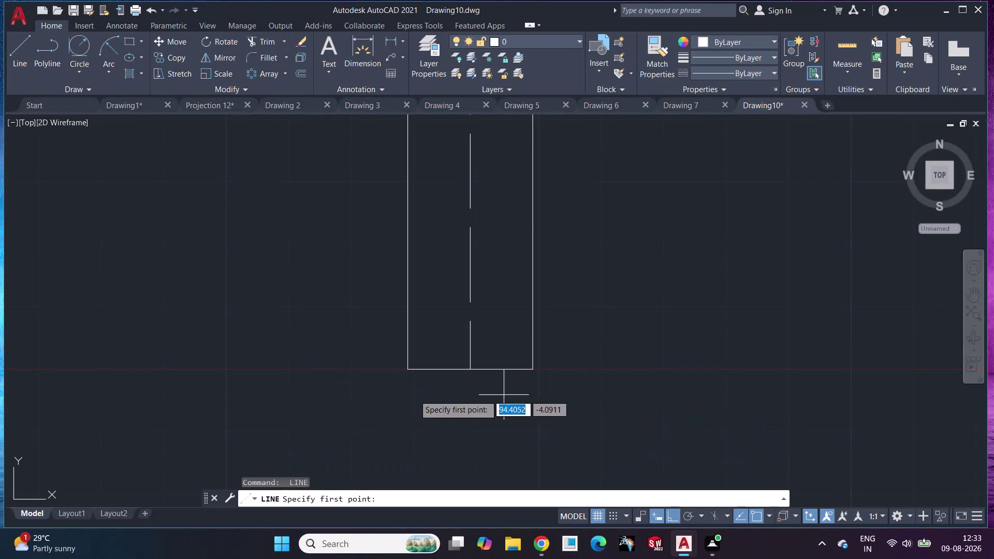
click(468, 368)
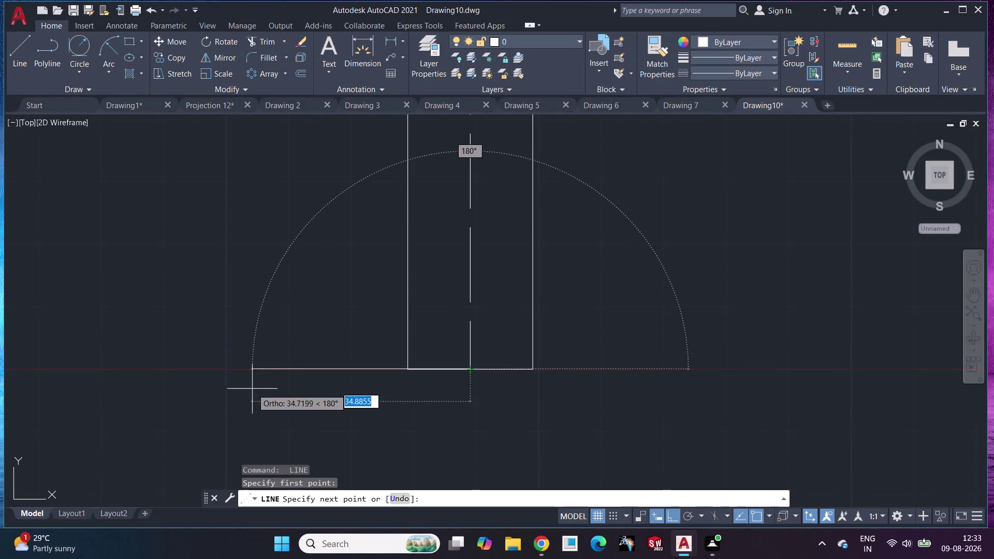
key(shift+at)
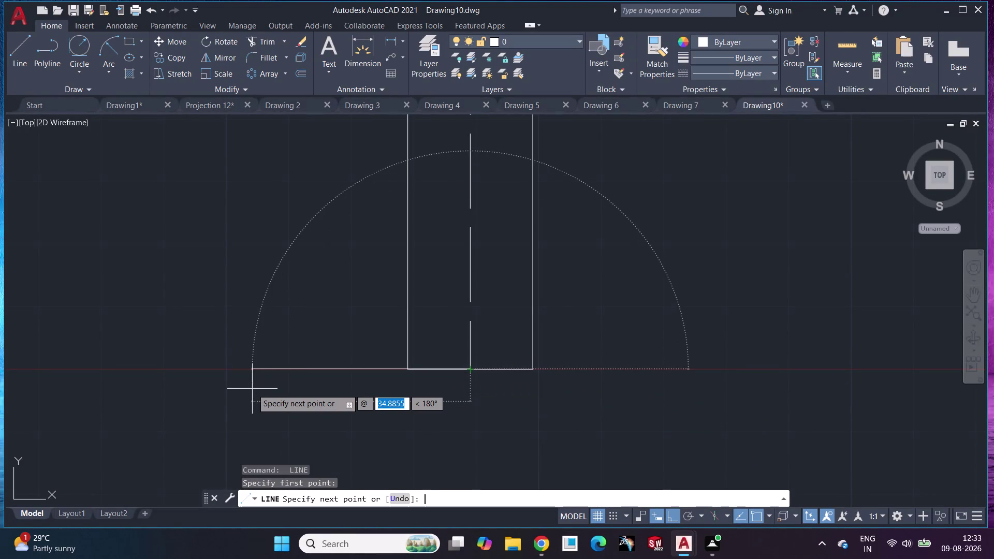
text(30)
key(shift+less)
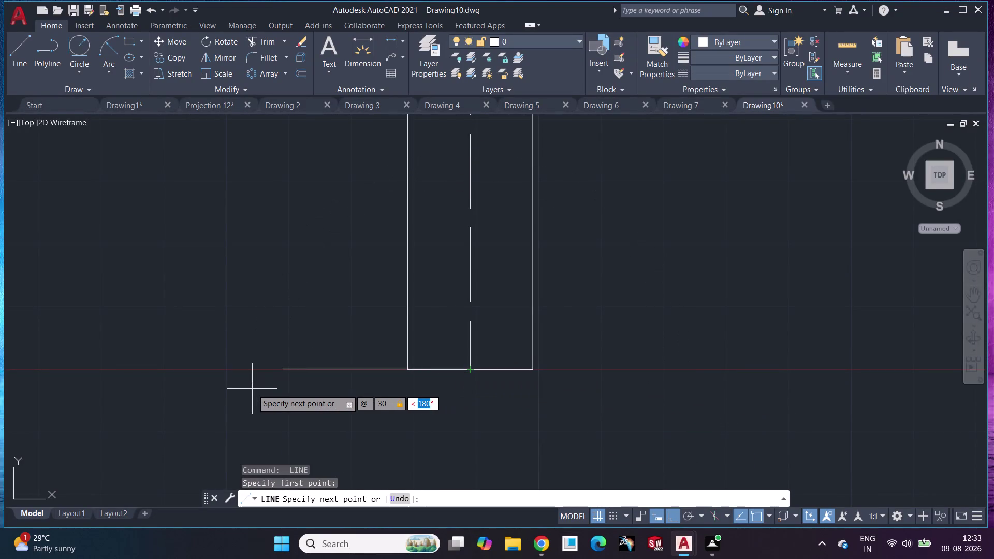
text(180)
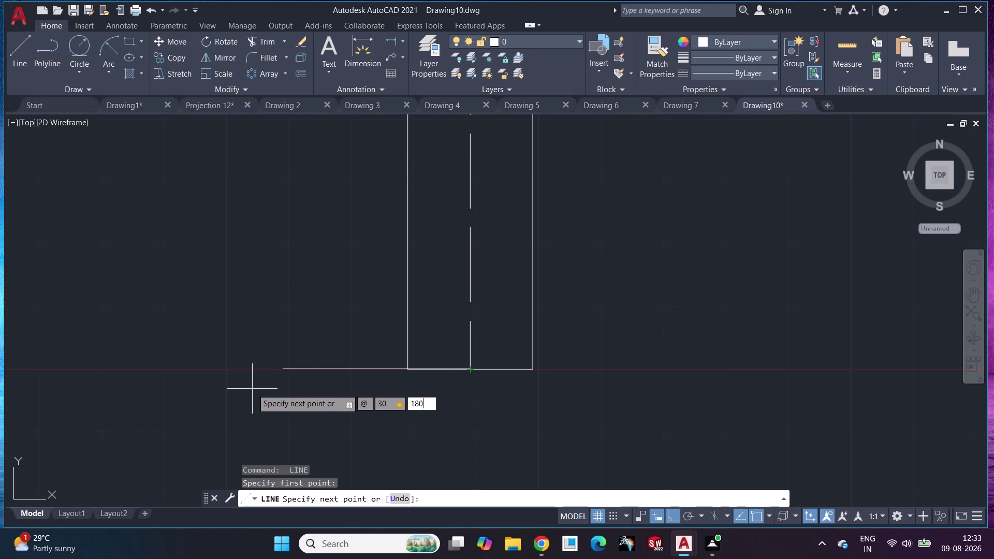
key(Return)
key(Escape)
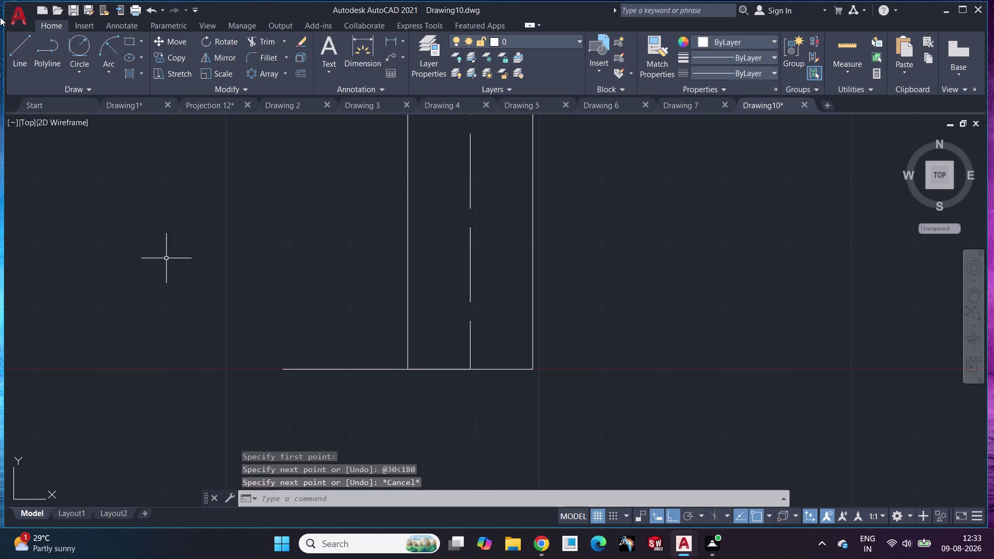
click(82, 78)
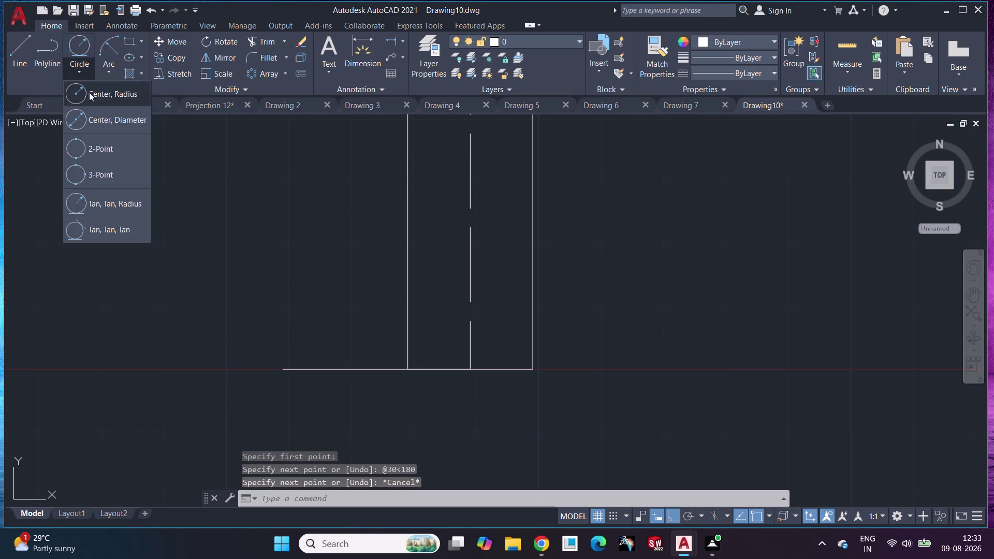
Centre circles of radius 14 and 4 on the line's left endpoint, then select both.
click(96, 83)
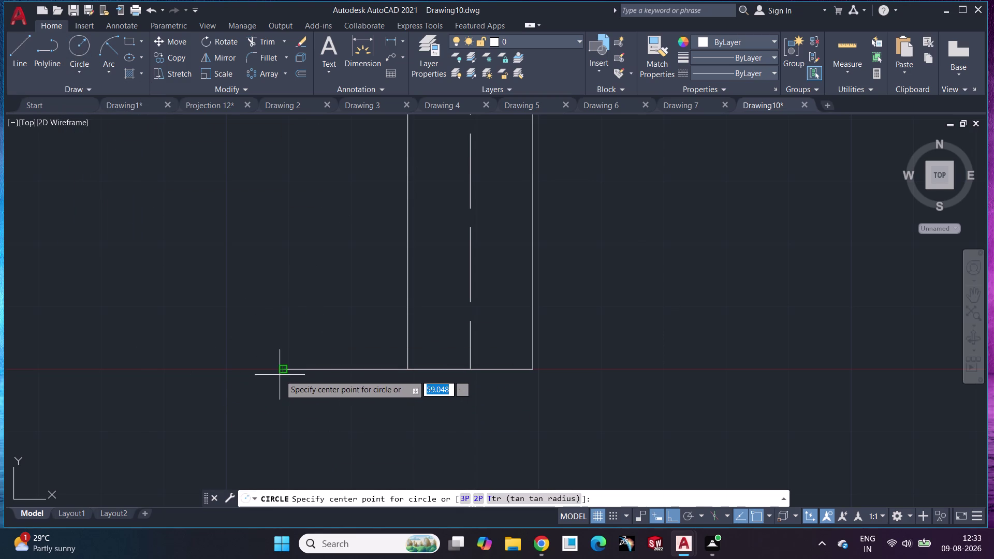
click(284, 369)
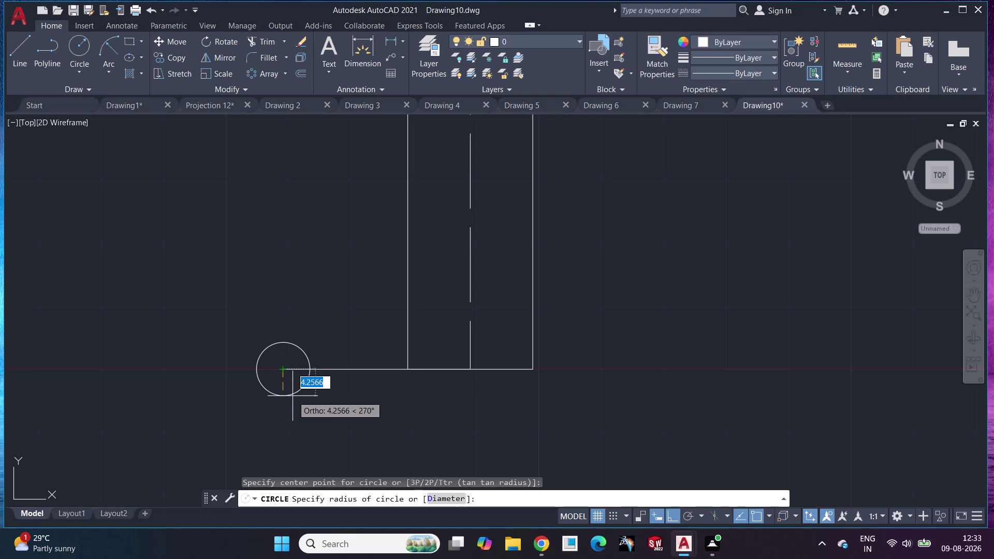
text(14)
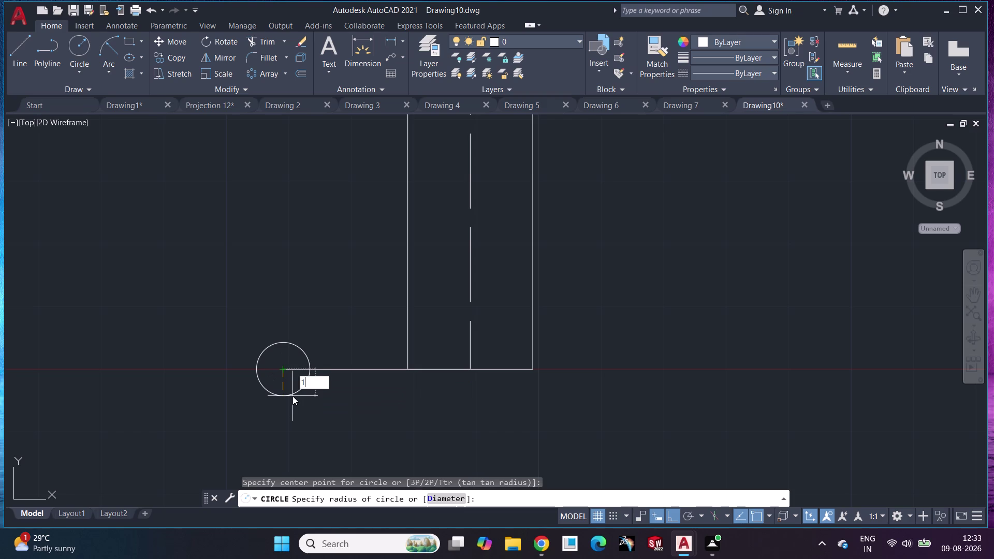
key(Return)
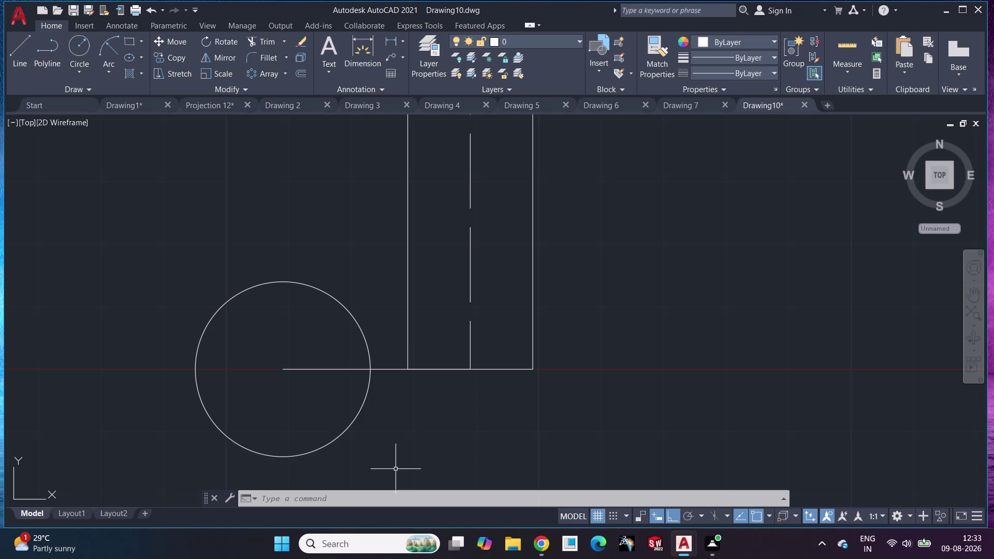
click(77, 49)
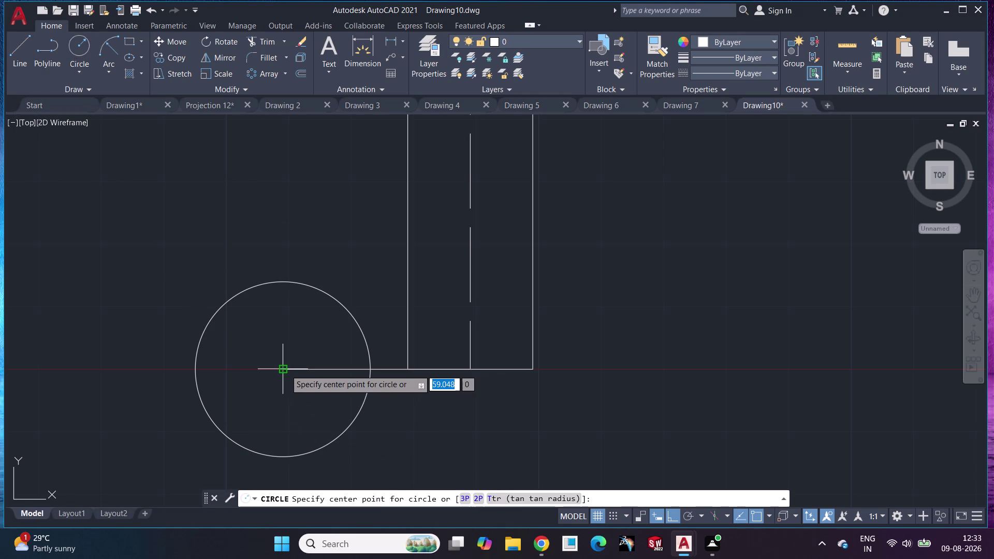
click(286, 370)
key(4)
key(Return)
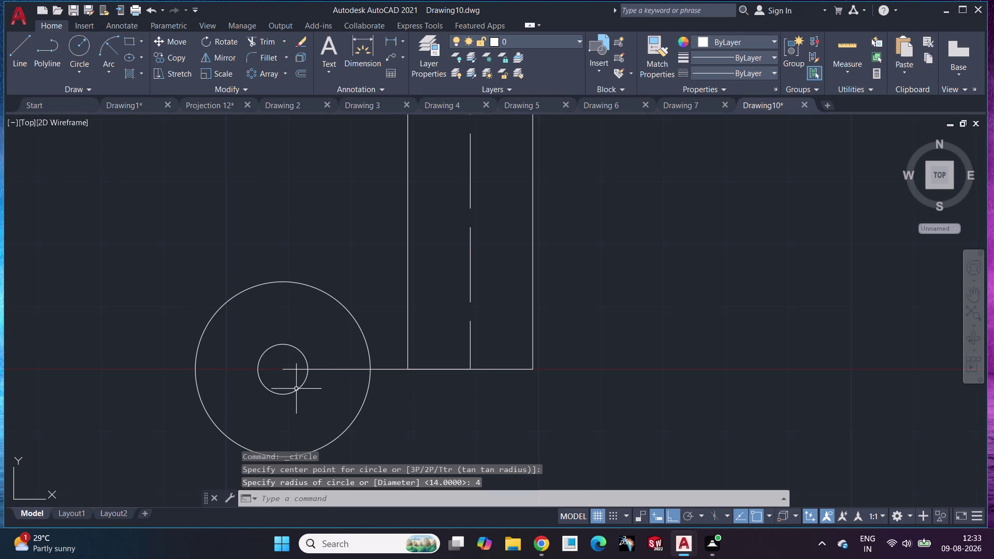
click(336, 298)
click(306, 355)
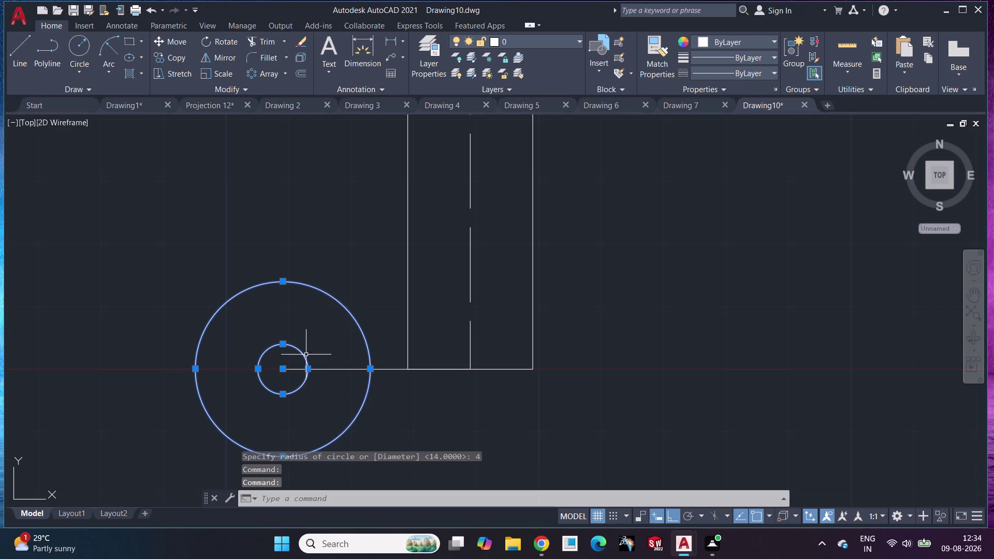
click(213, 59)
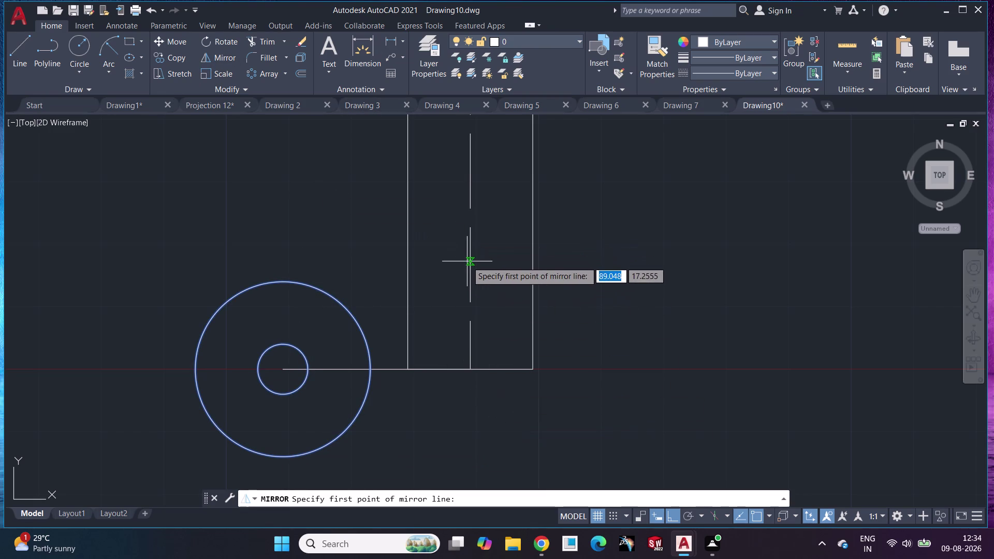
Mirror the two circles about two centerline points, keeping the source circles.
click(471, 372)
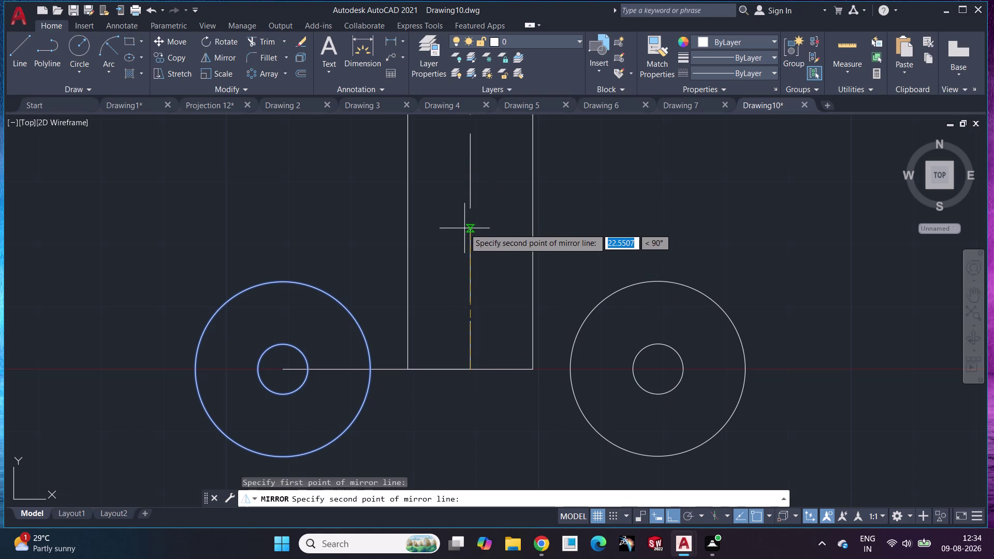
click(469, 228)
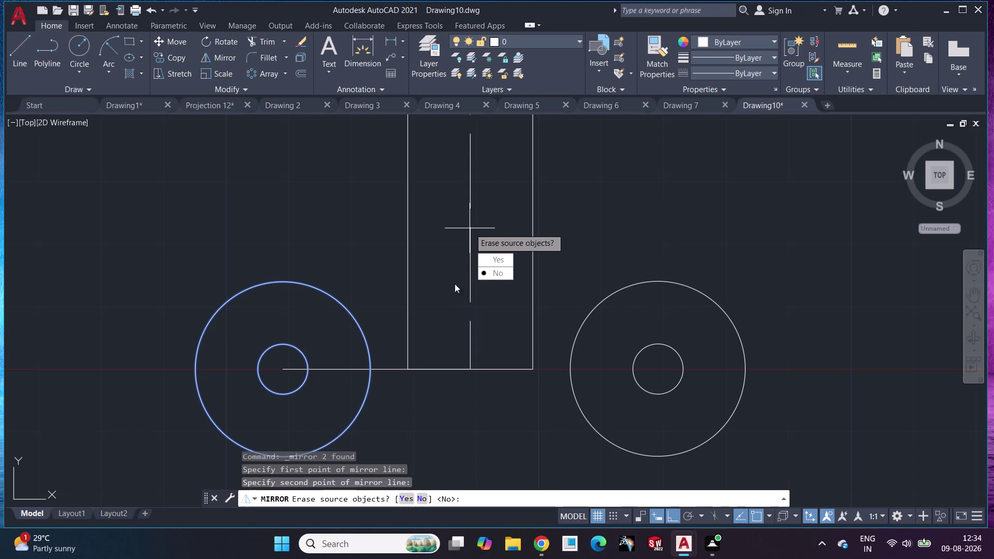
drag(483, 276, 470, 228)
scroll(down, 3)
scroll(down, 3)
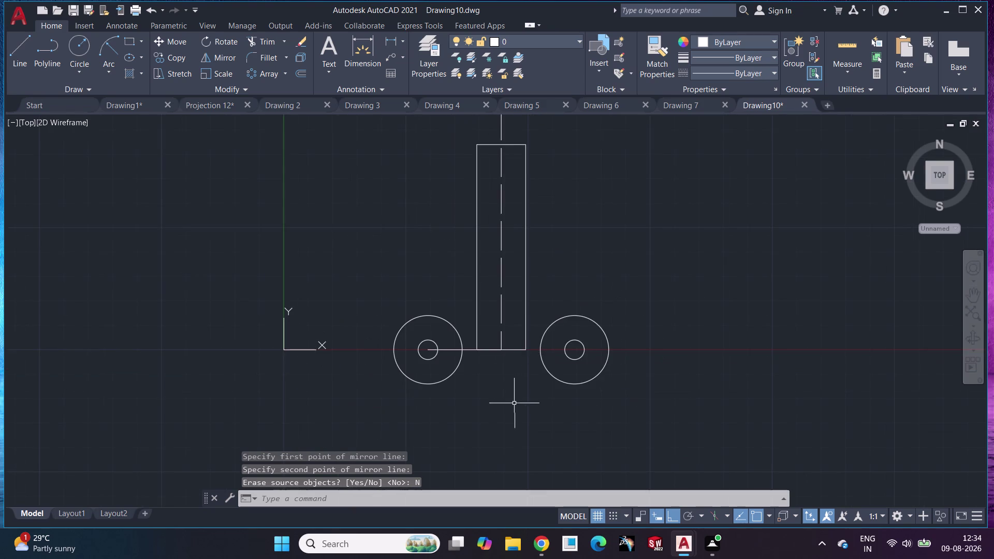
middle_drag(517, 405, 444, 351)
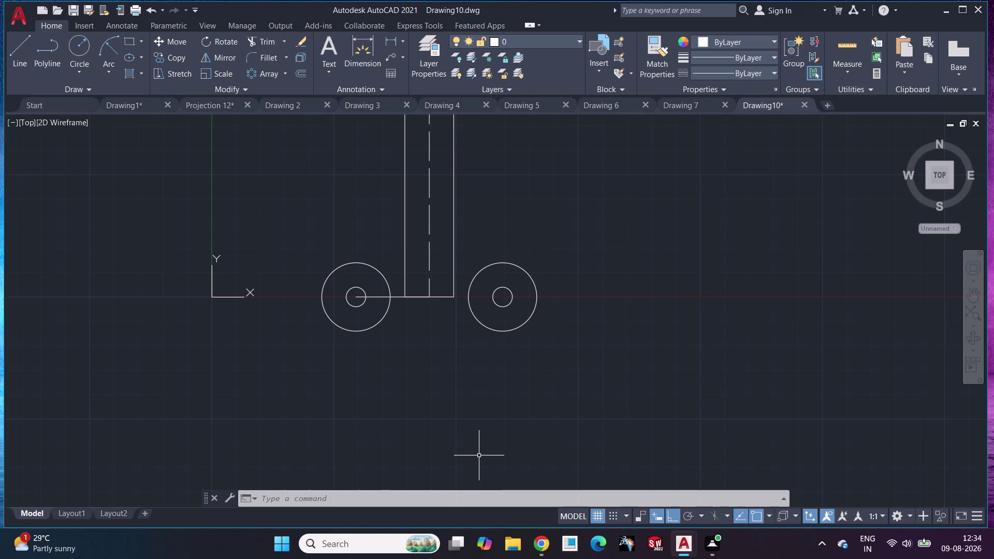
click(22, 53)
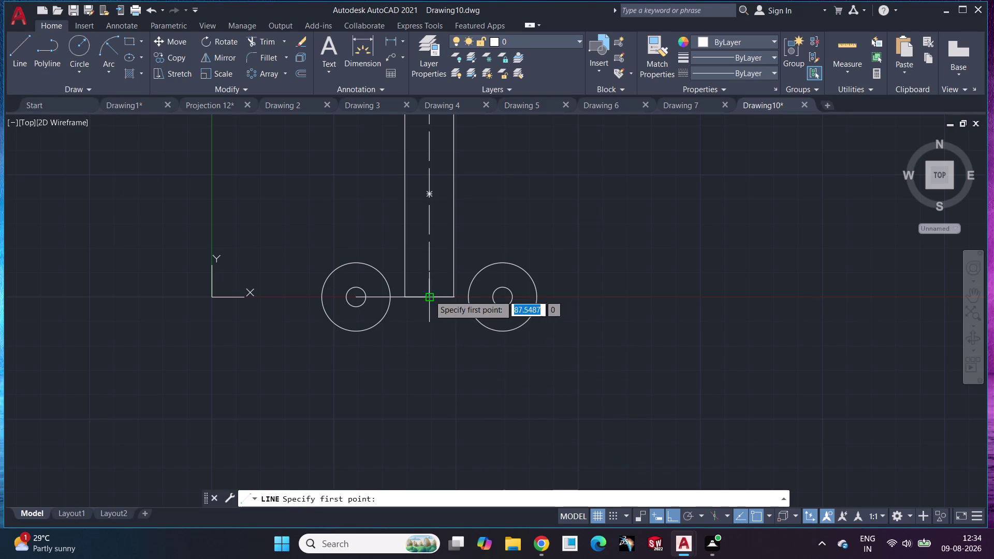
click(429, 295)
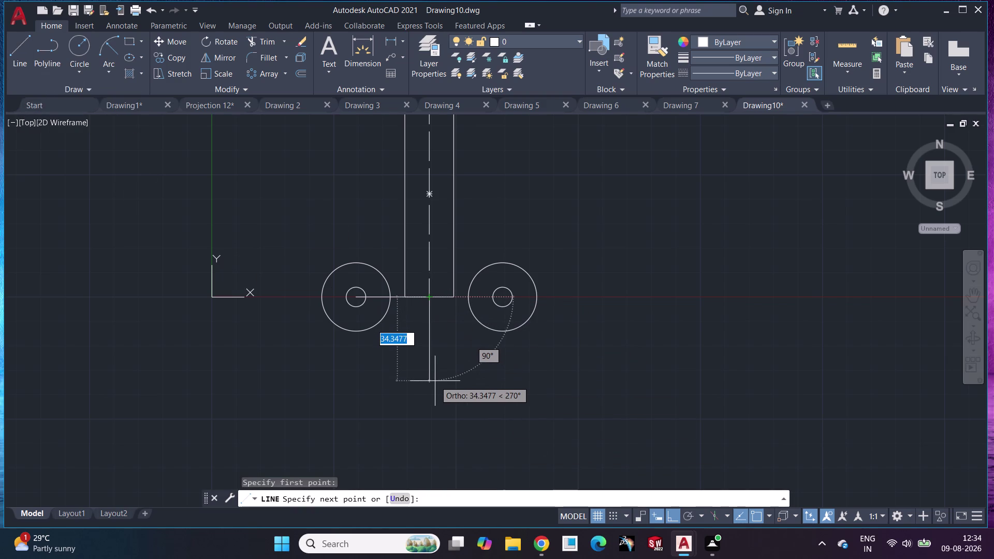
key(shift+at)
text(30)
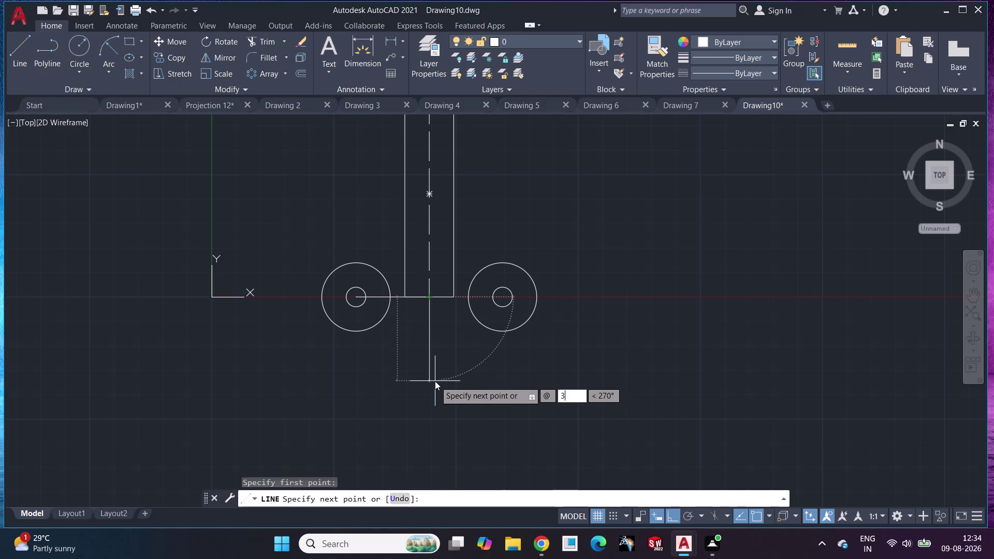
key(shift+less)
text(2)
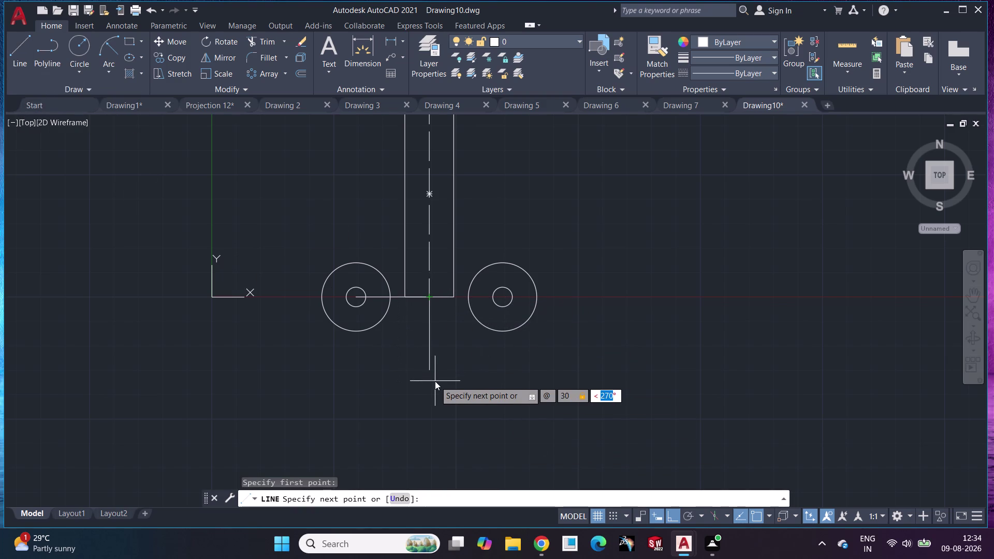
text(70)
key(Return)
key(Escape)
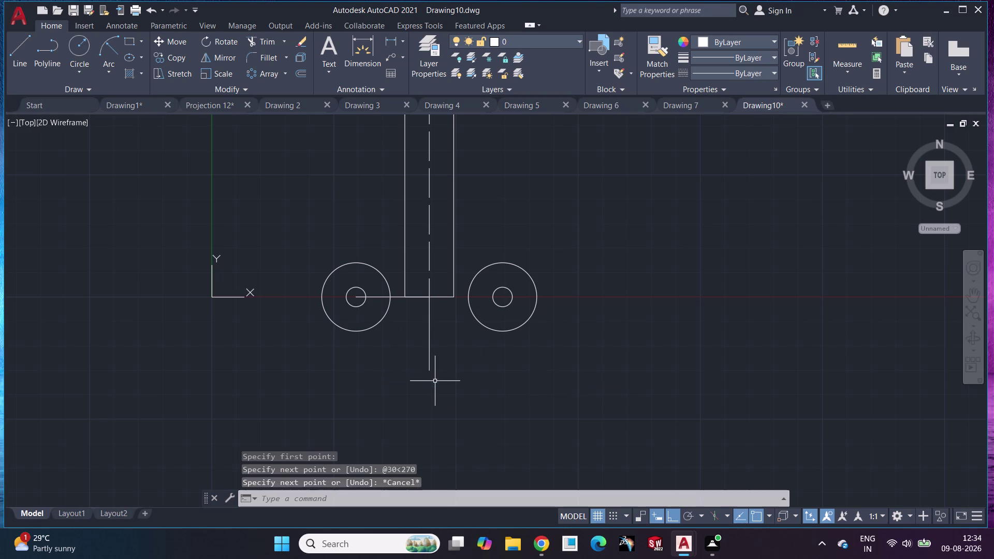
click(70, 42)
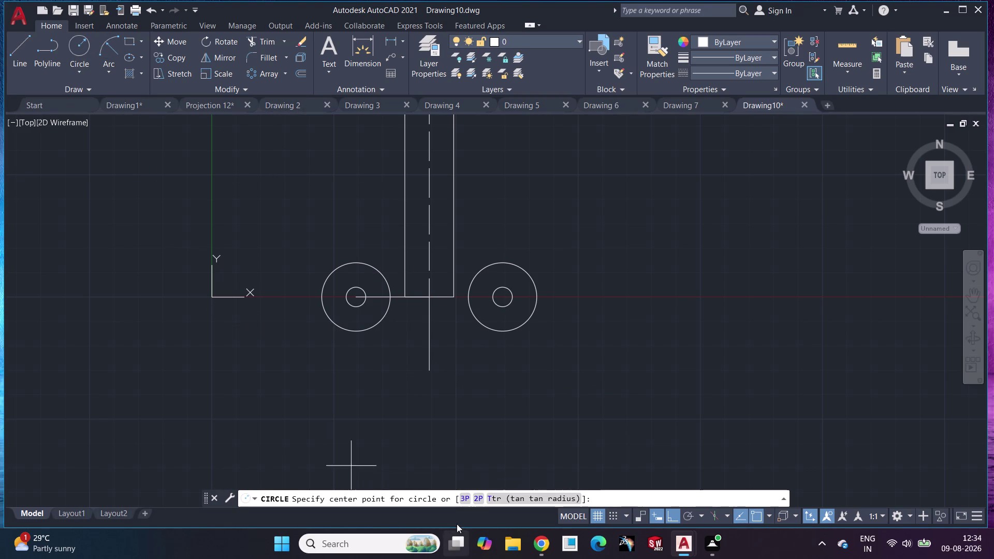
Centre circles of radius 14 and 4 on the downward line's bottom endpoint.
scroll(up, 3)
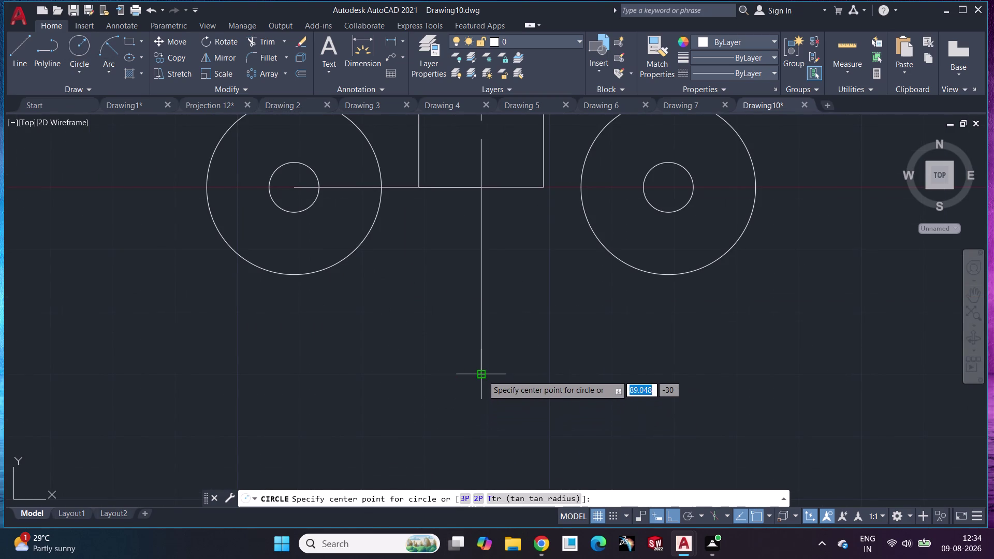
click(483, 375)
text(1)
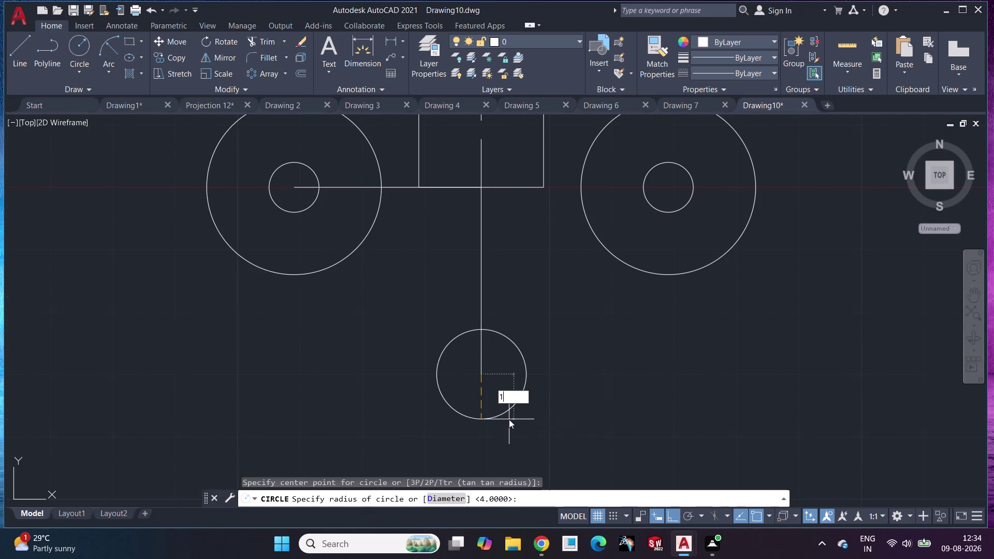
text(4)
key(Return)
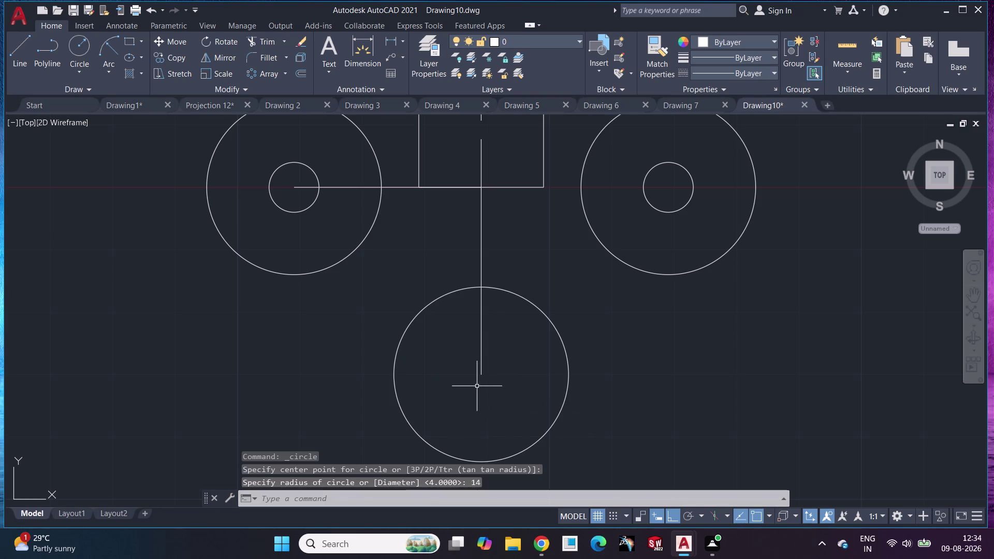
key(space)
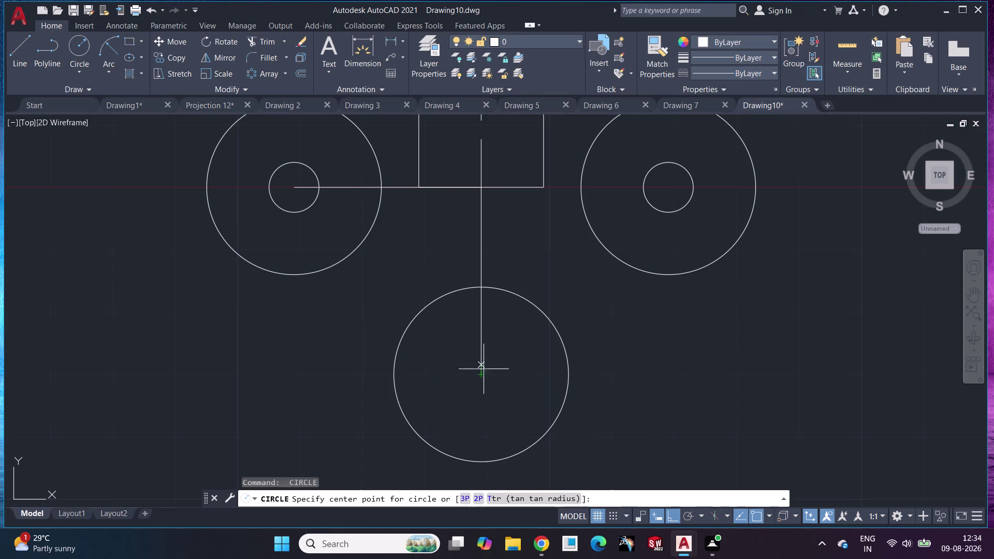
click(484, 374)
key(4)
key(Return)
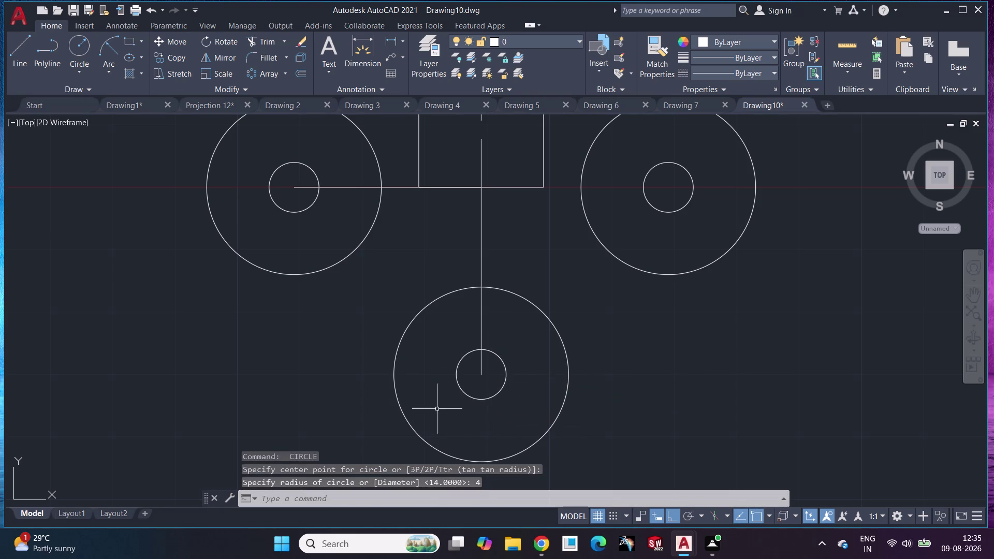
scroll(down, 3)
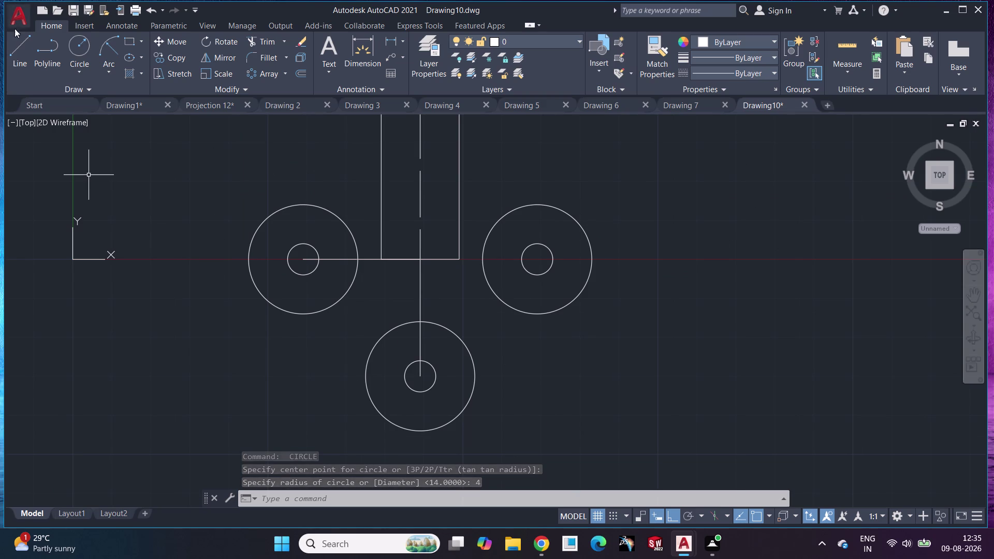
With Ortho off, draw a slanted line from the bottom boss circle to the upper-left circle.
click(18, 43)
scroll(up, 3)
middle_drag(455, 448, 485, 297)
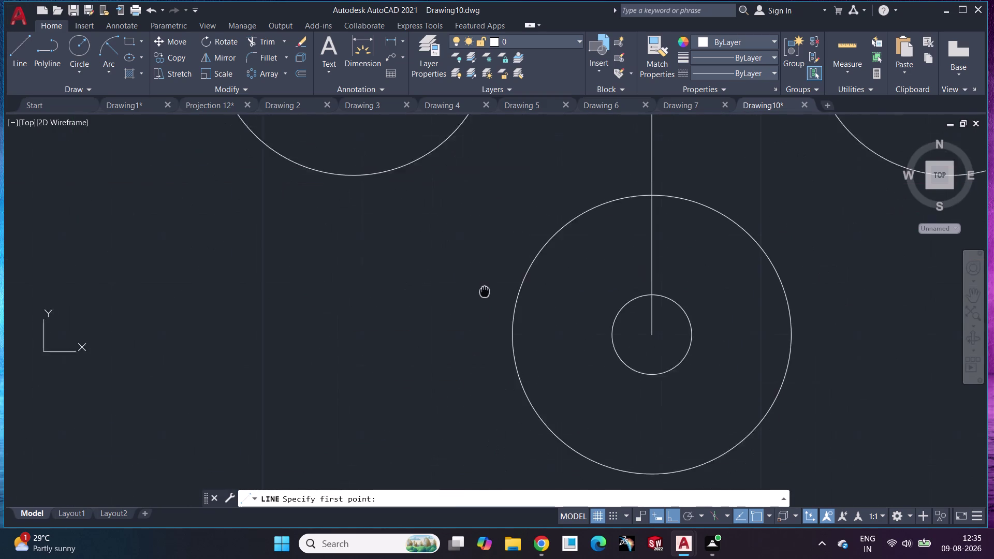
middle_drag(485, 296, 486, 274)
scroll(down, 3)
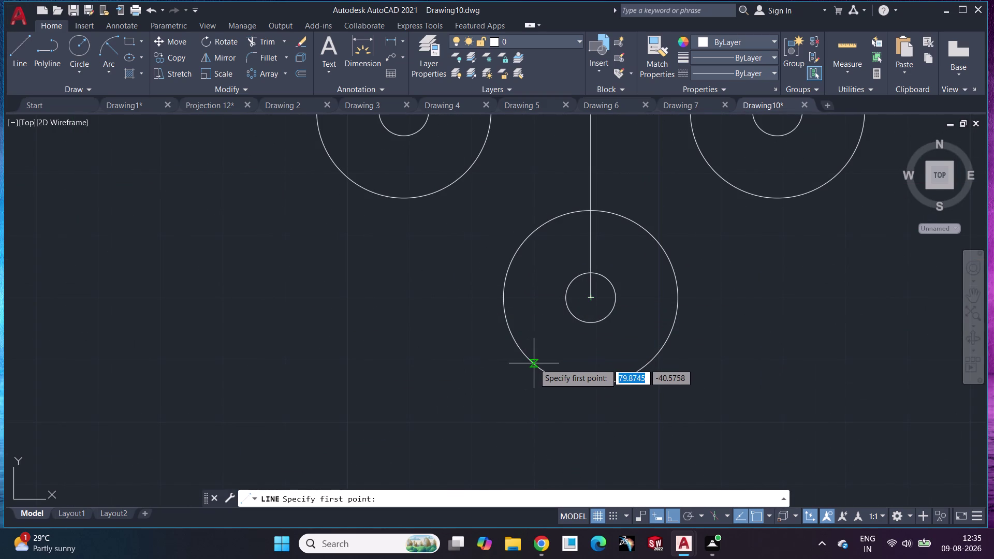
click(331, 162)
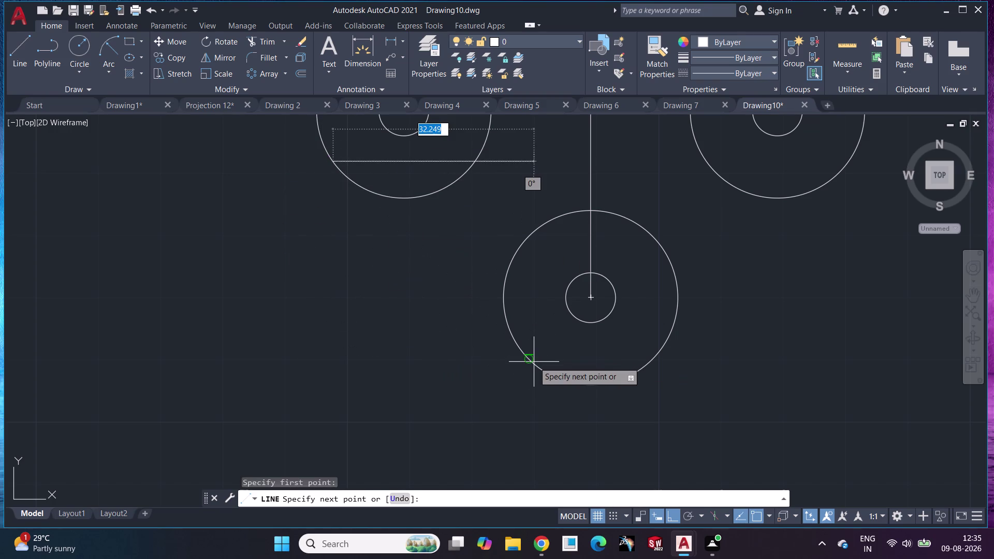
key(F12)
key(F8)
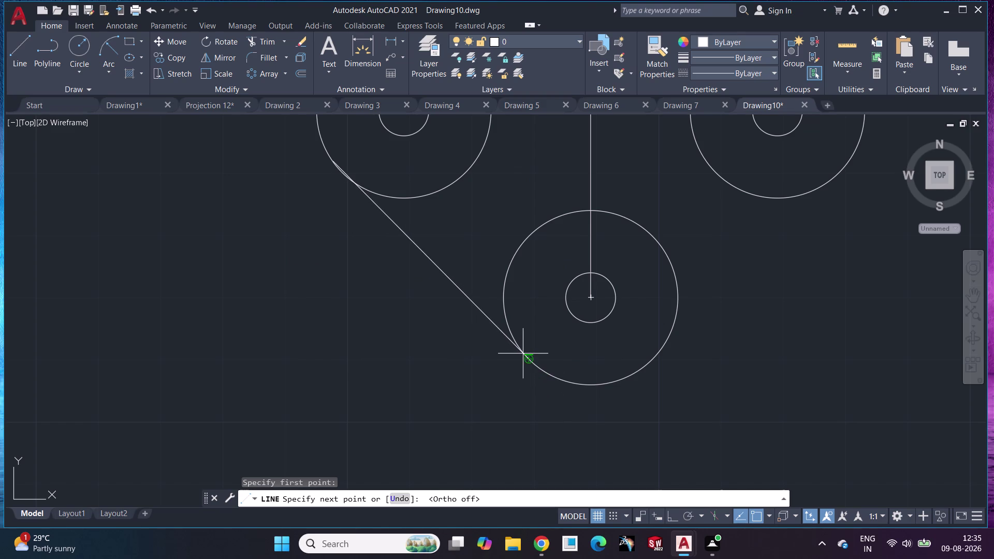
click(528, 362)
key(Escape)
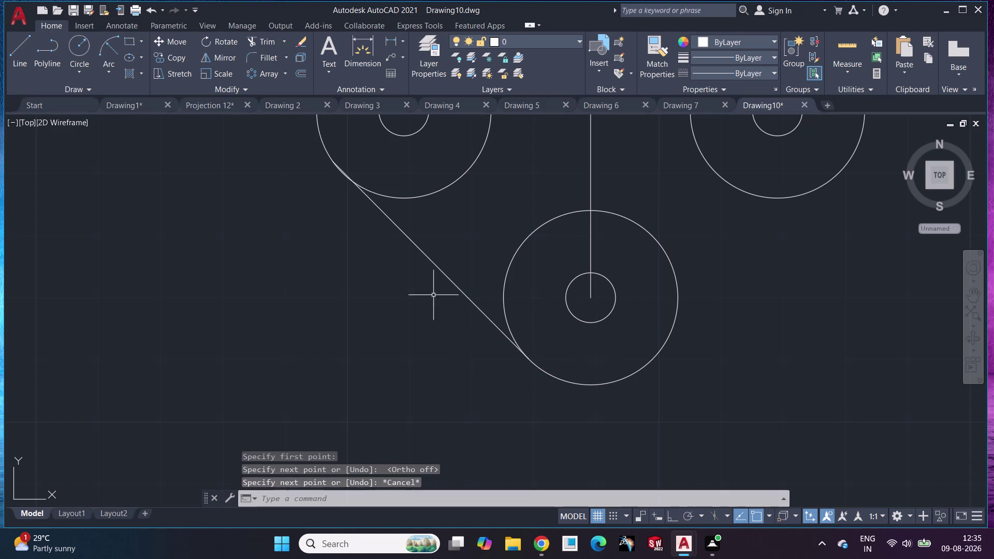
scroll(up, 3)
scroll(up, 3)
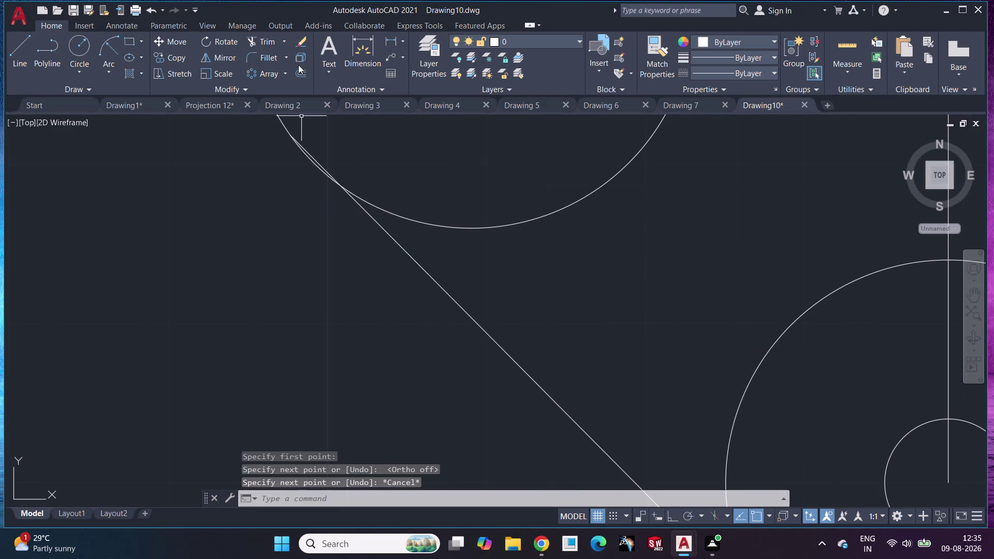
Abandon the attempted trim and undo the stray commands and selections.
click(269, 37)
click(322, 164)
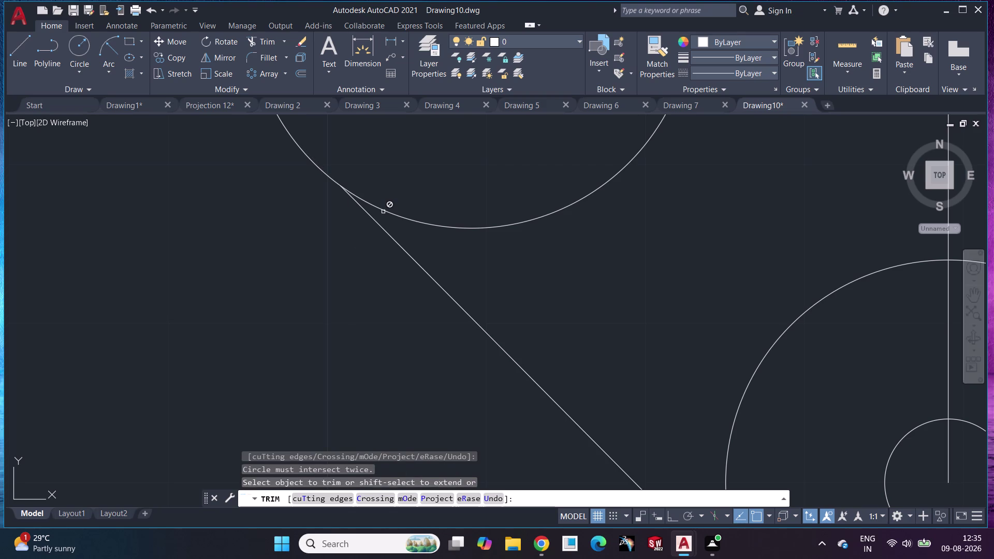
key(ctrl+z)
key(ctrl+z)
key(Escape)
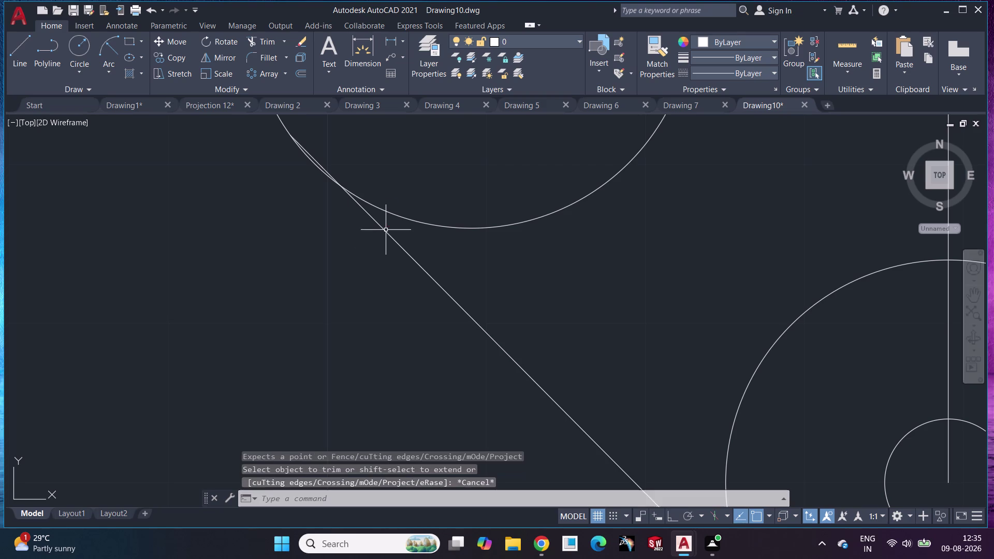
key(ctrl+x)
key(ctrl+x)
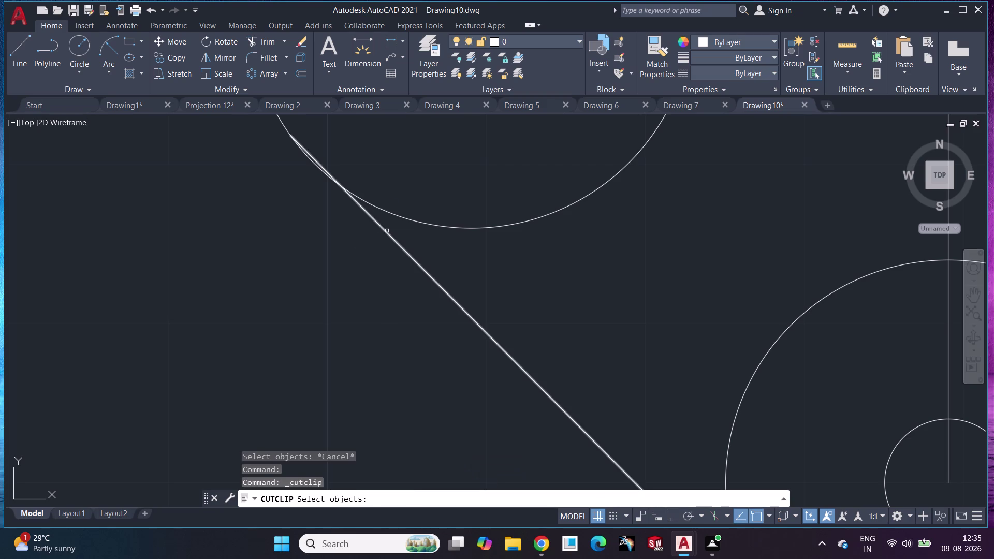
key(ctrl+z)
key(Escape)
key(ctrl+z)
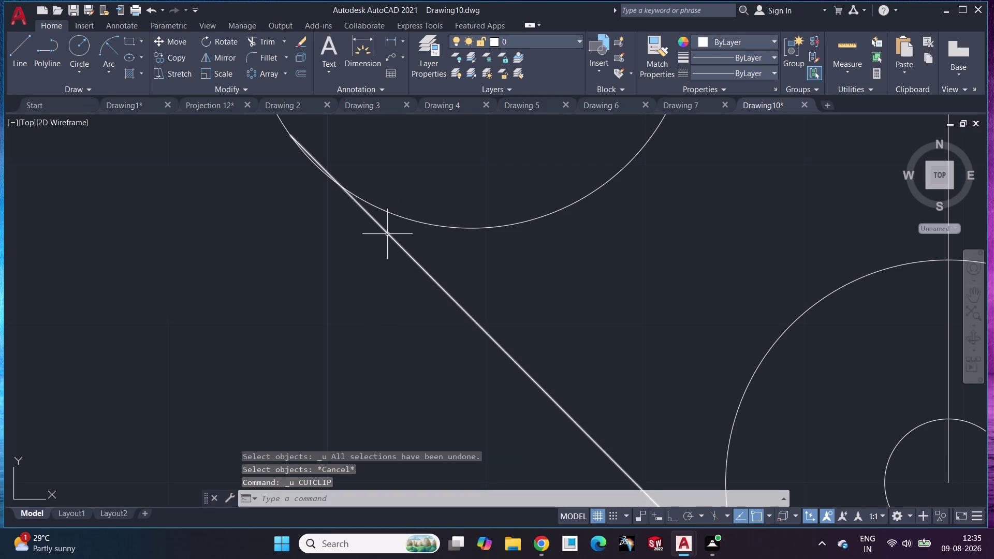
key(ctrl+z)
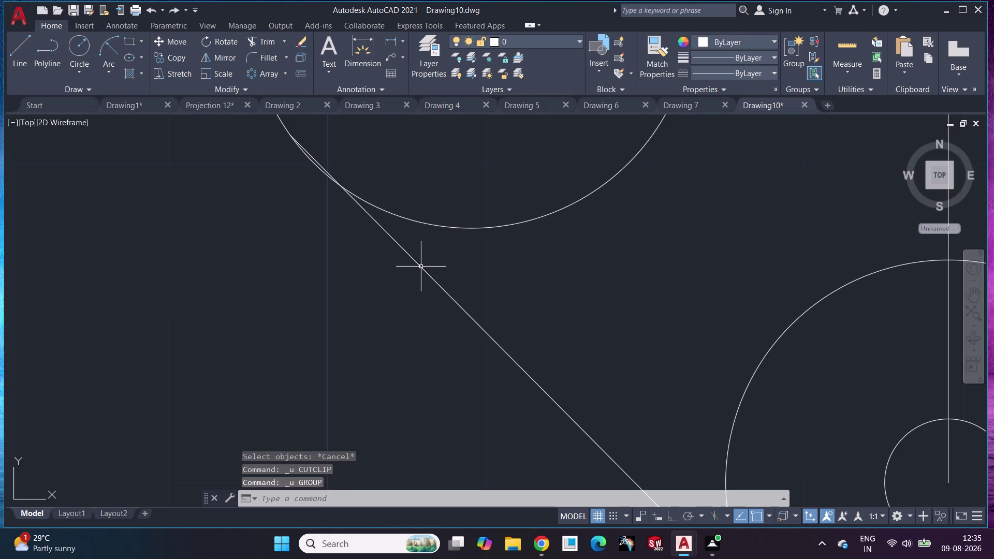
Select the slanted connecting line and delete it.
click(421, 266)
key(Delete)
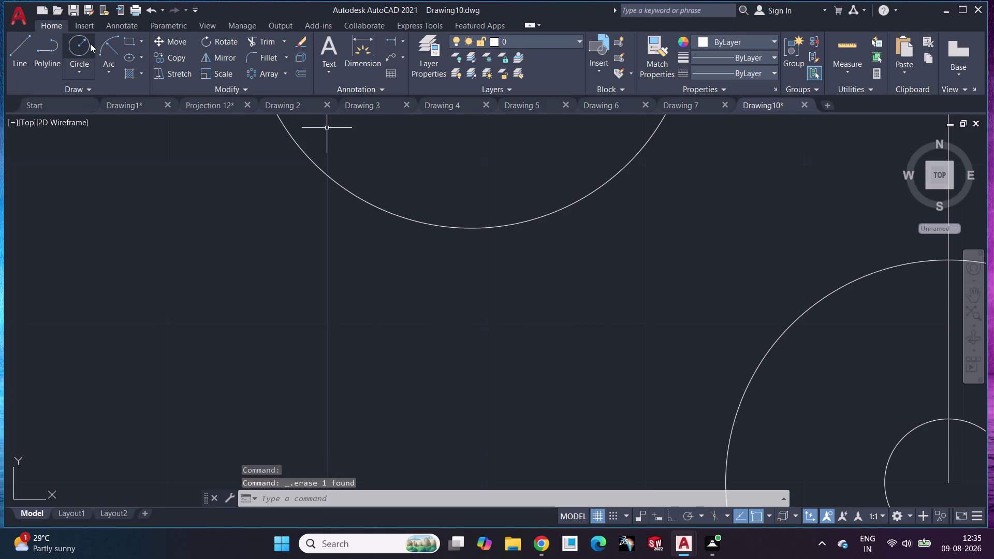
click(8, 53)
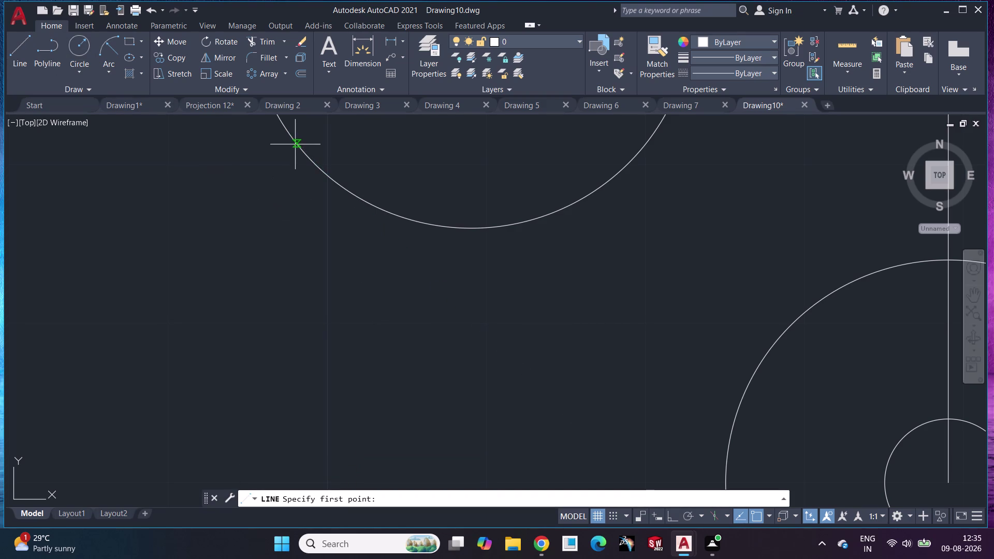
Draw a line tangent to both the upper-left and bottom boss outer circles.
click(303, 152)
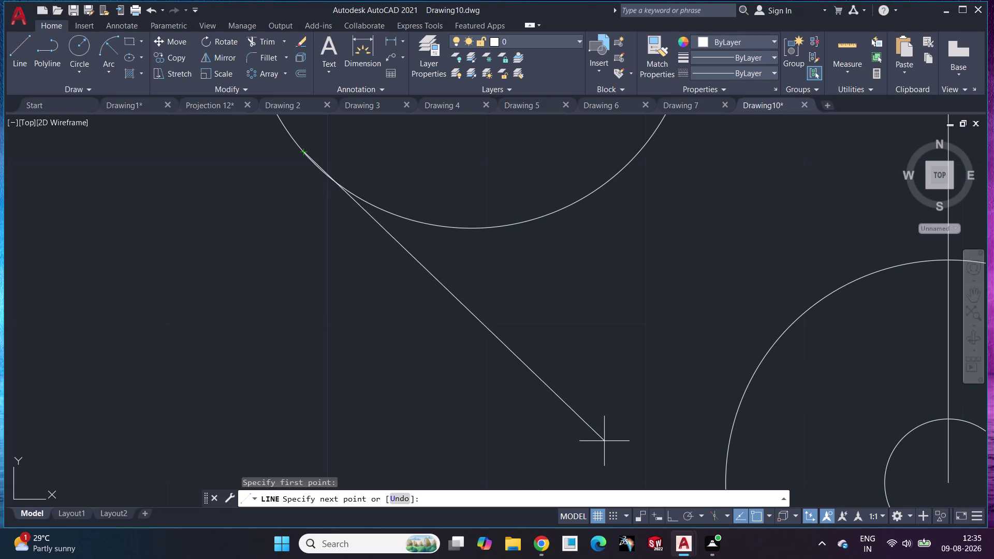
middle_drag(606, 438, 456, 266)
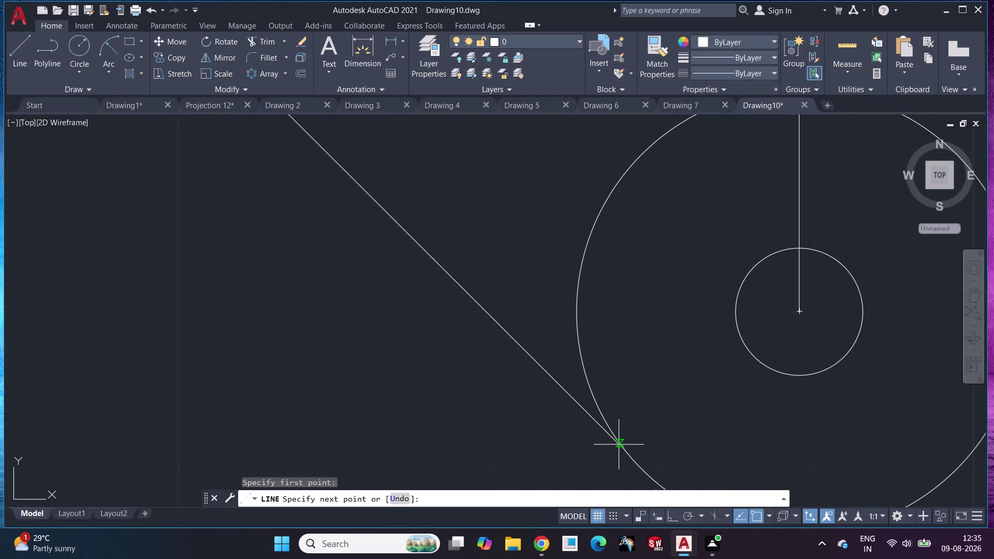
click(642, 470)
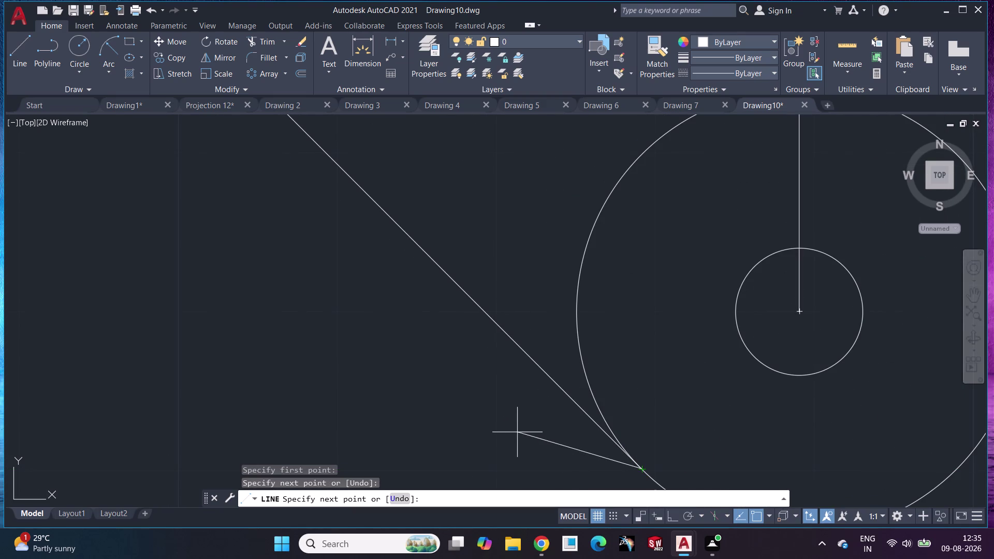
key(Escape)
scroll(down, 3)
middle_drag(454, 345, 525, 452)
scroll(up, 3)
scroll(up, 3)
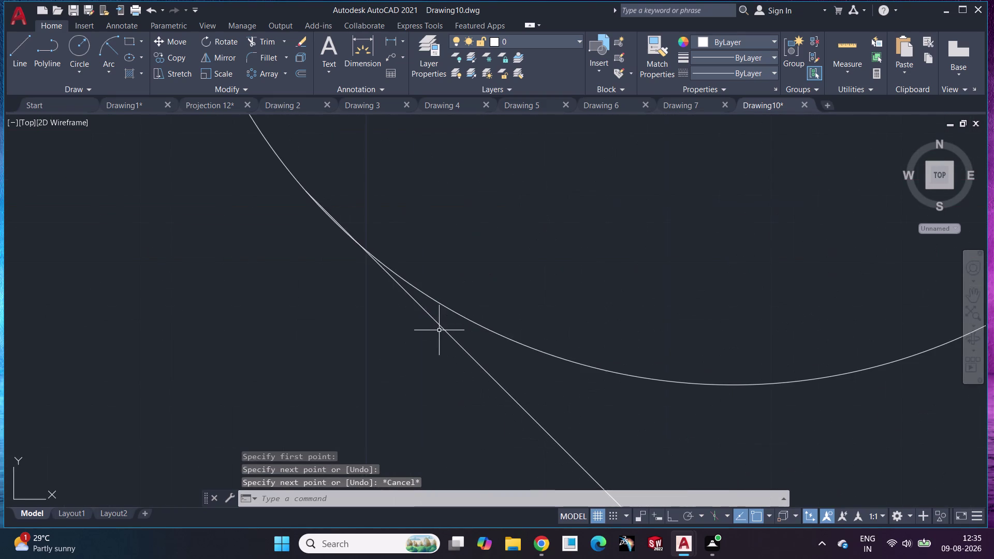
scroll(up, 3)
scroll(up, 3)
scroll(up, 3)
middle_drag(381, 272, 479, 424)
middle_drag(372, 252, 434, 319)
middle_drag(378, 248, 438, 278)
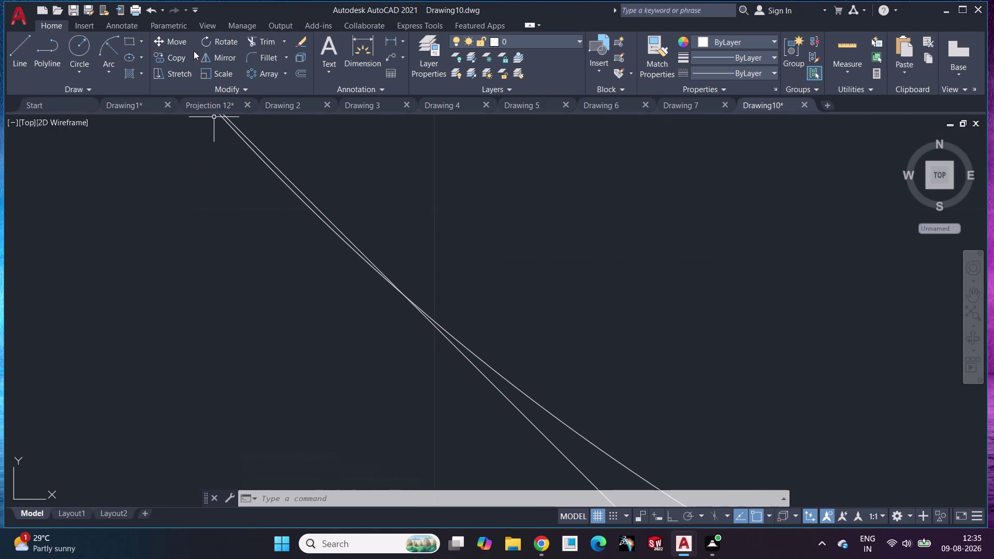
Trim away the leftover overlapping line piece near the upper-left boss.
click(267, 35)
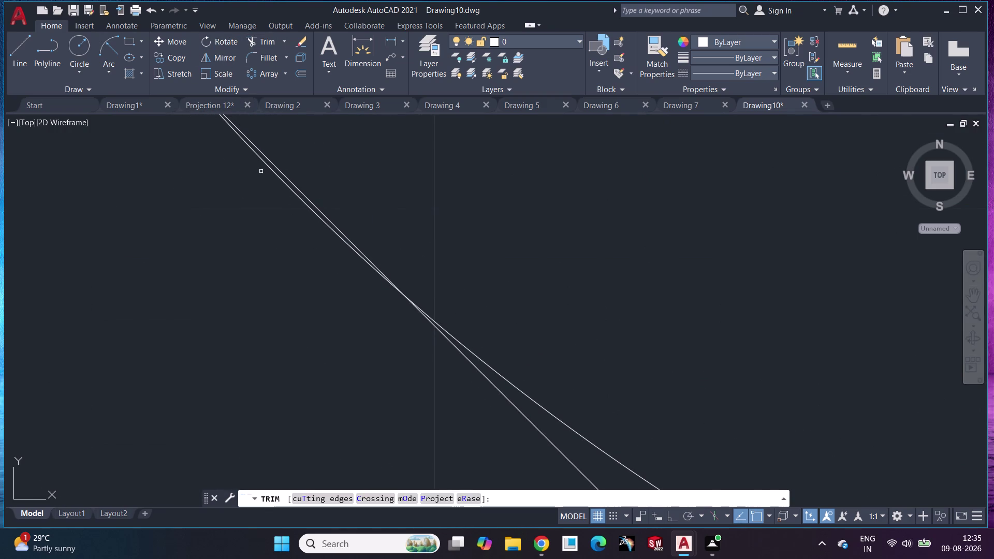
click(302, 199)
scroll(down, 3)
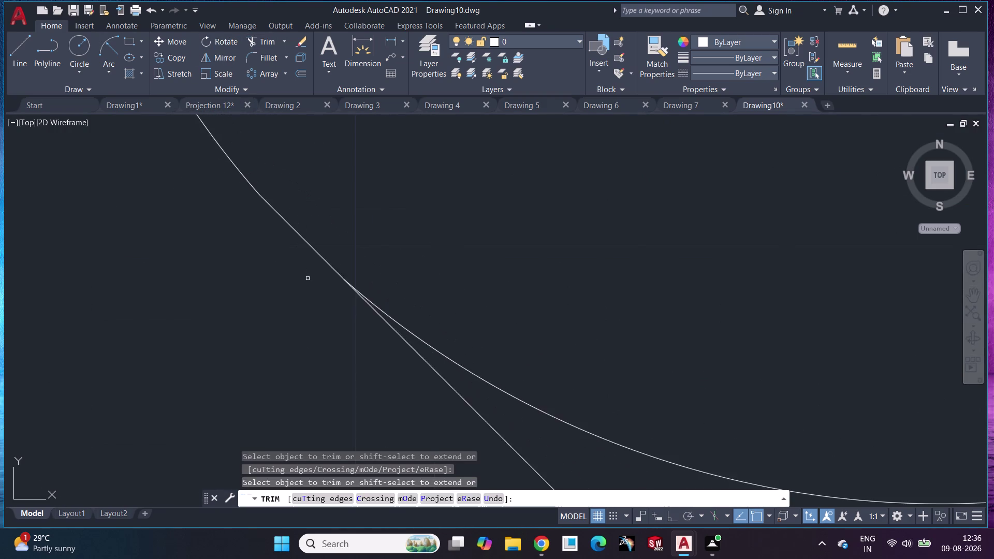
scroll(down, 3)
scroll(down, 3)
scroll(down, 3)
middle_drag(328, 356, 159, 243)
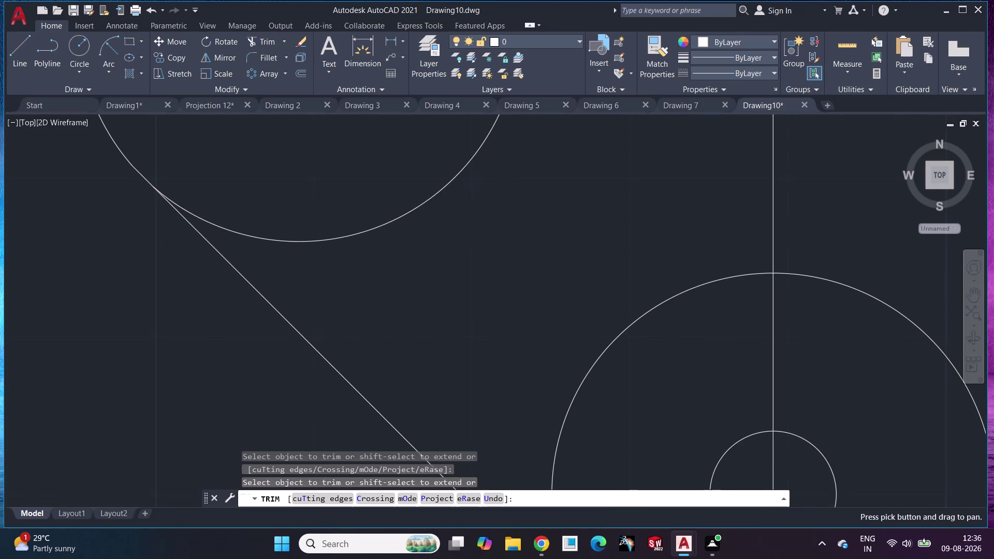
key(Escape)
scroll(down, 3)
middle_drag(393, 352, 333, 286)
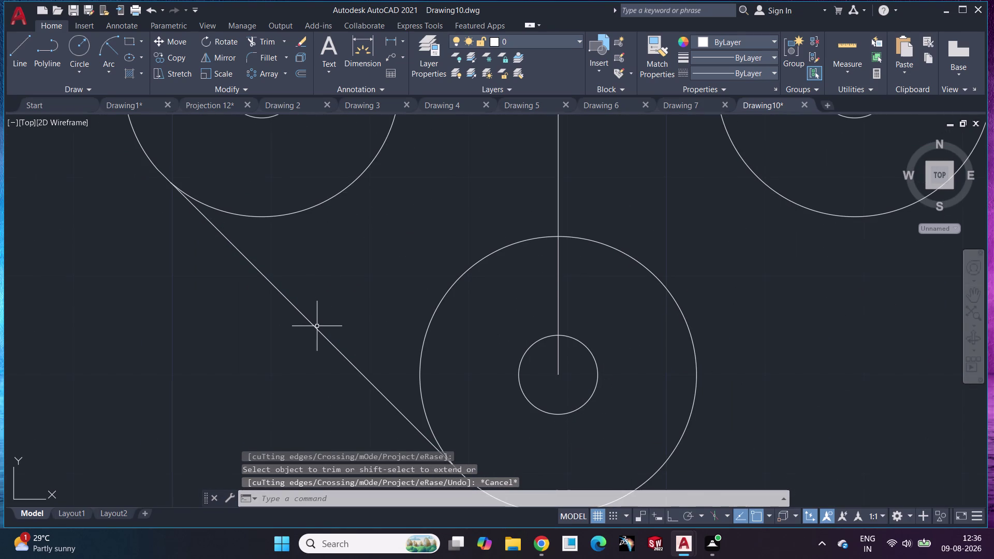
click(317, 326)
Start mirroring along the vertical centerline, then cancel the attempt.
click(221, 57)
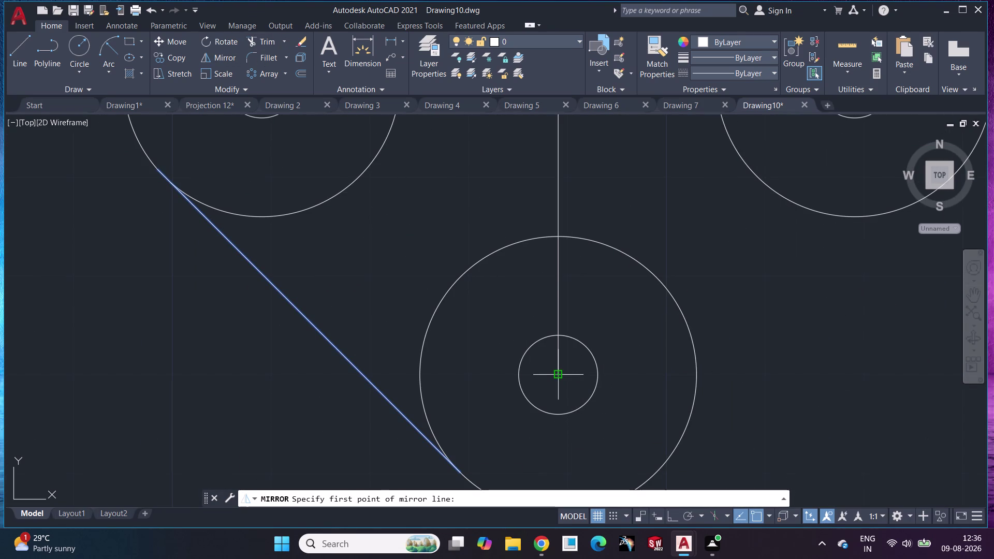
click(557, 348)
middle_drag(529, 209, 539, 357)
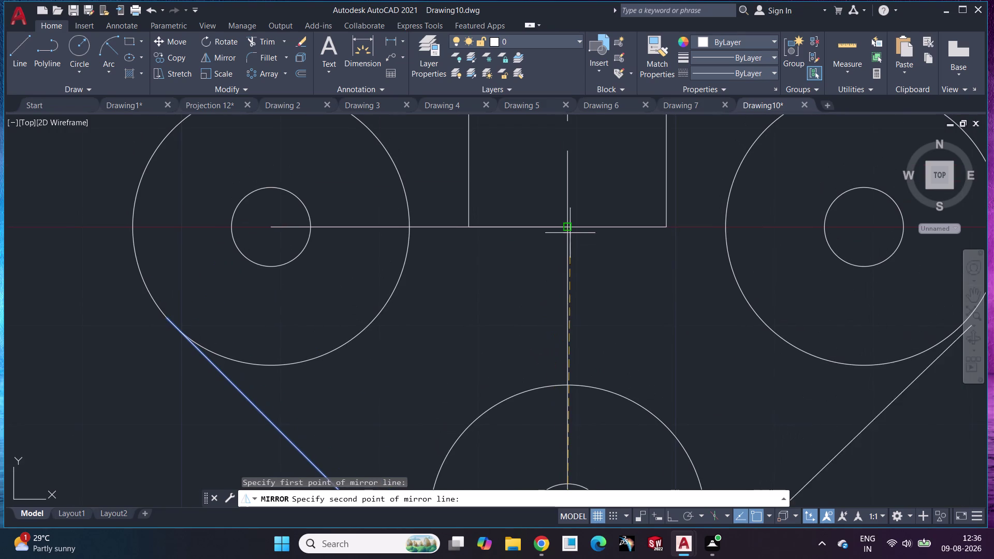
click(567, 227)
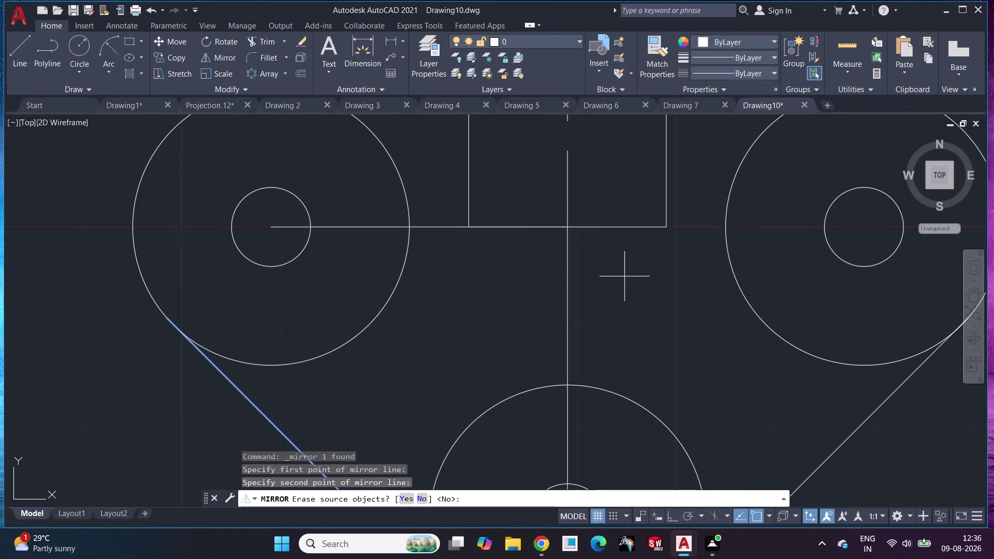
key(Escape)
scroll(down, 3)
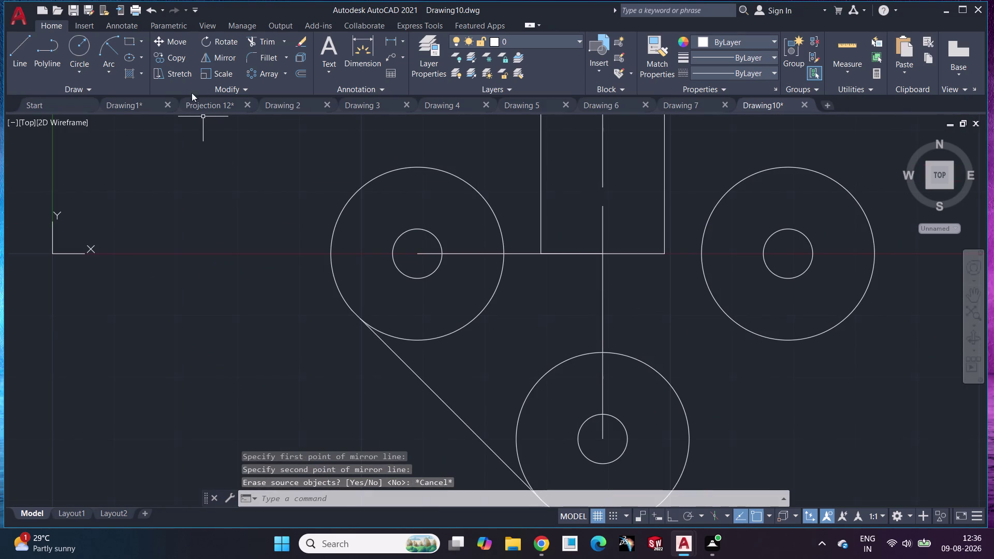
Mirror the left tangent line about the vertical centerline, keeping the original.
click(212, 62)
click(426, 385)
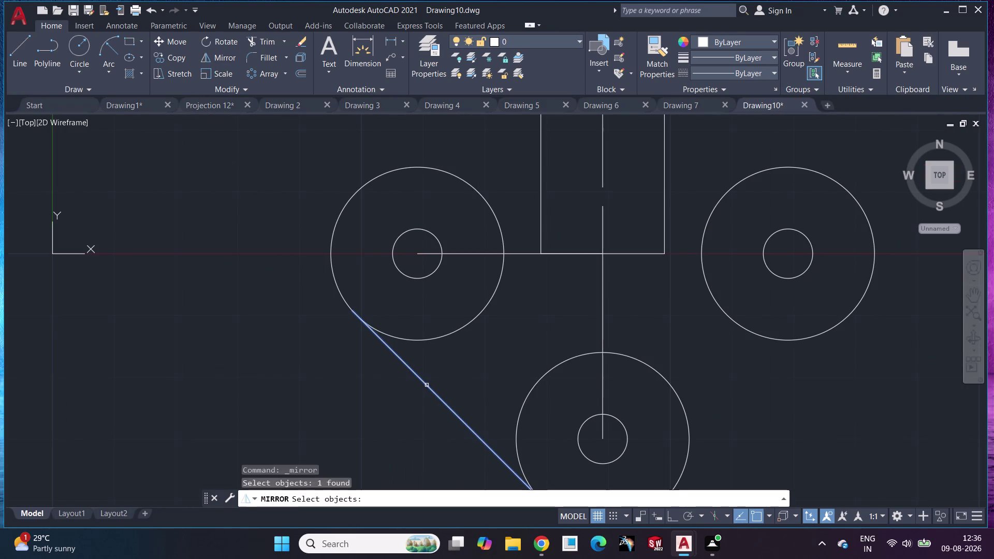
key(Return)
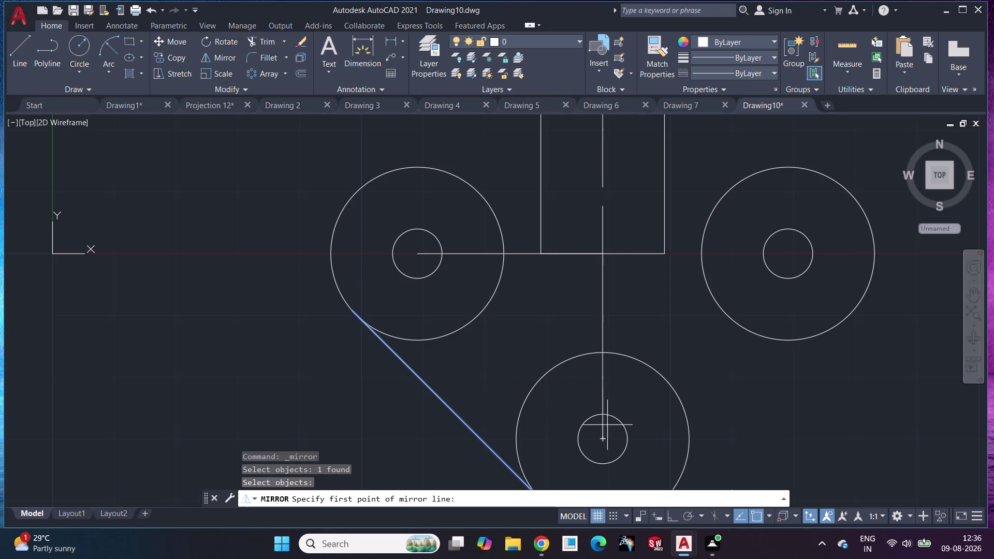
click(603, 438)
drag(601, 255, 607, 251)
click(422, 500)
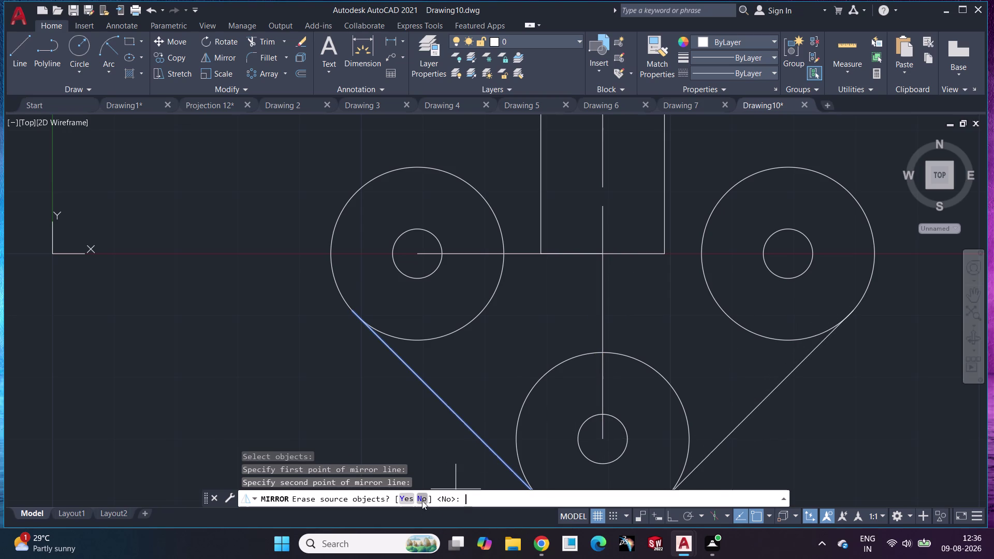
scroll(down, 3)
scroll(up, 3)
middle_drag(646, 349, 443, 204)
scroll(up, 3)
middle_drag(443, 204, 422, 189)
middle_drag(685, 247, 223, 225)
middle_drag(510, 240, 337, 330)
middle_drag(502, 257, 433, 340)
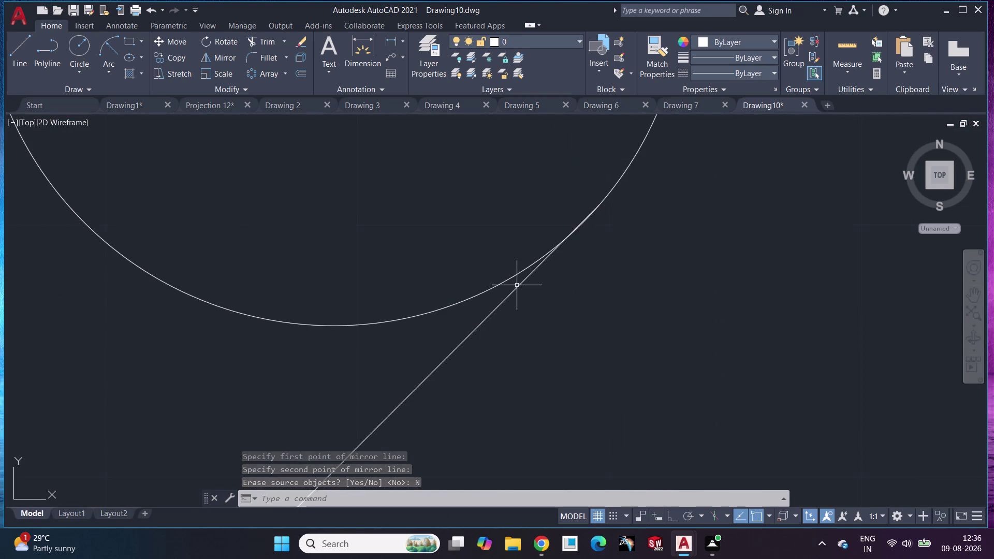
scroll(up, 3)
scroll(up, 3)
scroll(up, 3)
middle_drag(558, 256, 468, 329)
middle_drag(582, 210, 503, 281)
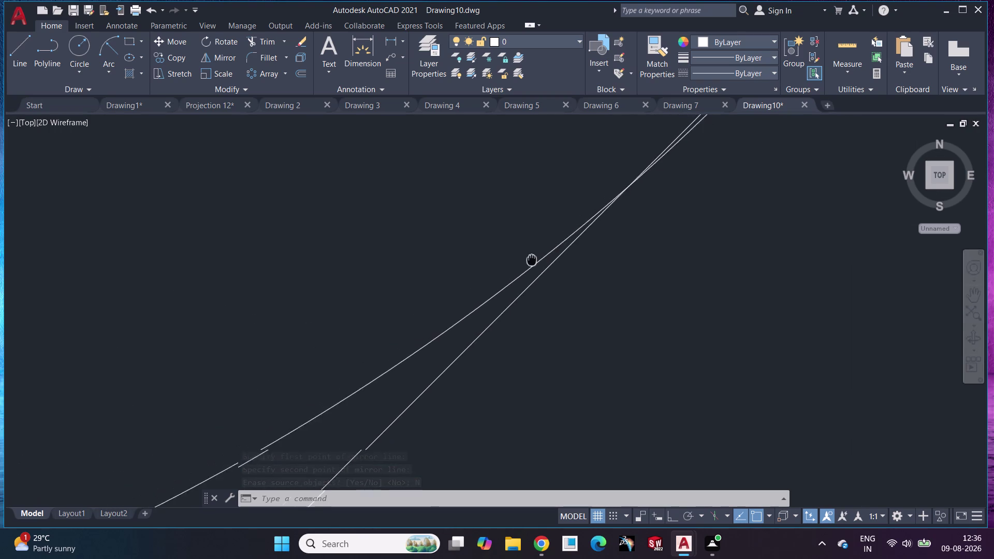
middle_drag(503, 281, 411, 349)
middle_drag(532, 261, 445, 332)
scroll(up, 3)
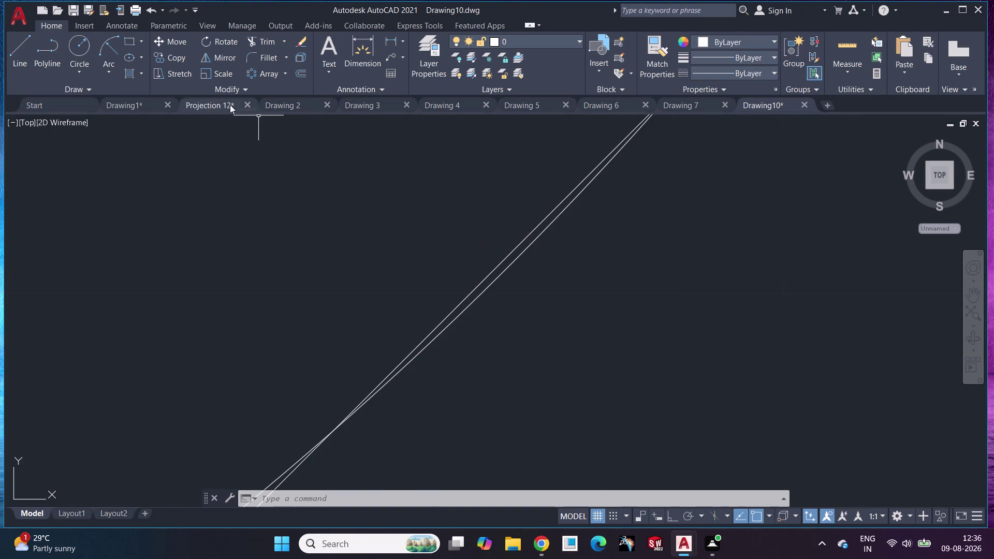
click(275, 41)
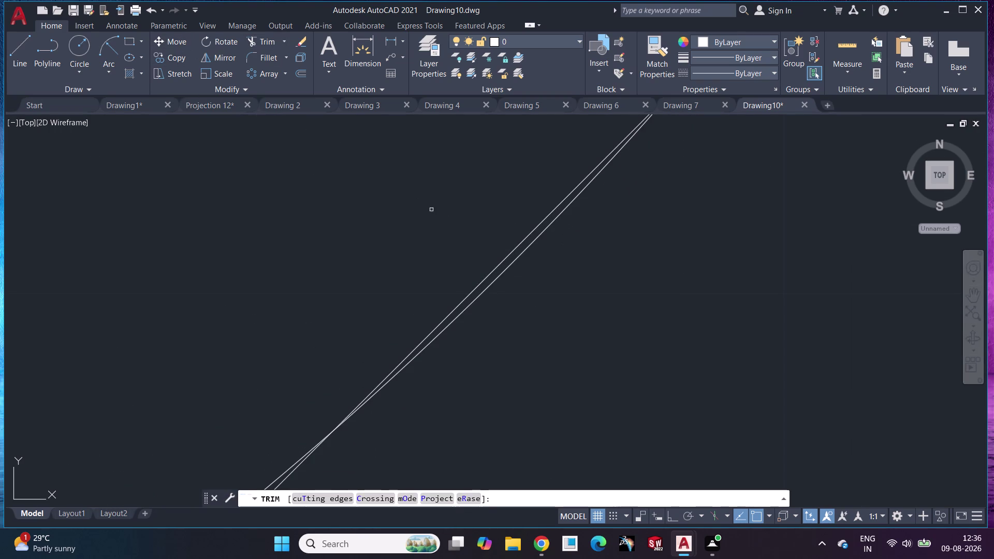
click(519, 260)
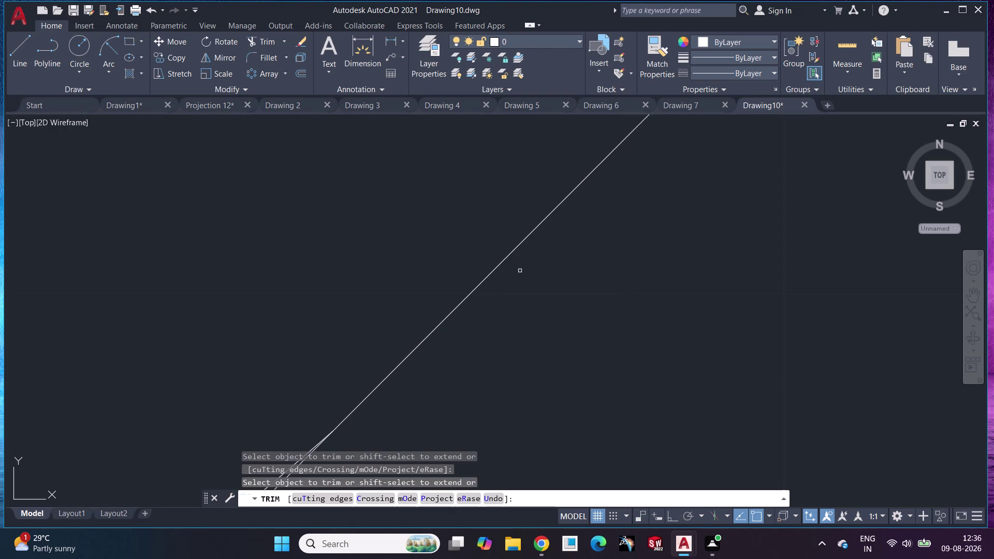
scroll(down, 3)
scroll(down, 3)
middle_drag(625, 337, 651, 256)
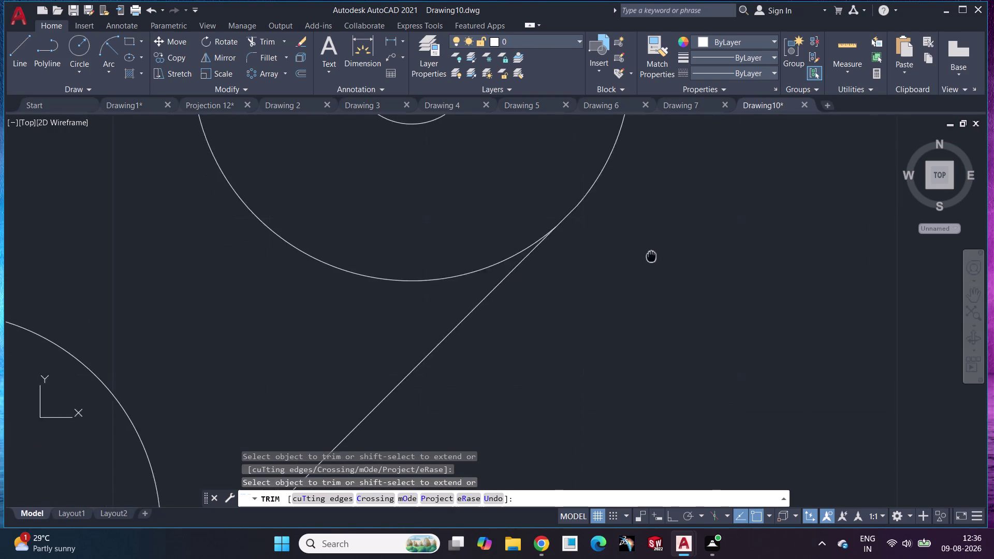
middle_drag(652, 256, 652, 242)
scroll(down, 3)
scroll(down, 3)
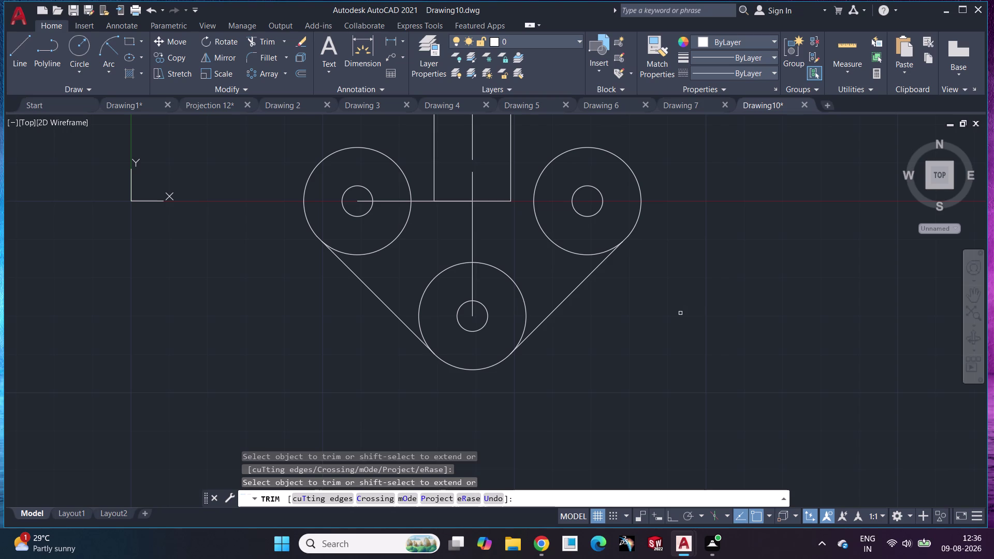
middle_drag(680, 316, 727, 444)
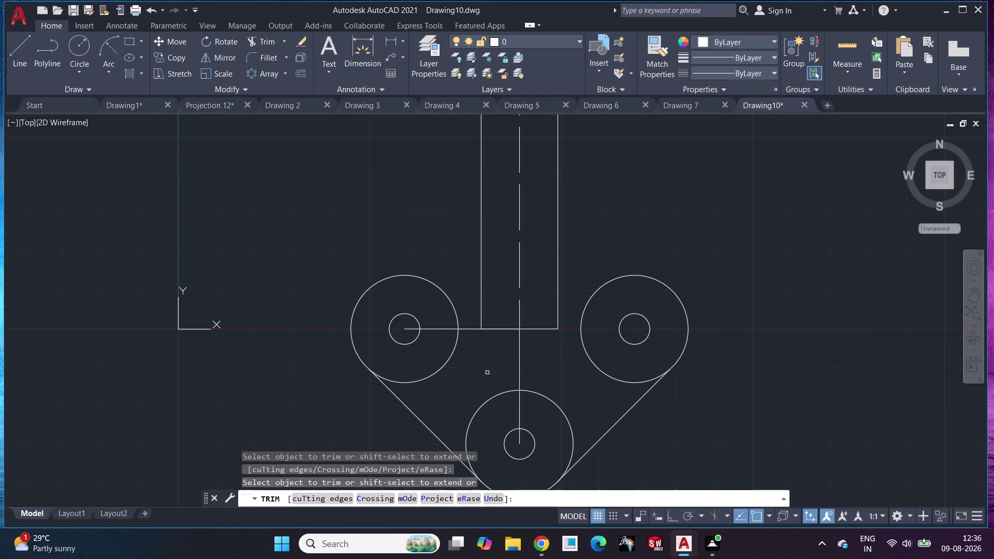
key(Escape)
click(20, 45)
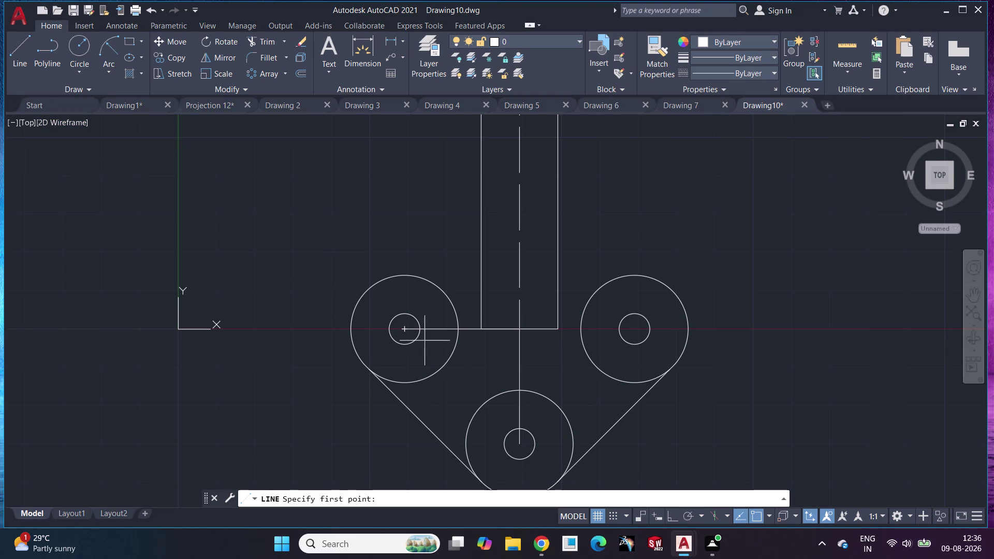
click(407, 326)
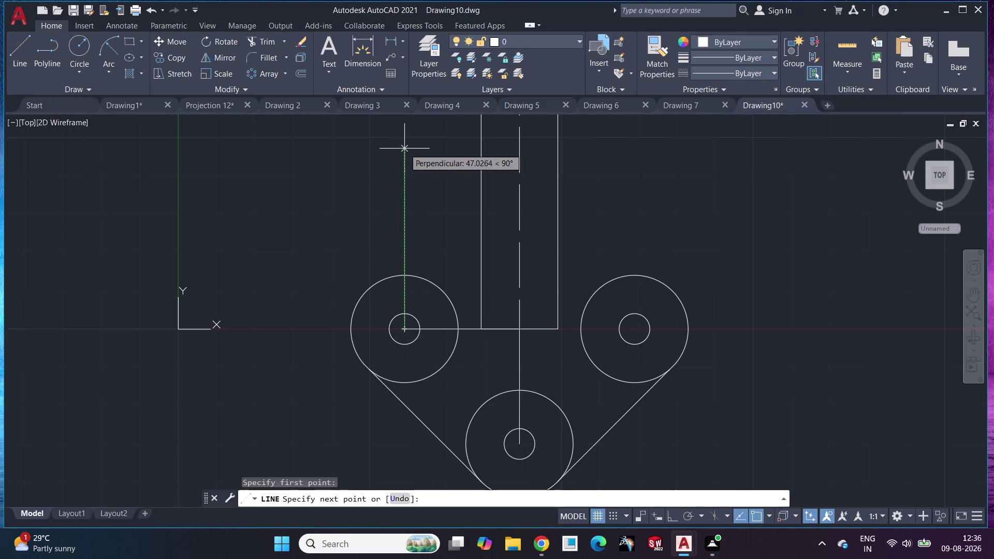
key(shift+at)
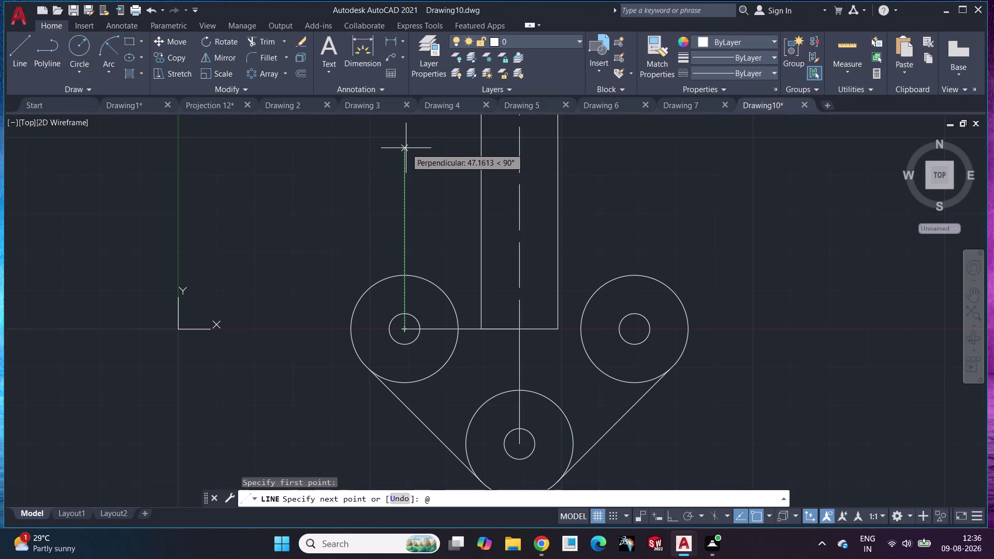
text(72)
key(shift+less)
text(9)
text(0)
key(Return)
middle_drag(409, 149, 409, 182)
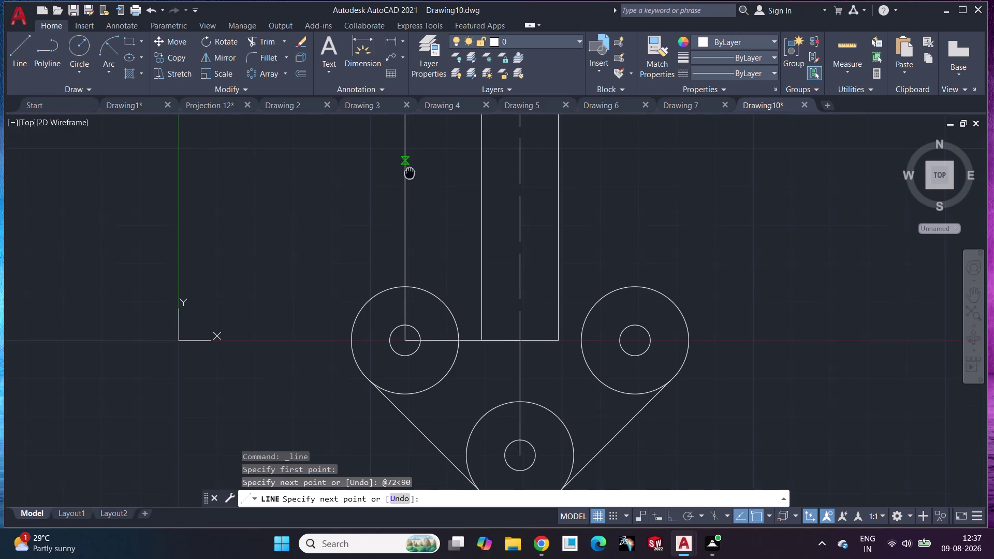
middle_drag(409, 182, 437, 277)
key(Escape)
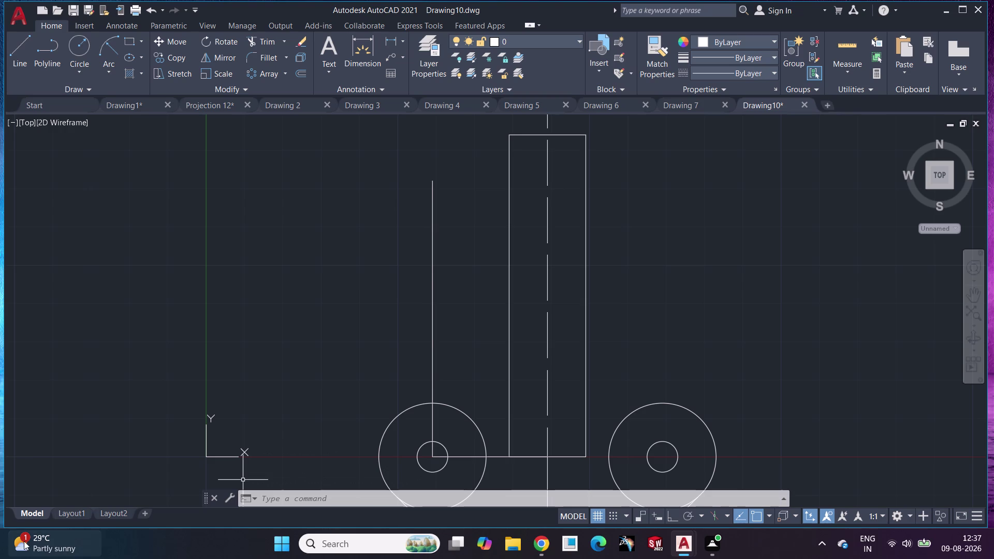
scroll(down, 3)
middle_drag(402, 277, 398, 349)
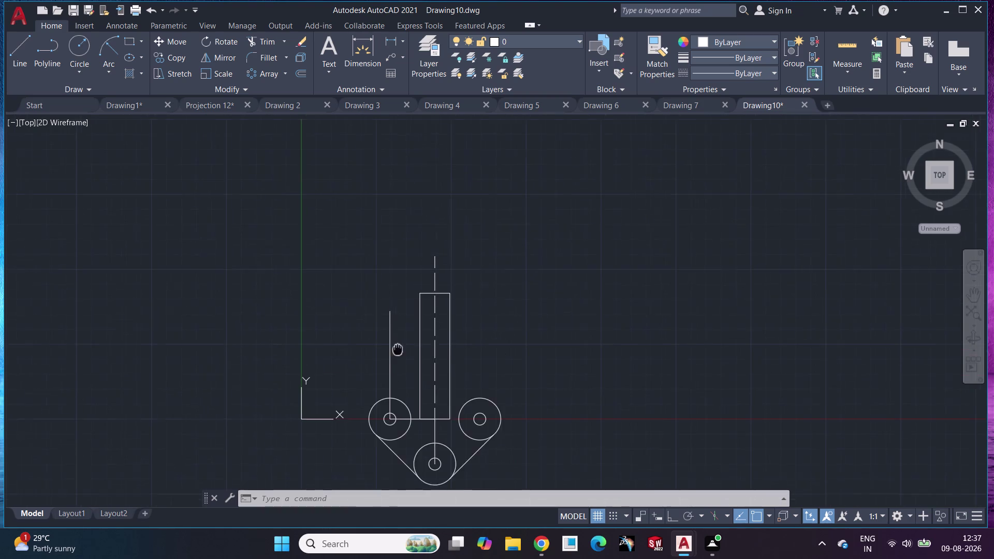
Draw a radius-10 circle centred on the top endpoint of the 72-unit line.
middle_drag(398, 349, 397, 351)
scroll(up, 3)
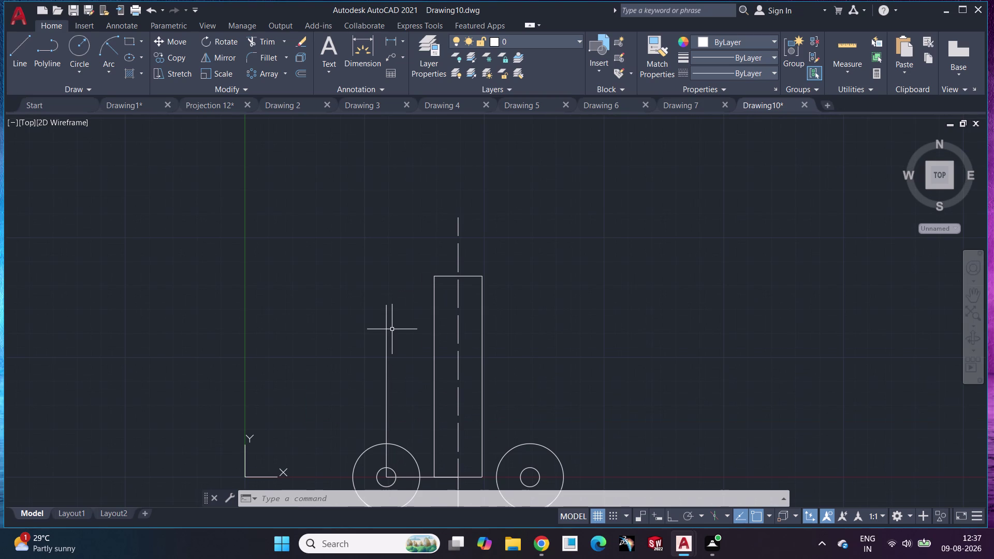
click(71, 51)
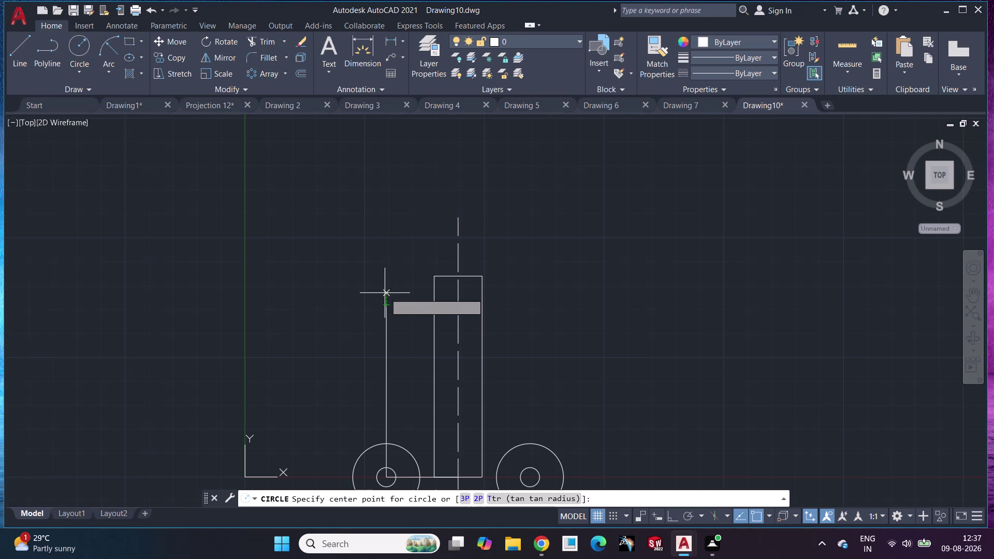
scroll(up, 3)
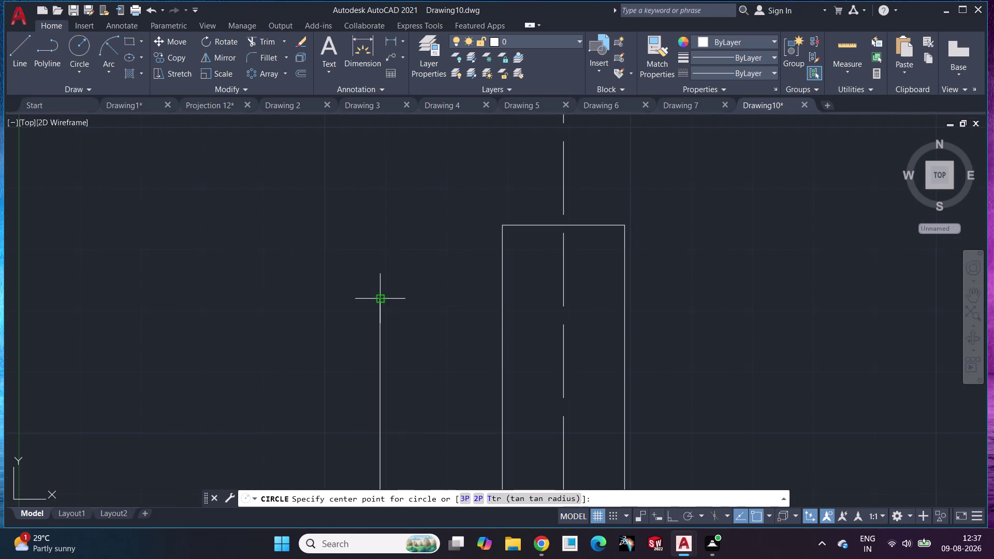
click(380, 299)
text(10)
key(Return)
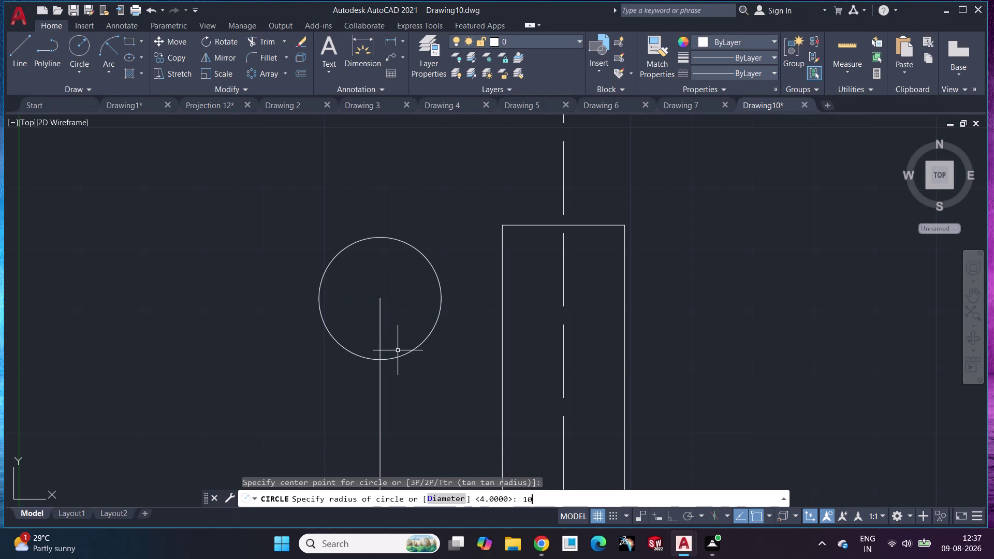
Add a concentric radius-20 circle at the same centre and select it.
click(78, 40)
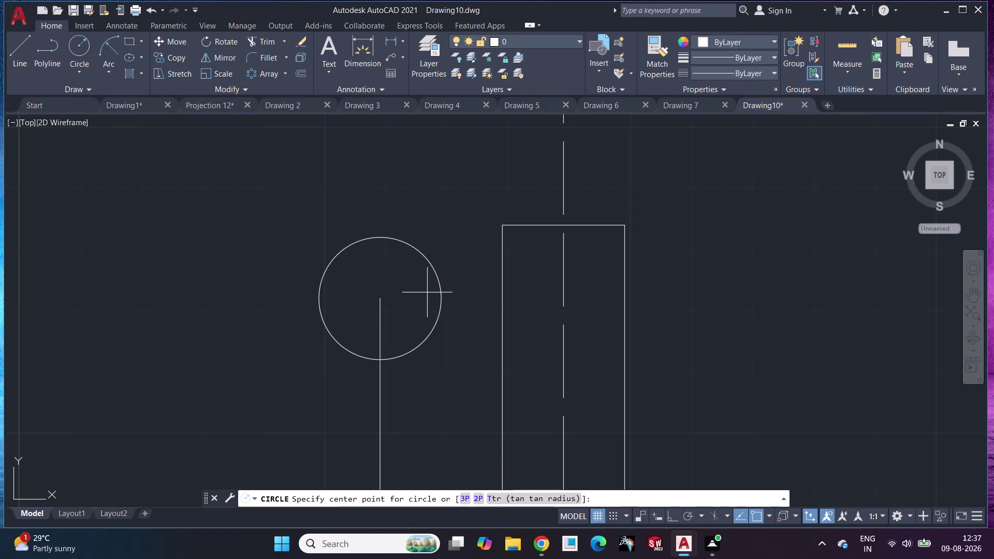
click(380, 301)
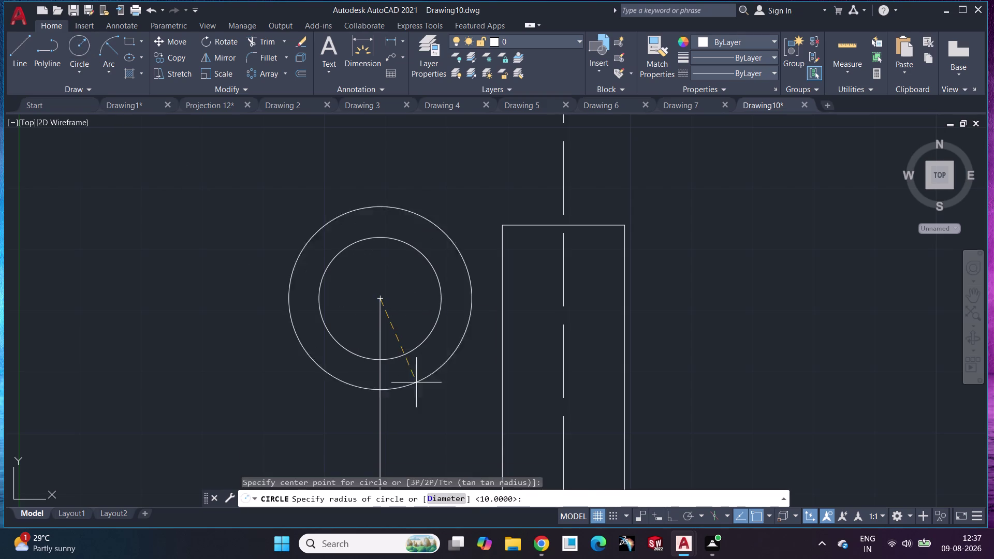
text(20)
key(Return)
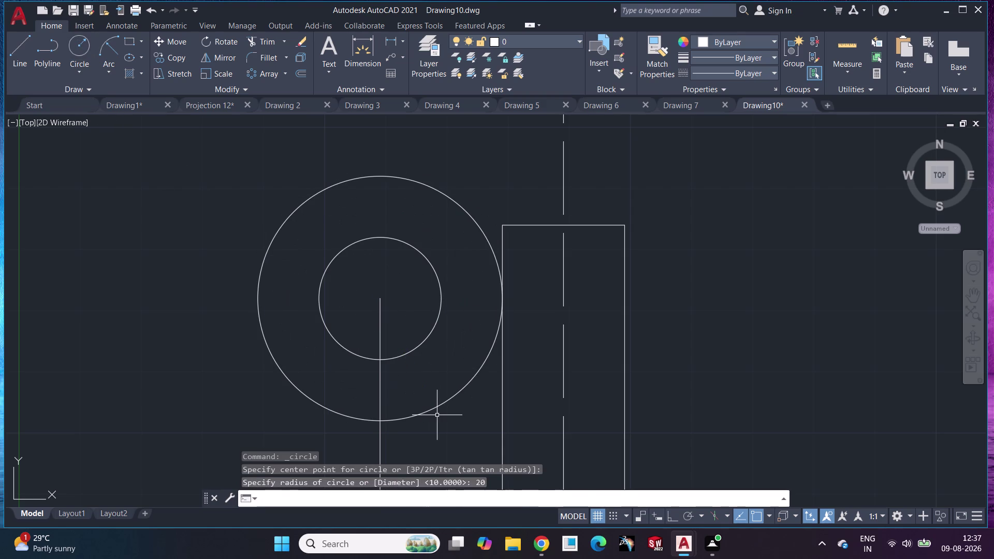
scroll(down, 3)
middle_drag(346, 299, 298, 180)
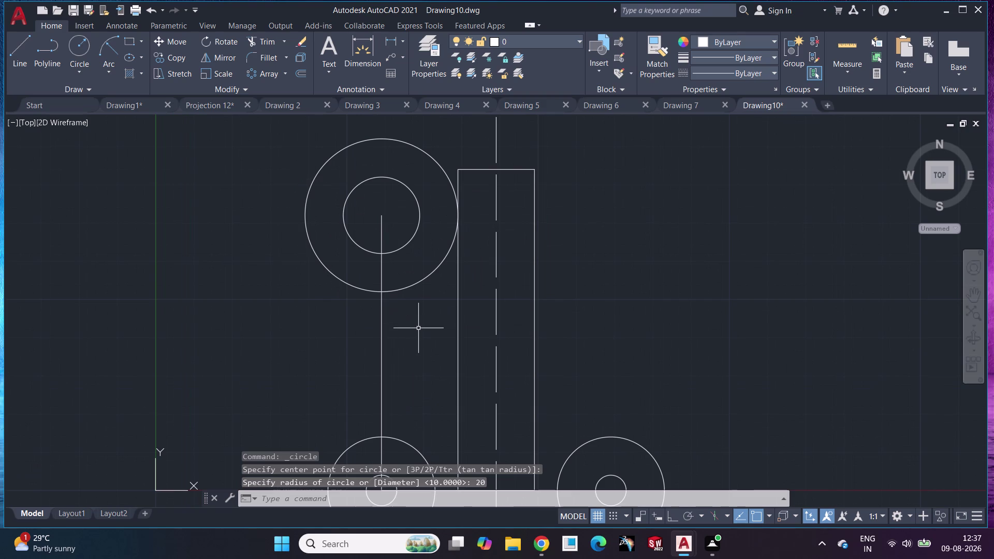
click(422, 277)
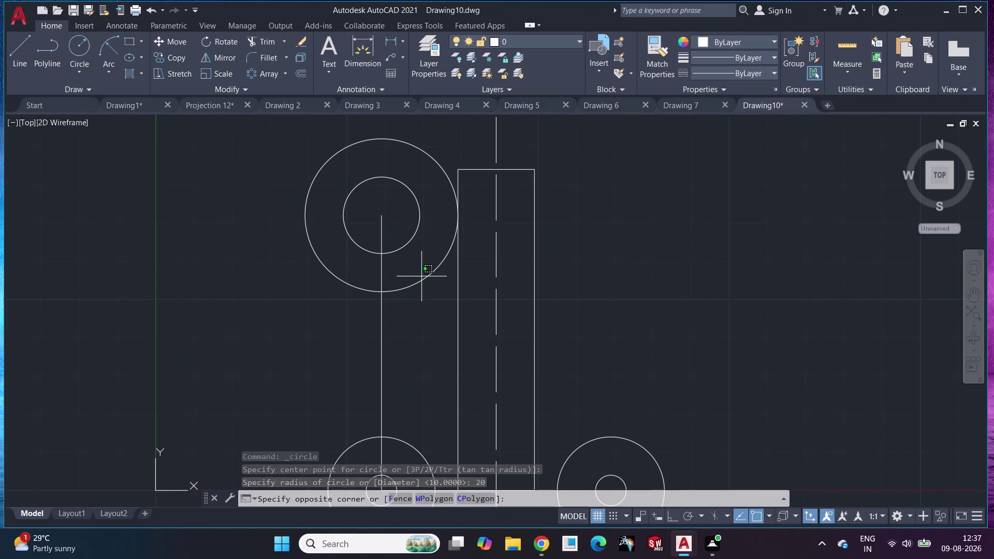
key(Escape)
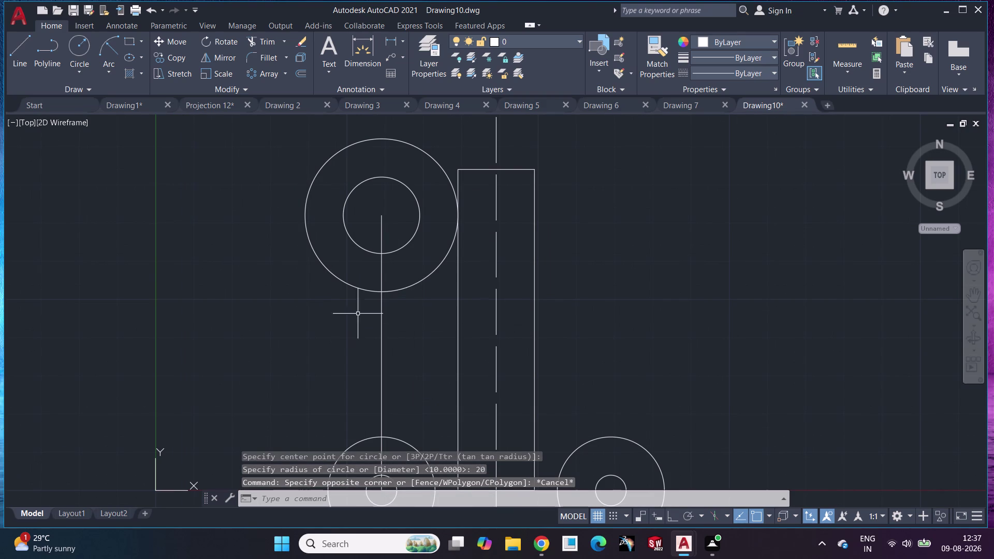
click(428, 275)
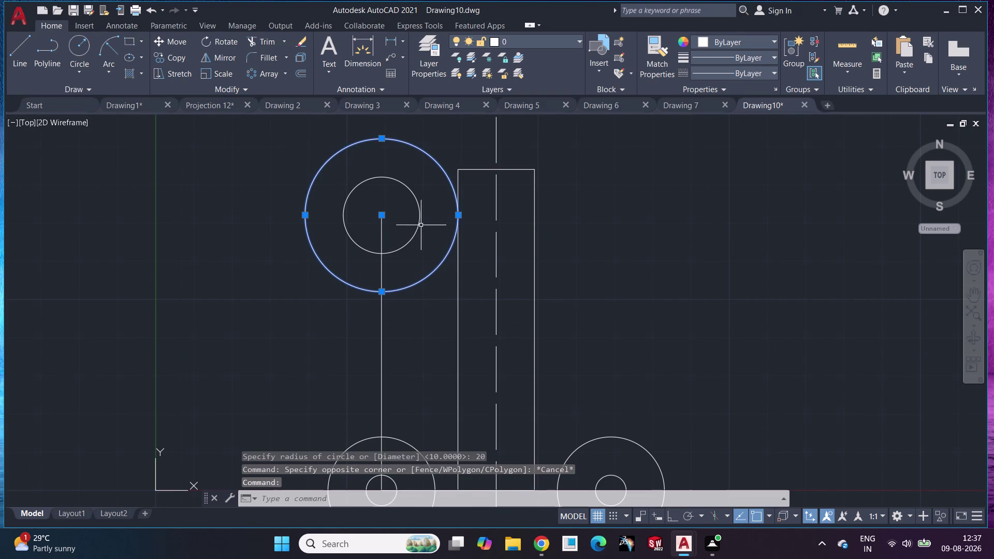
Mirror the radius-10 and radius-20 circles across the vertical centreline, keeping the originals.
click(420, 222)
click(213, 58)
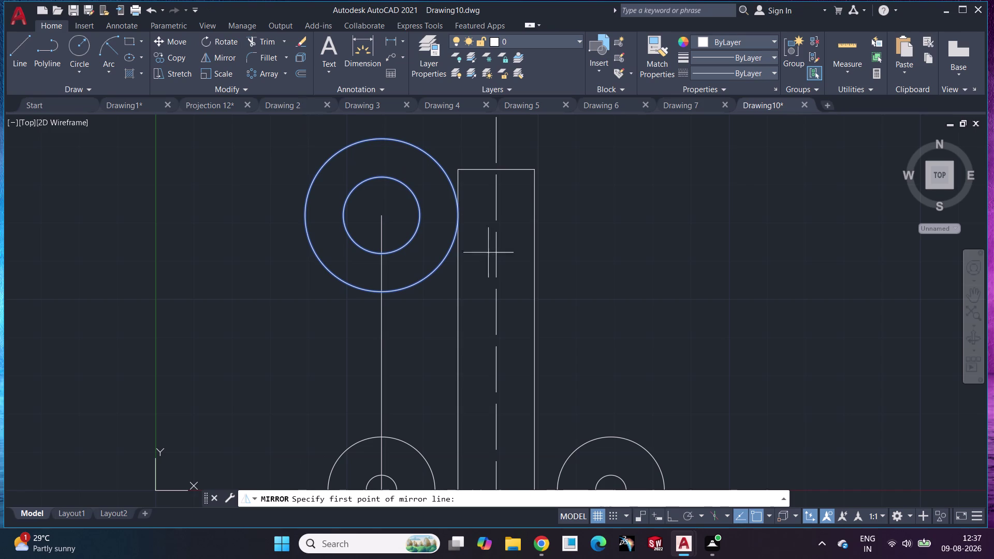
middle_drag(560, 385, 572, 286)
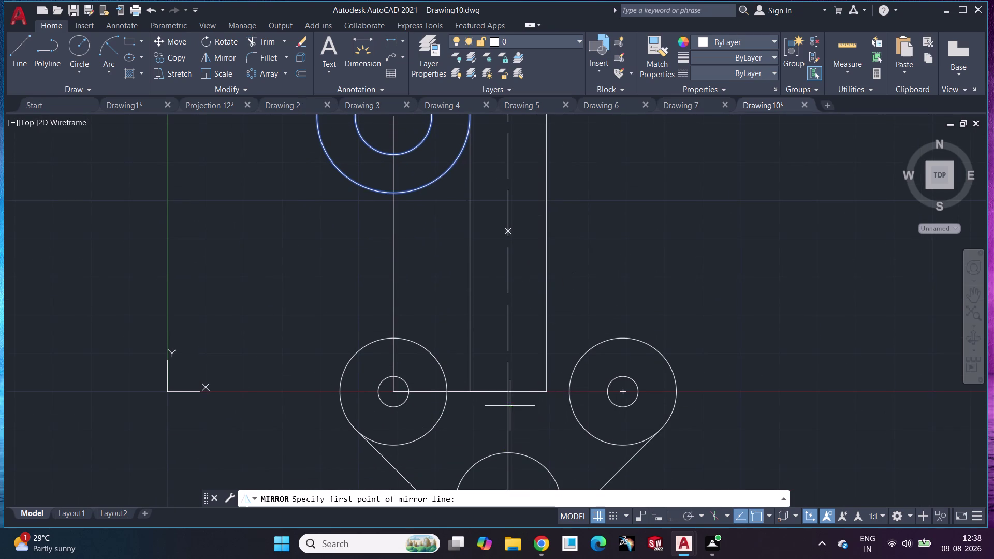
click(510, 394)
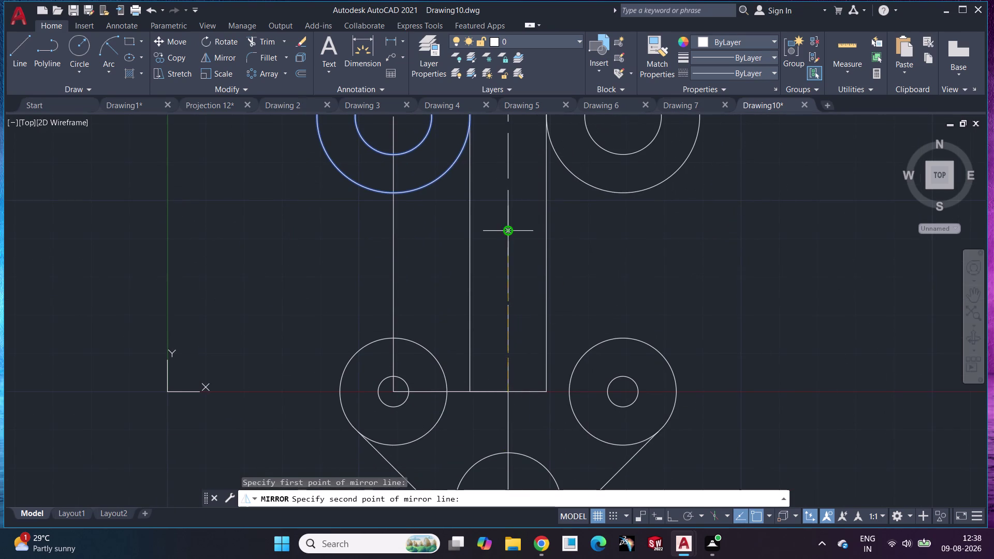
click(510, 228)
click(629, 275)
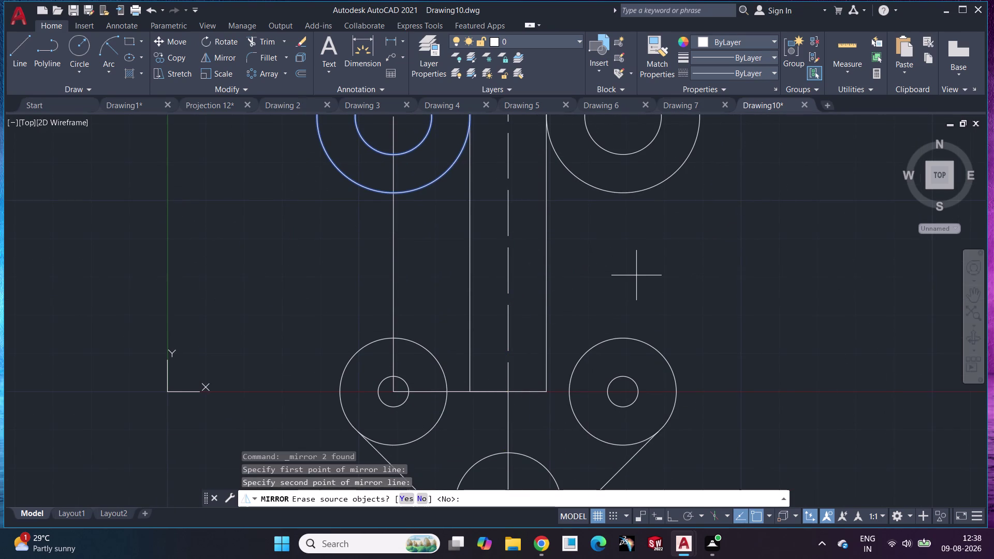
key(Return)
scroll(down, 3)
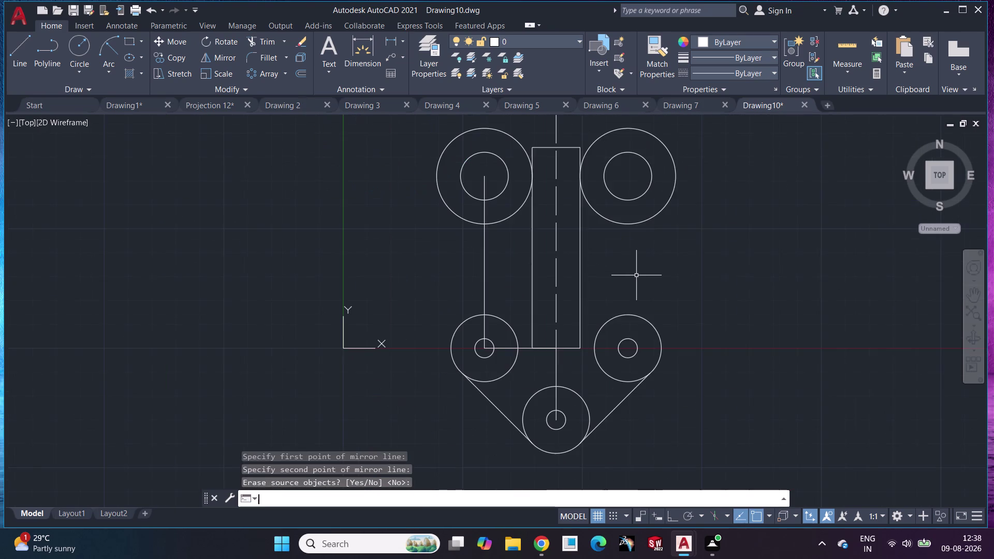
middle_drag(618, 311, 506, 381)
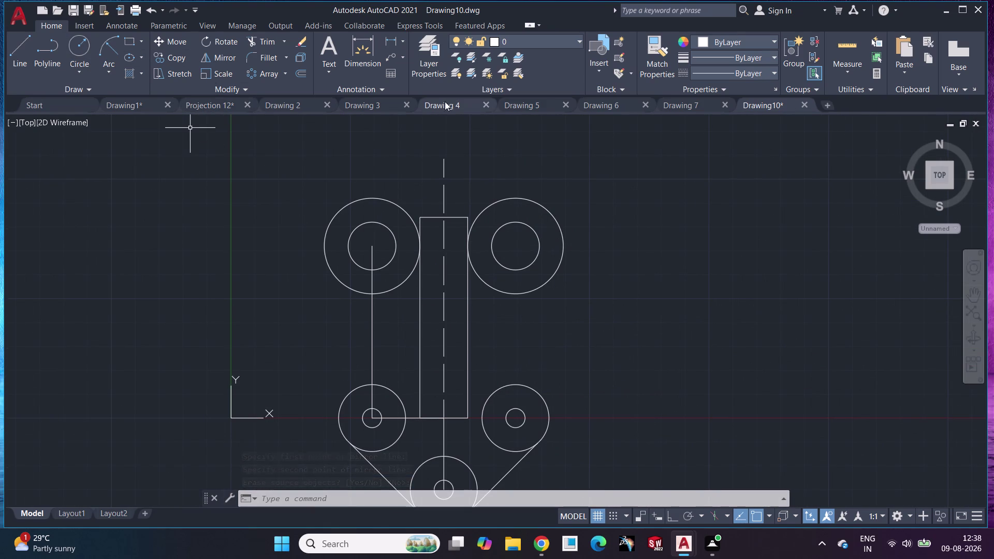
click(390, 40)
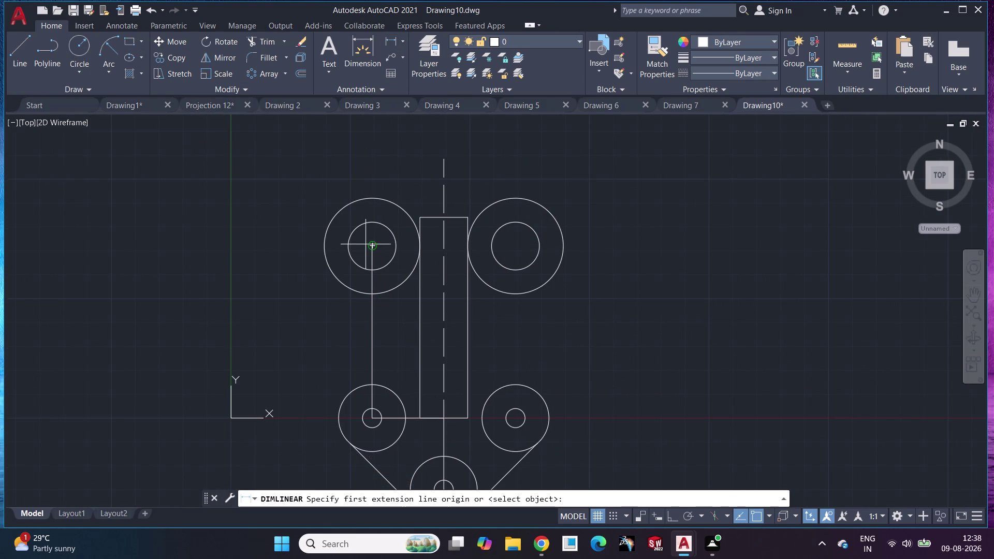
Abandon the 60-unit dimension between upper boss centres and undo the mirrored boss.
click(370, 246)
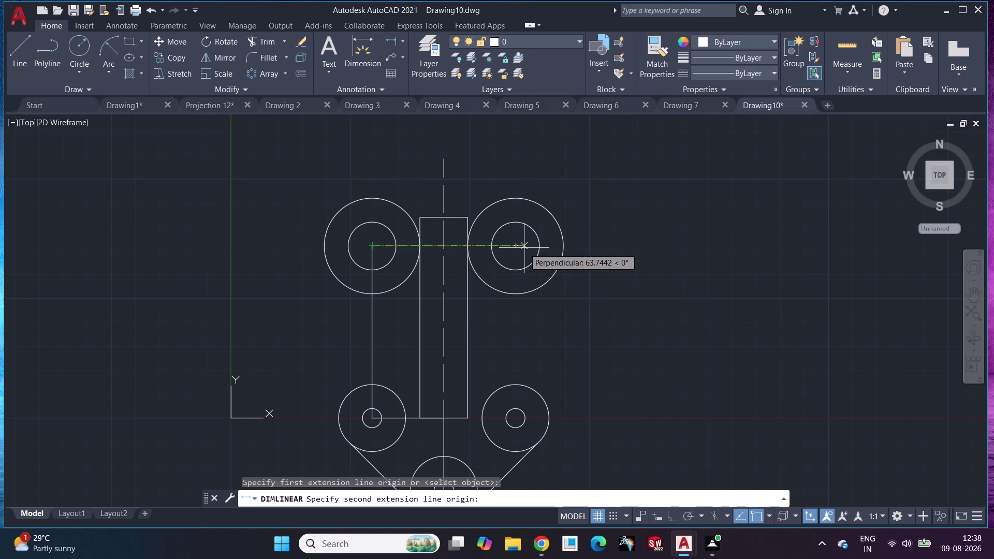
click(520, 247)
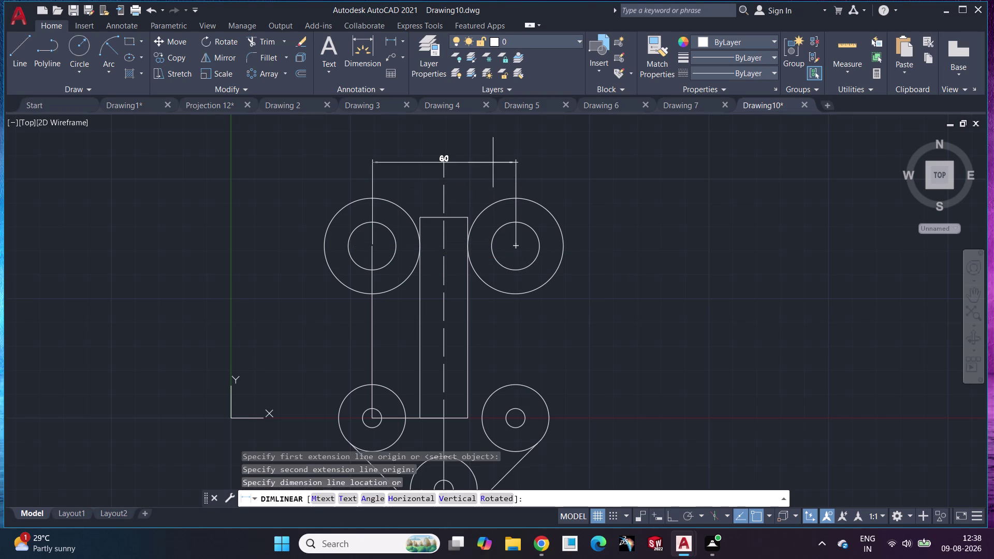
key(Escape)
key(ctrl+z)
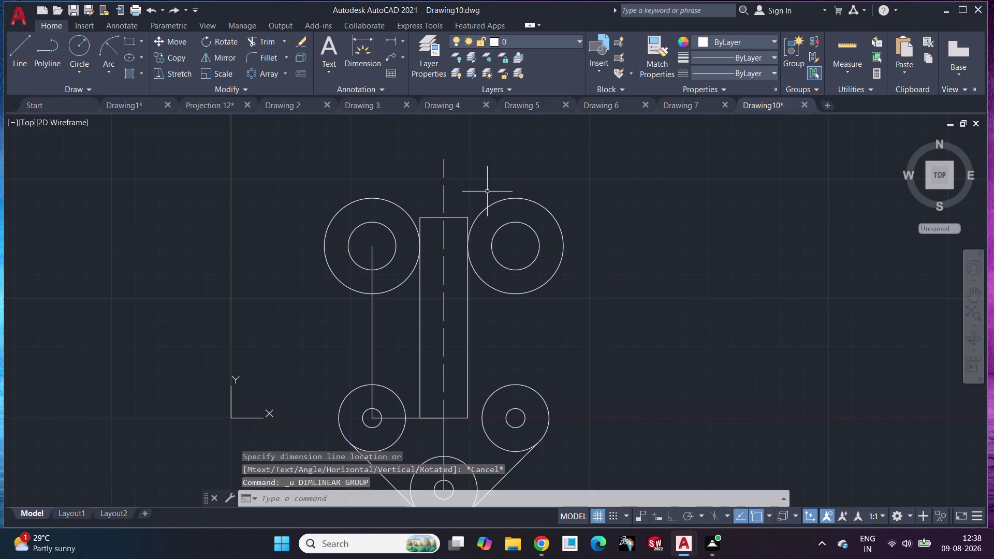
key(ctrl+z)
key(ctrl+z)
Undo all bosses and tangent lines, leaving only the rectangle and dashed centreline.
key(ctrl+z)
key(ctrl+z)
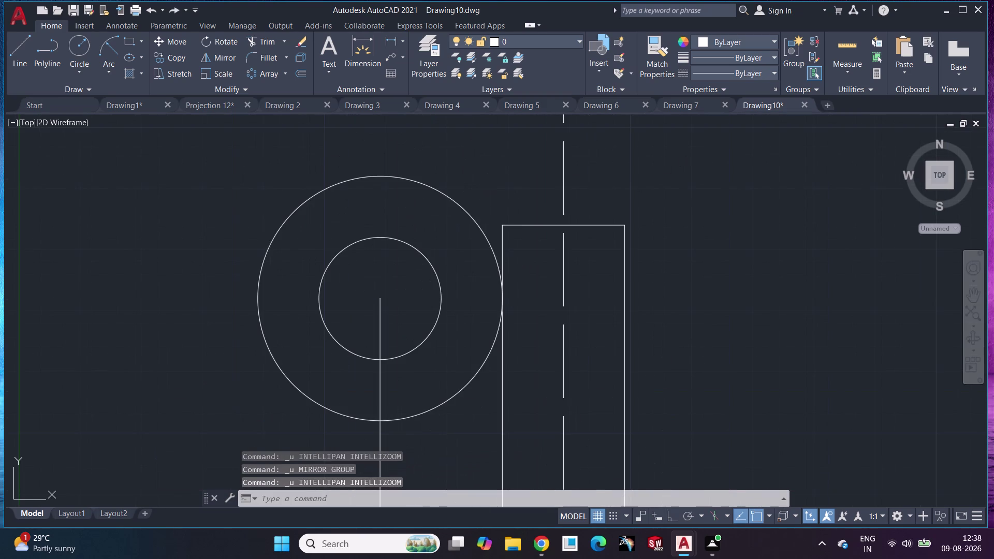
key(ctrl+z)
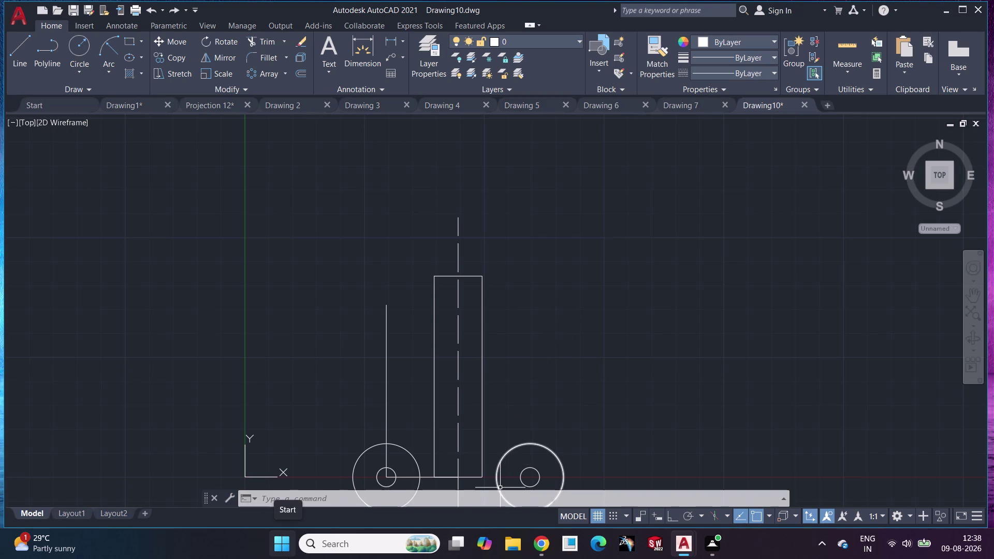
key(ctrl+z)
key(ctrl+z)
key(ctrl+z)
key(ctrl+z)
key(ctrl+z)
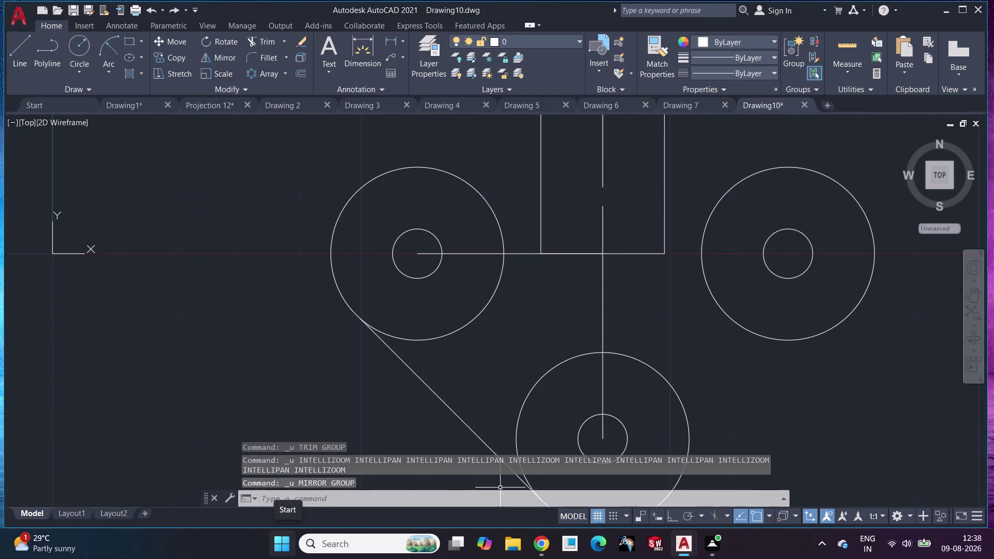
key(ctrl+z)
key(ctrl+z)
key(ctrl+z)
key(ctrl+z)
key(ctrl+z)
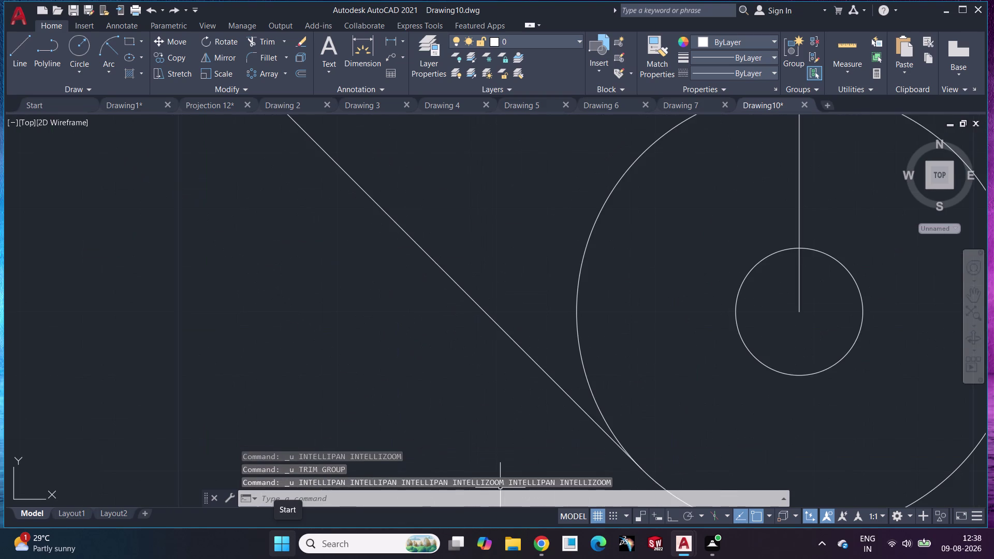
key(ctrl+z)
key(ctrl+z)
key(ctrl+z)
key(ctrl+z)
key(ctrl+z)
key(ctrl+z)
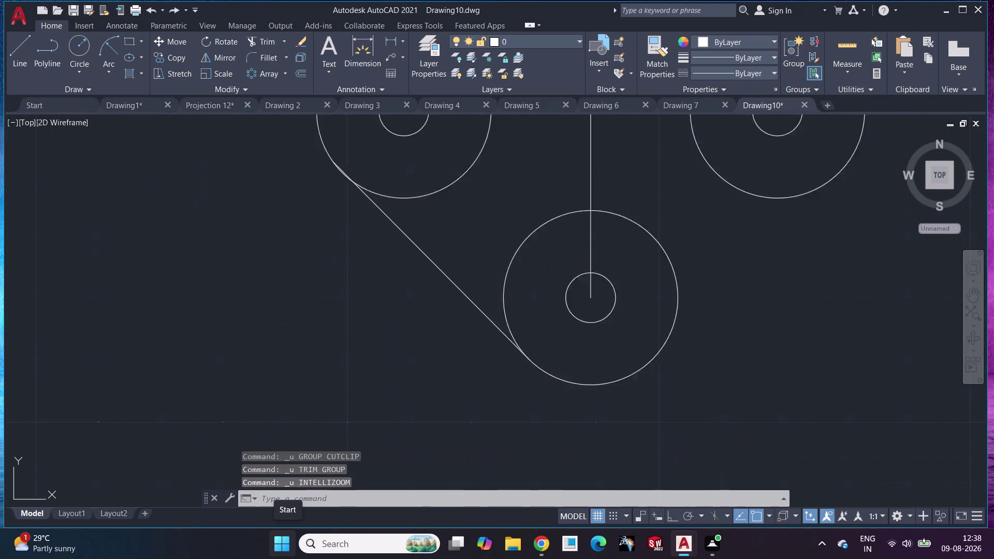
key(ctrl+z)
key(ctrl+z)
key(ctrl+z)
key(ctrl+z)
key(ctrl+z)
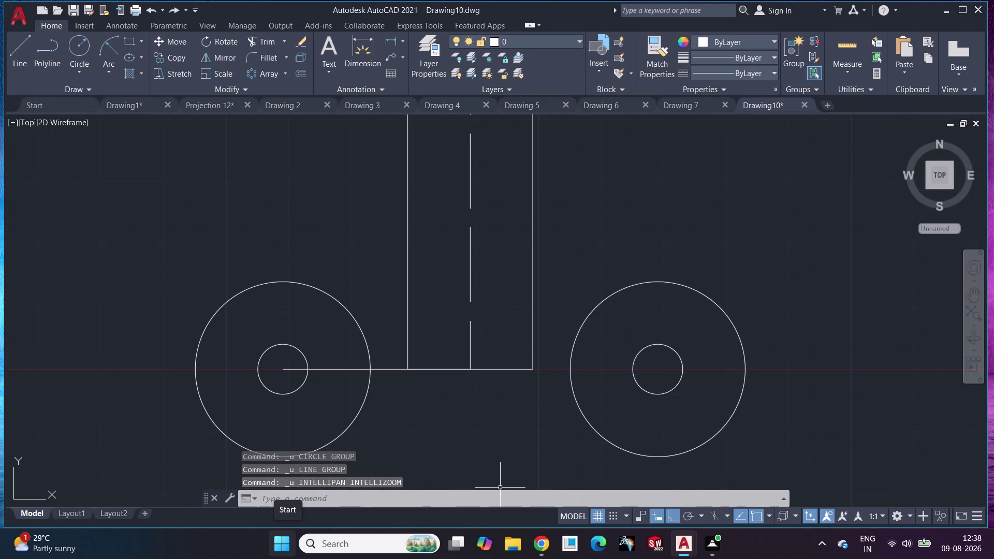
key(ctrl+z)
key(ctrl+z)
key(ctrl+z)
key(ctrl+z)
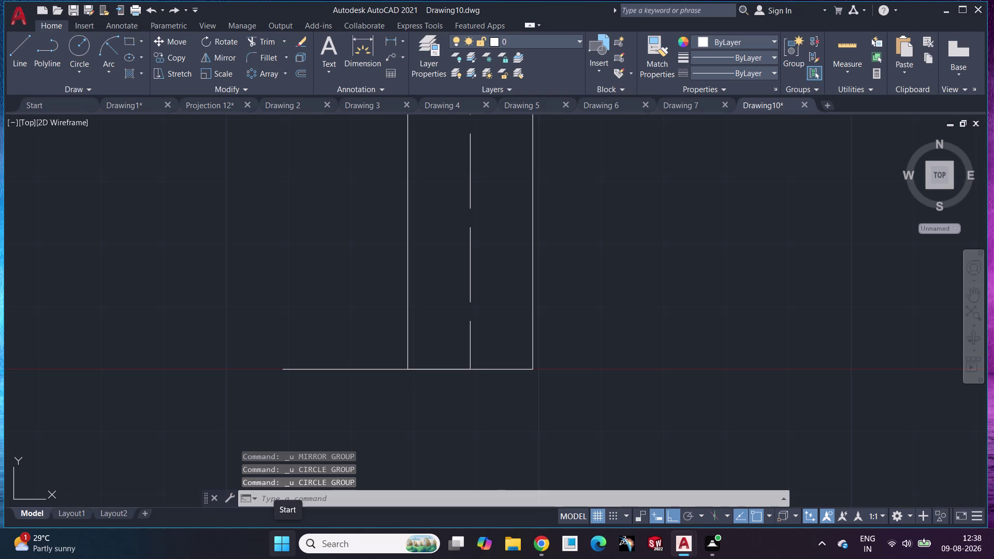
click(15, 36)
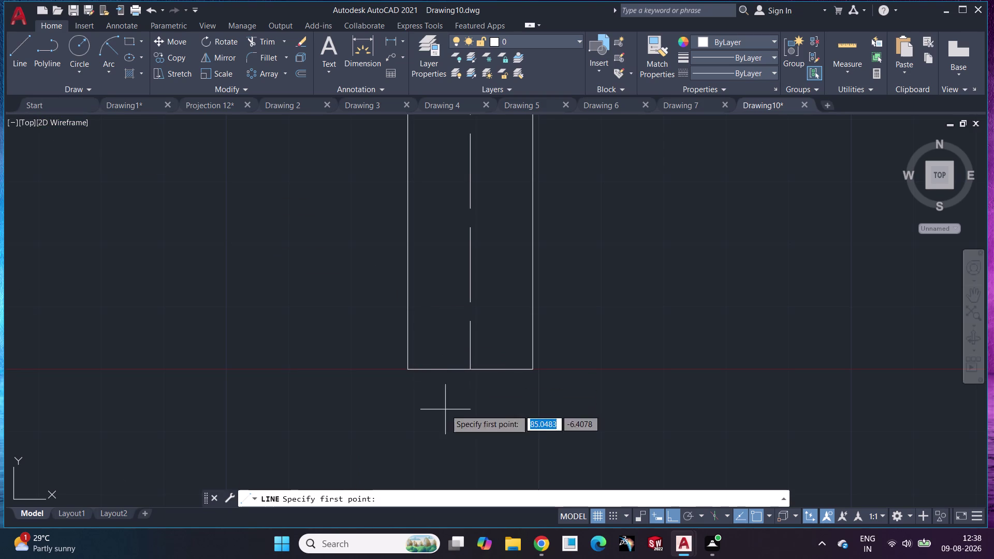
Attempt a 45-unit line from the rectangle's bottom midpoint, then cancel the failed entry.
click(471, 369)
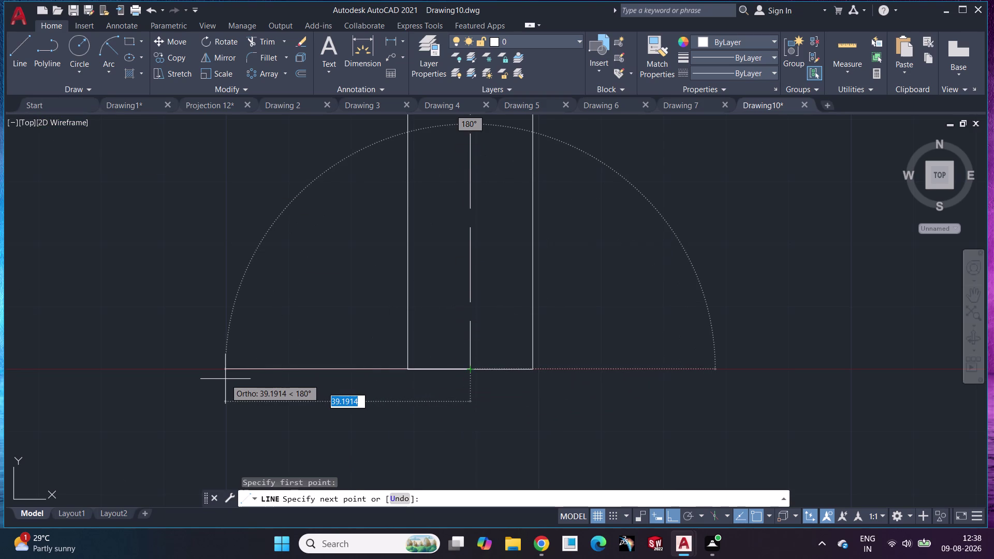
key(shift+at)
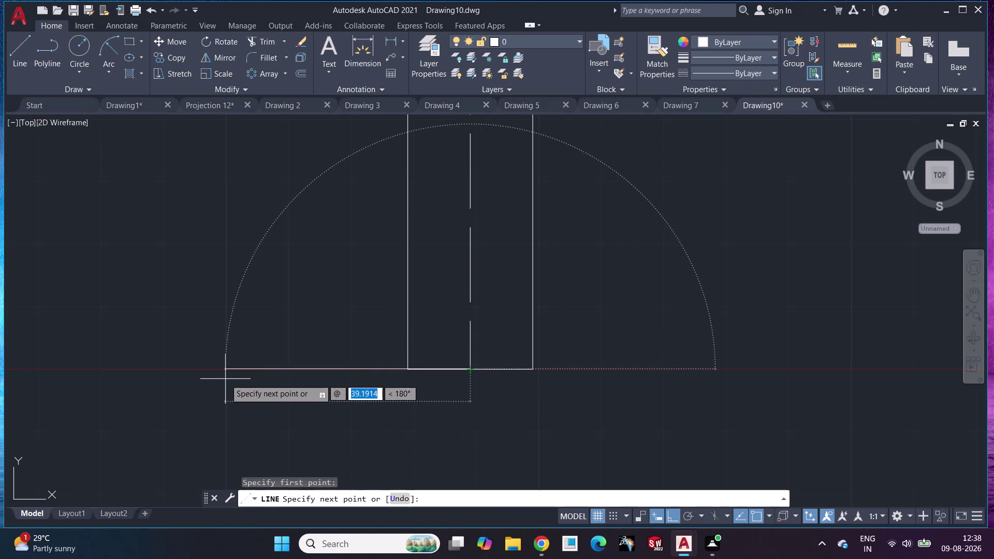
key(shift+less)
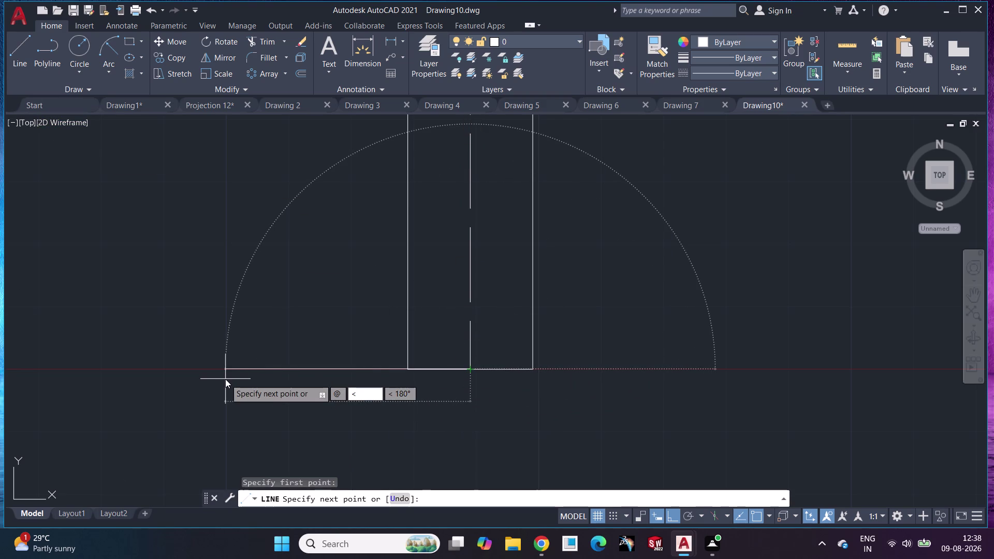
key(BackSpace)
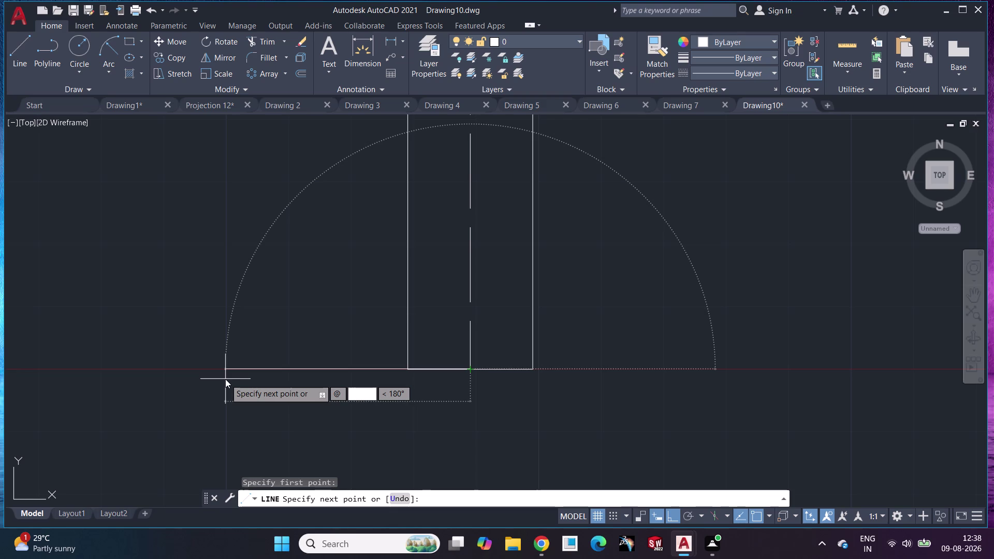
text(45<)
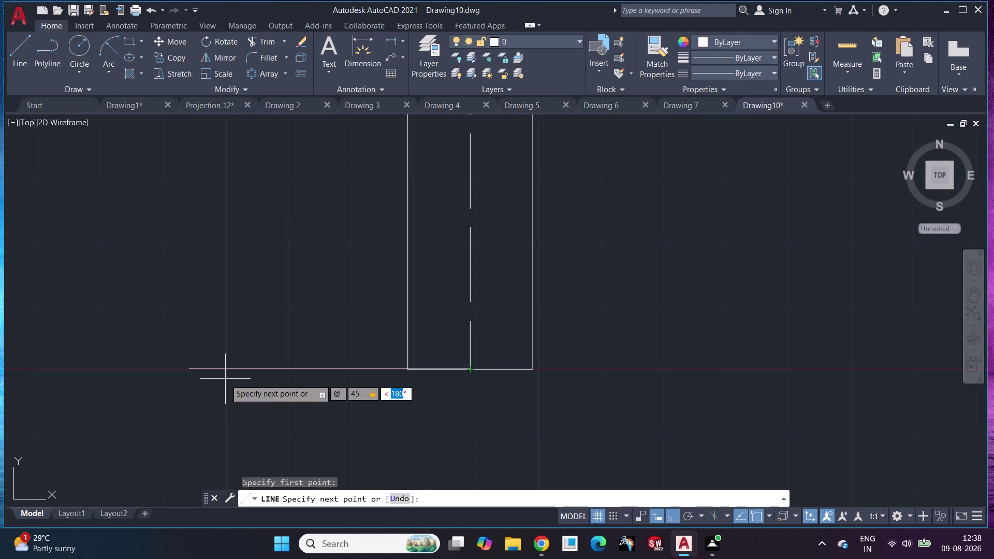
key(Return)
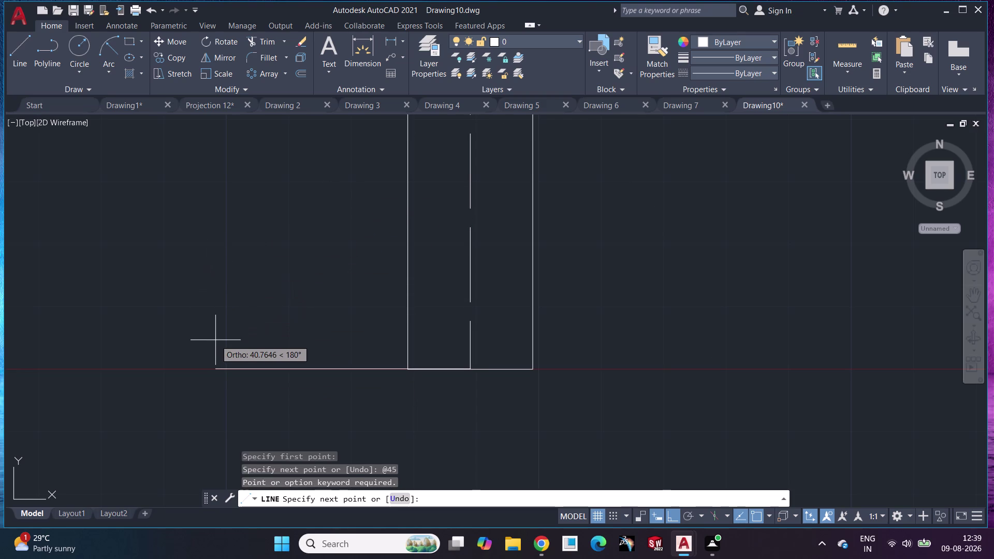
key(Escape)
key(space)
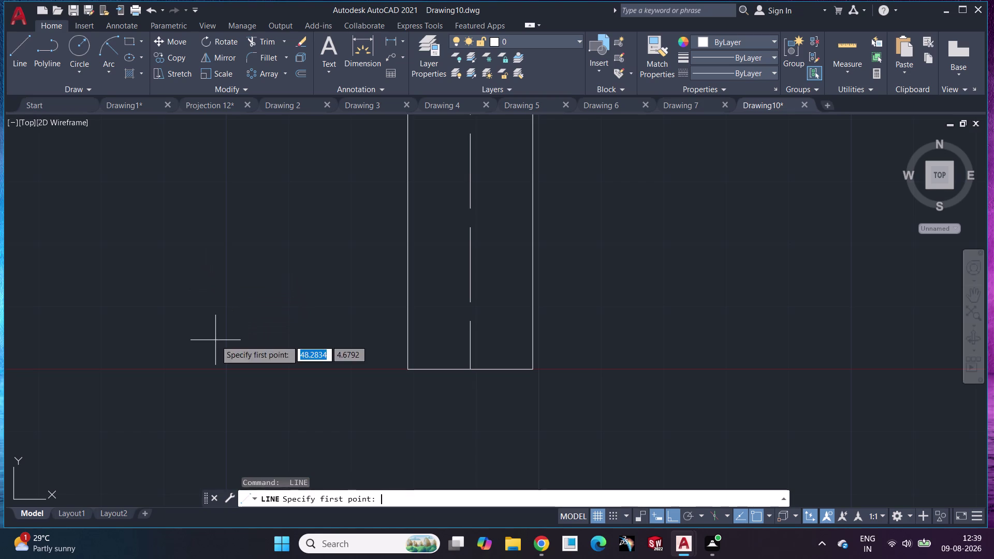
click(467, 367)
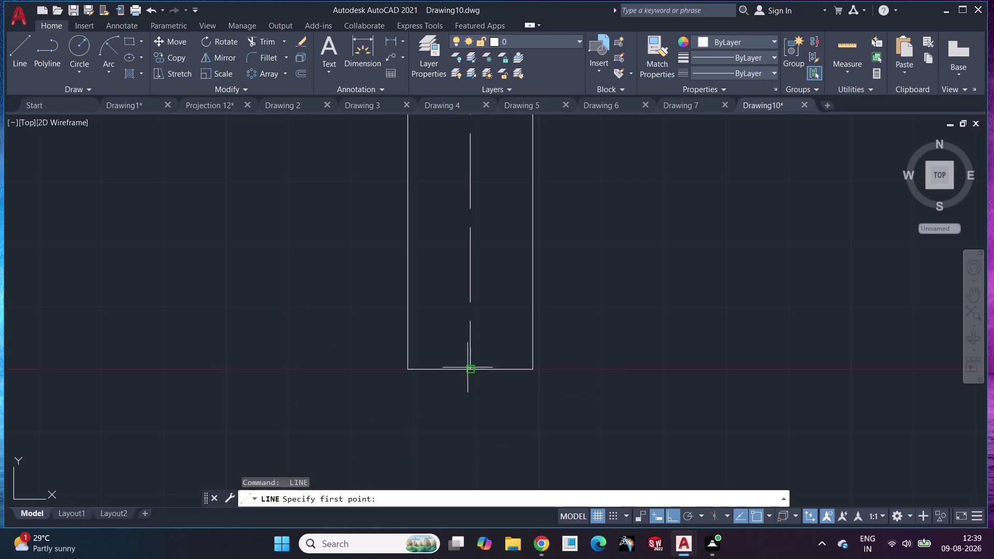
key(shift+at)
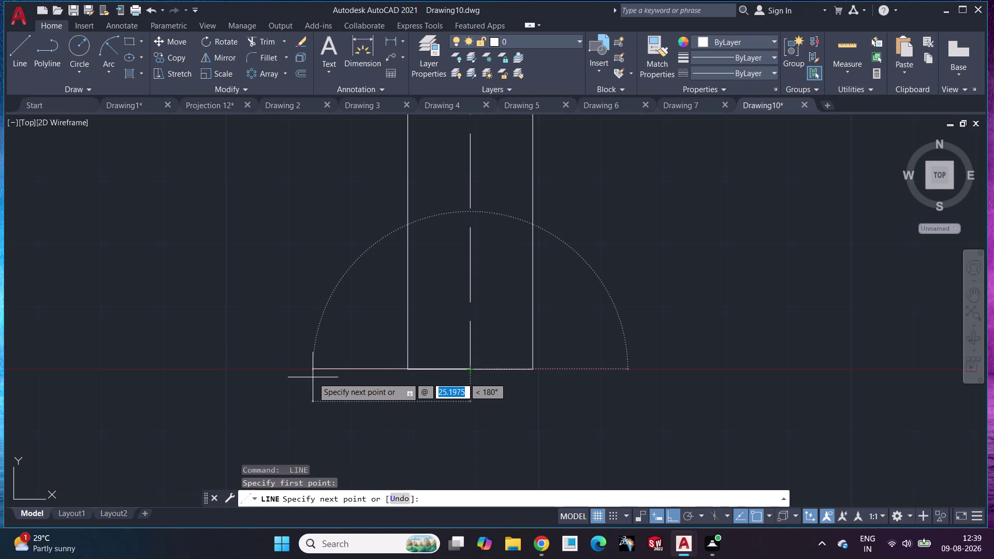
text(45<)
text(1)
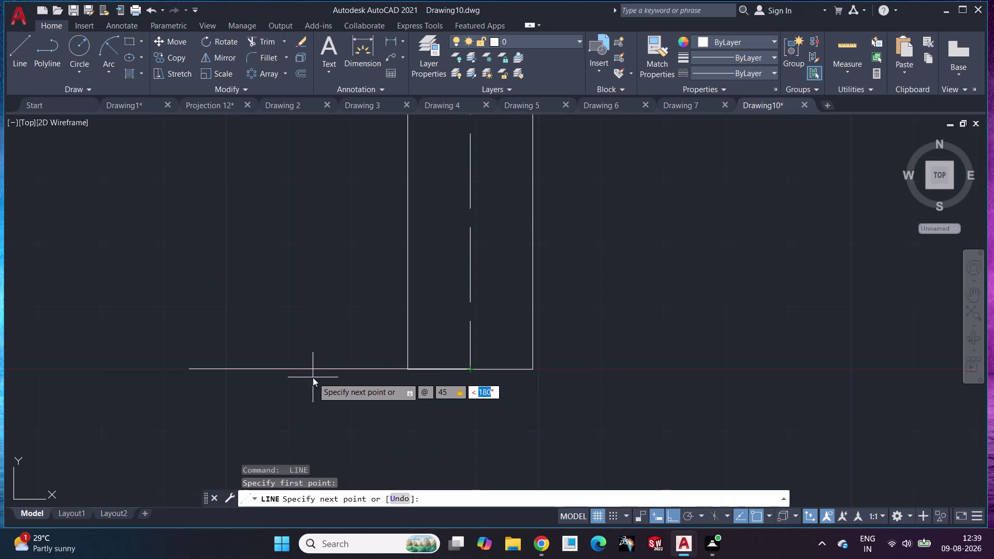
text(80)
key(Return)
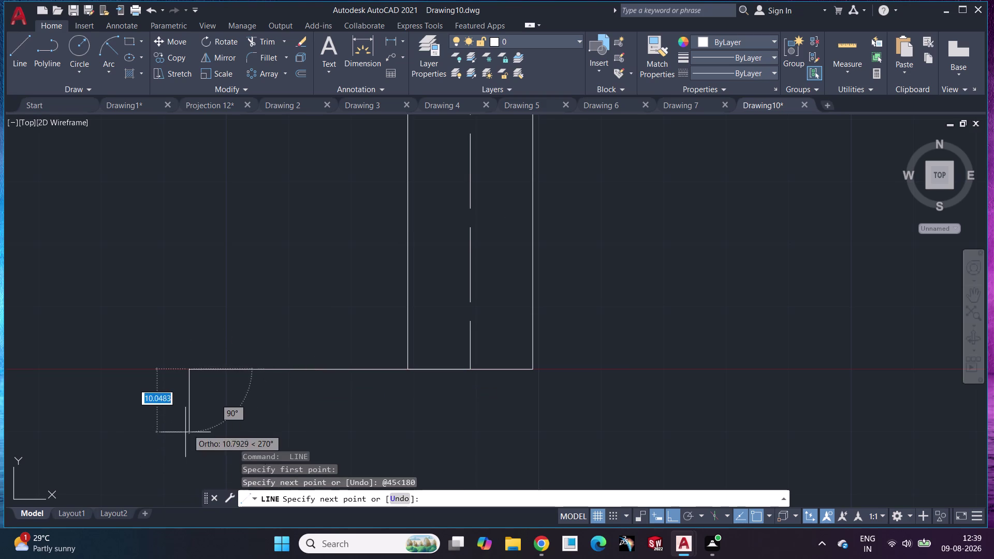
key(Escape)
Centre a new circle on the left end of the 45-unit line.
scroll(down, 3)
middle_drag(273, 417, 308, 310)
scroll(up, 3)
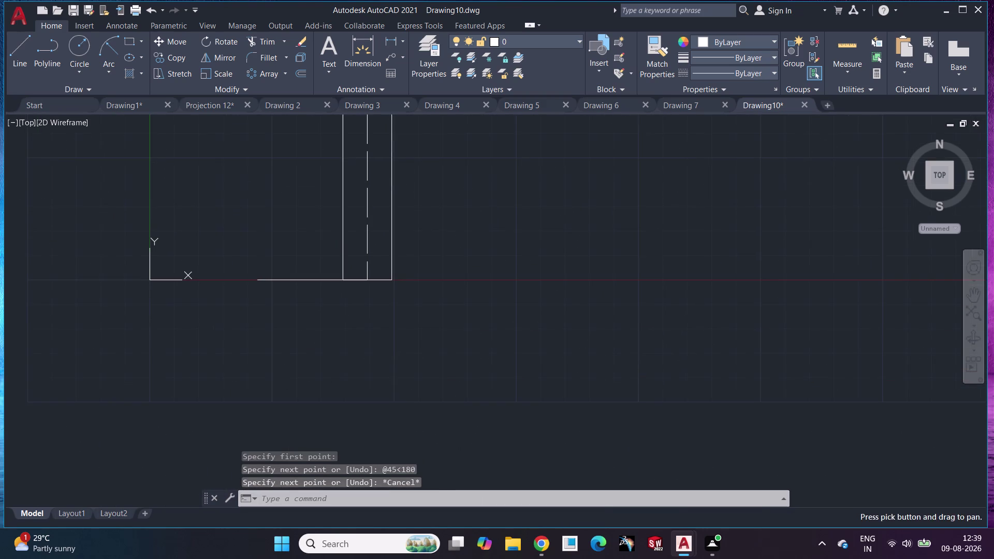
middle_drag(317, 349, 346, 419)
click(84, 53)
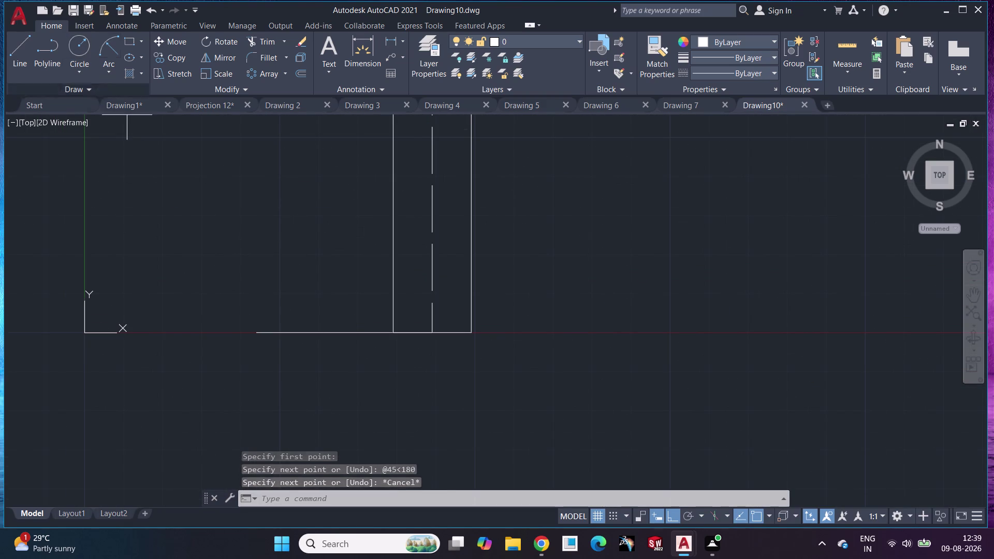
click(255, 334)
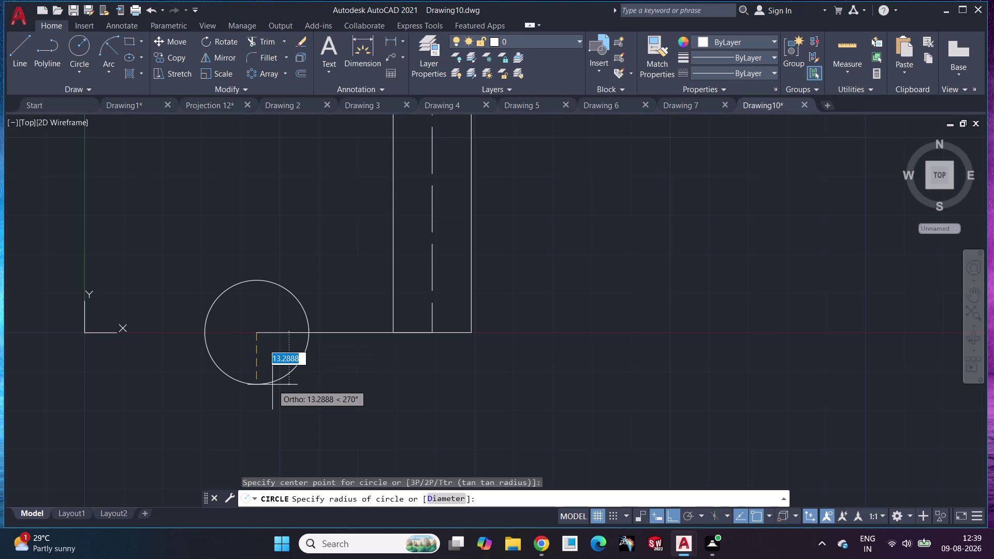
Draw concentric circles of radius 14 and 4 at the line's left end.
text(14)
key(Return)
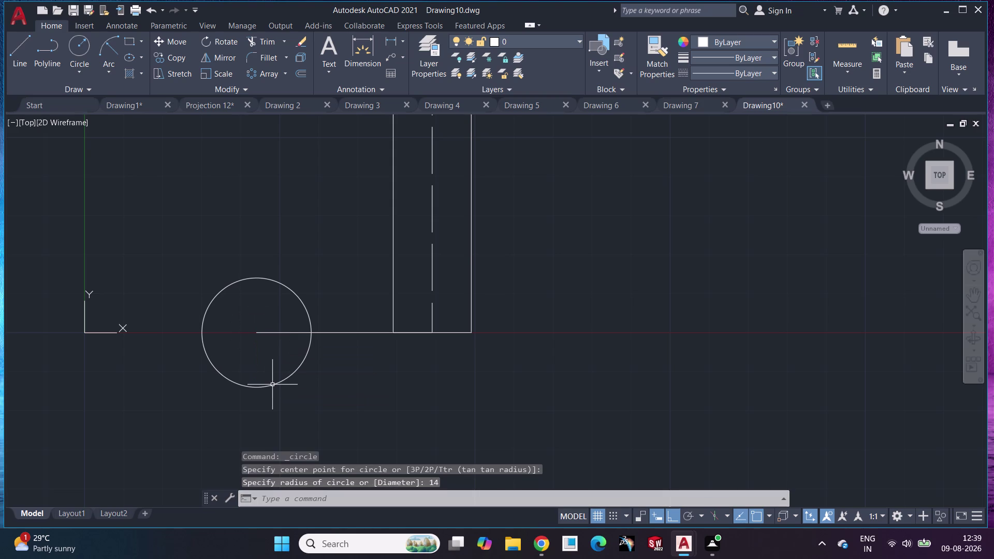
key(space)
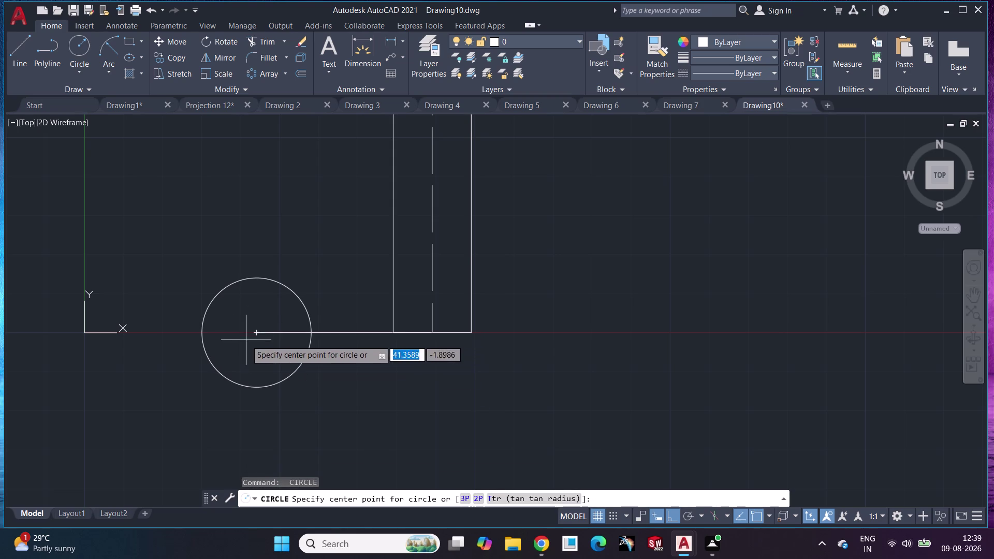
click(255, 336)
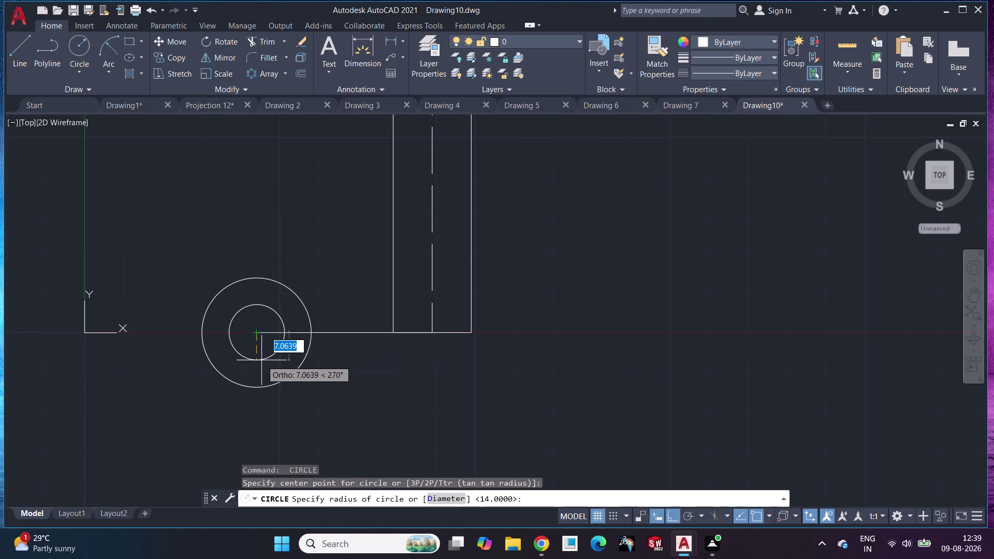
key(4)
key(Return)
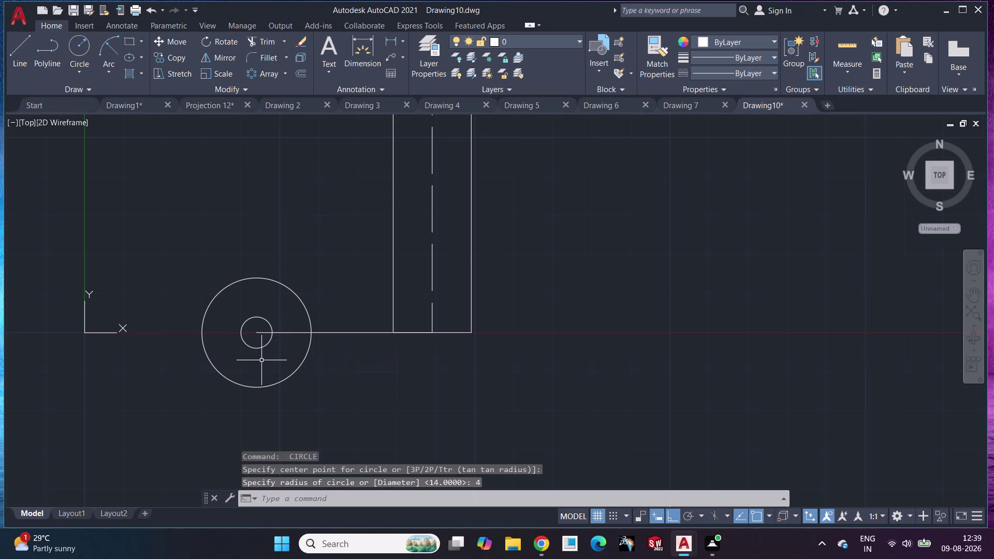
Mirror the radius-14 and radius-4 circles across the centreline, keeping the originals.
click(306, 359)
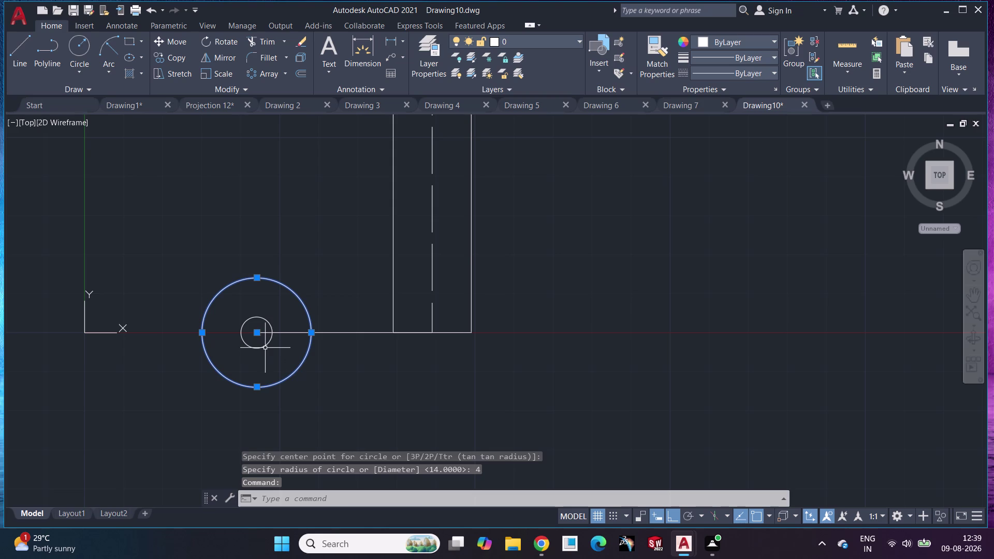
click(268, 345)
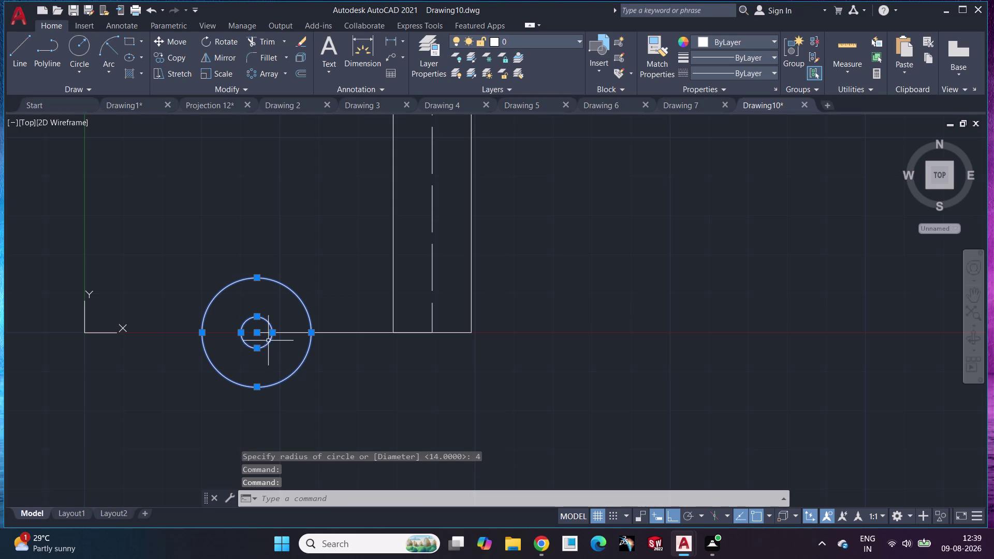
click(225, 60)
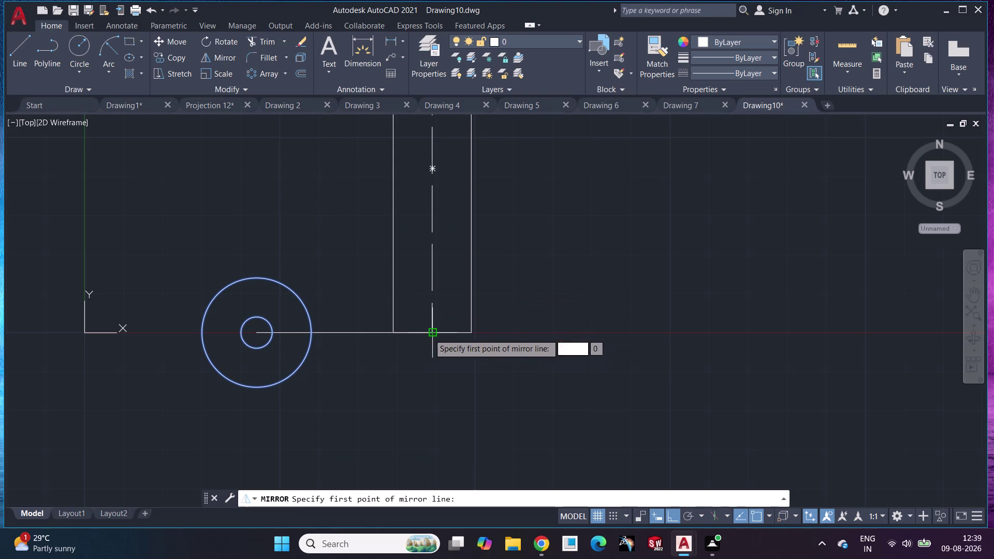
click(429, 335)
click(436, 171)
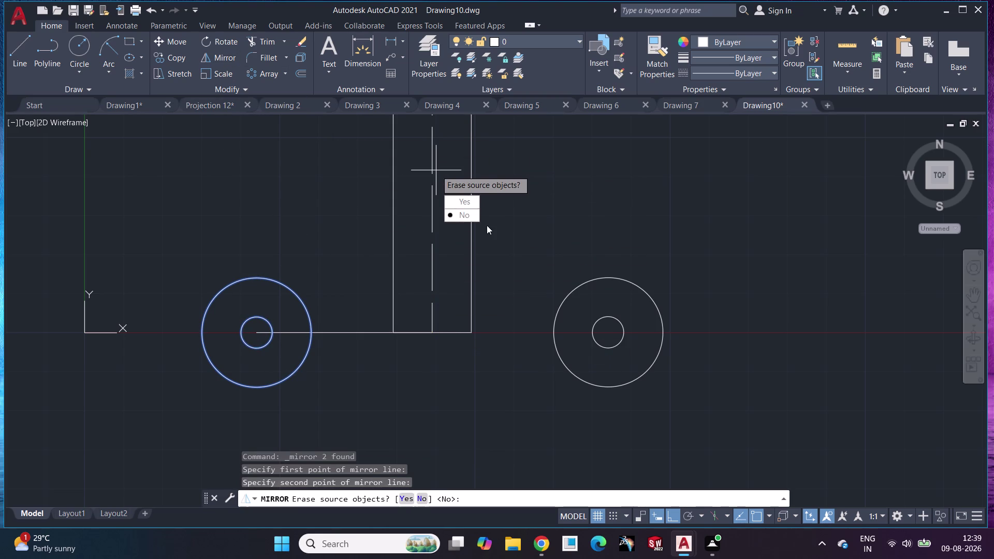
drag(468, 217, 437, 170)
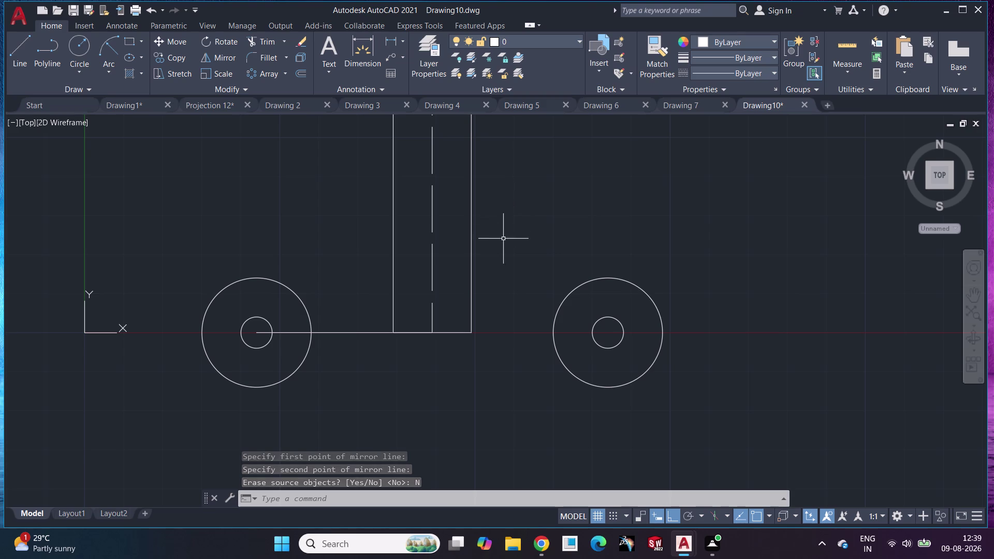
scroll(down, 3)
middle_drag(505, 252, 357, 268)
middle_drag(389, 238, 390, 223)
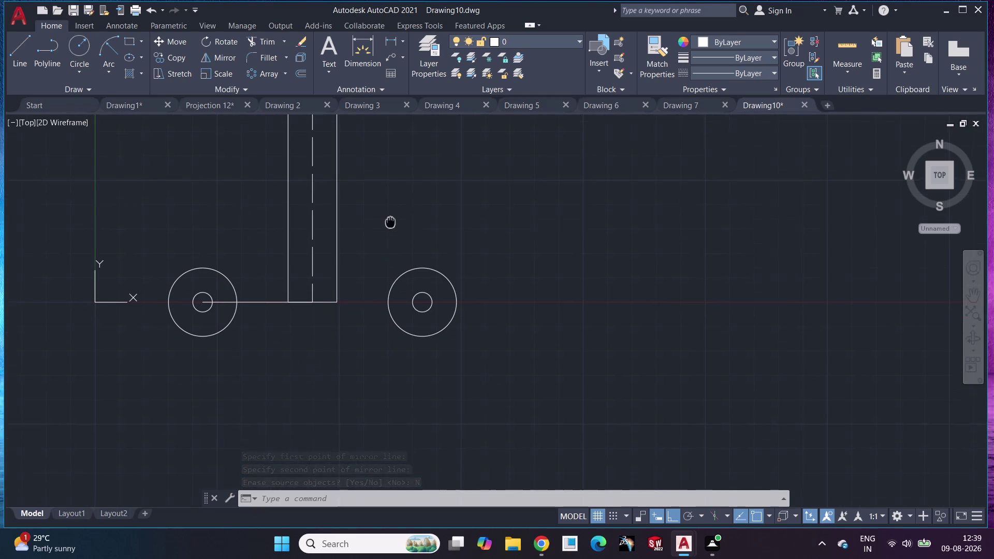
middle_drag(391, 223, 395, 194)
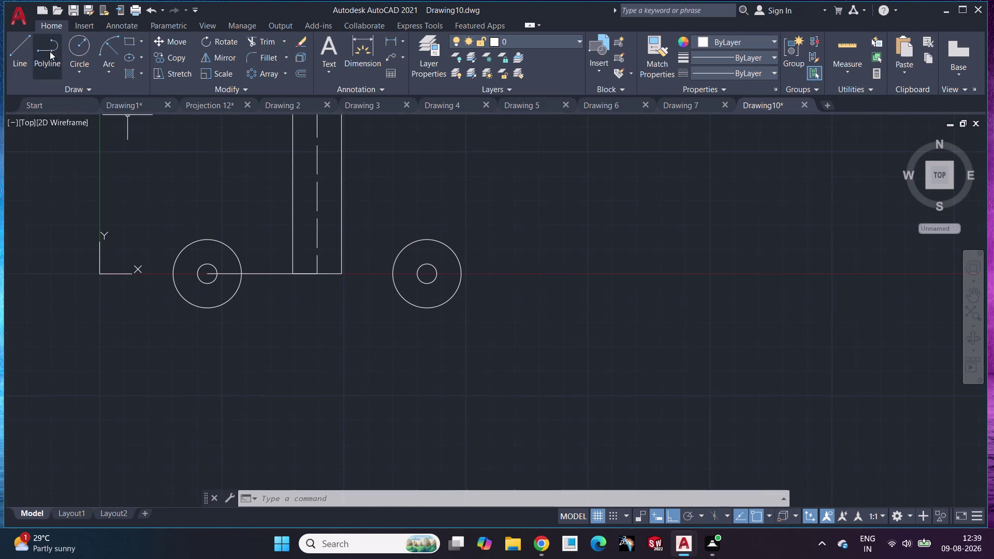
click(21, 58)
click(319, 277)
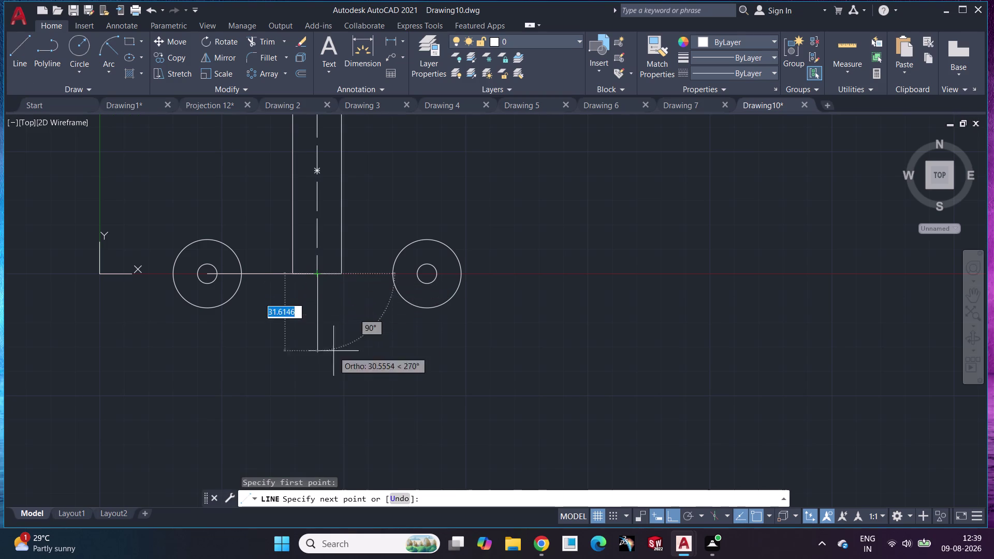
key(Escape)
scroll(up, 3)
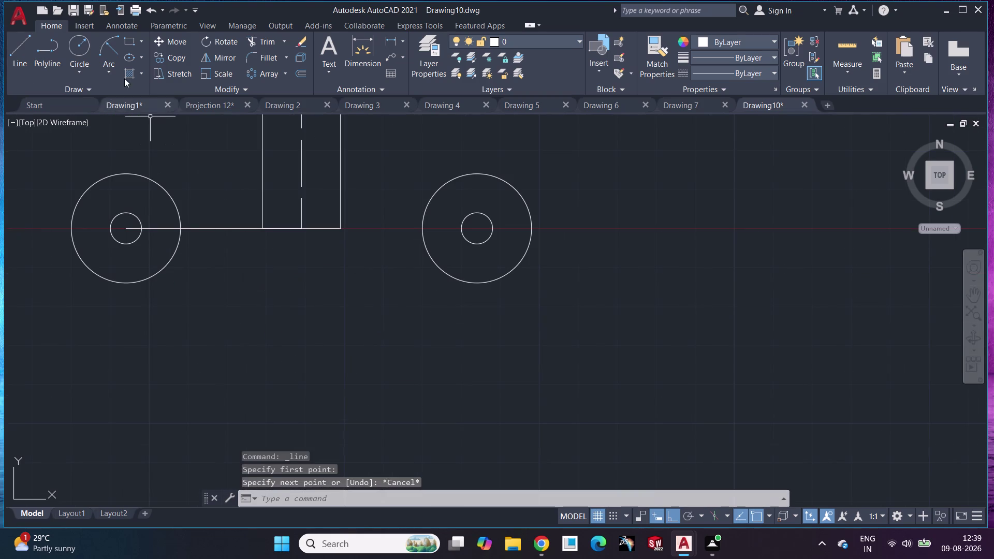
click(14, 48)
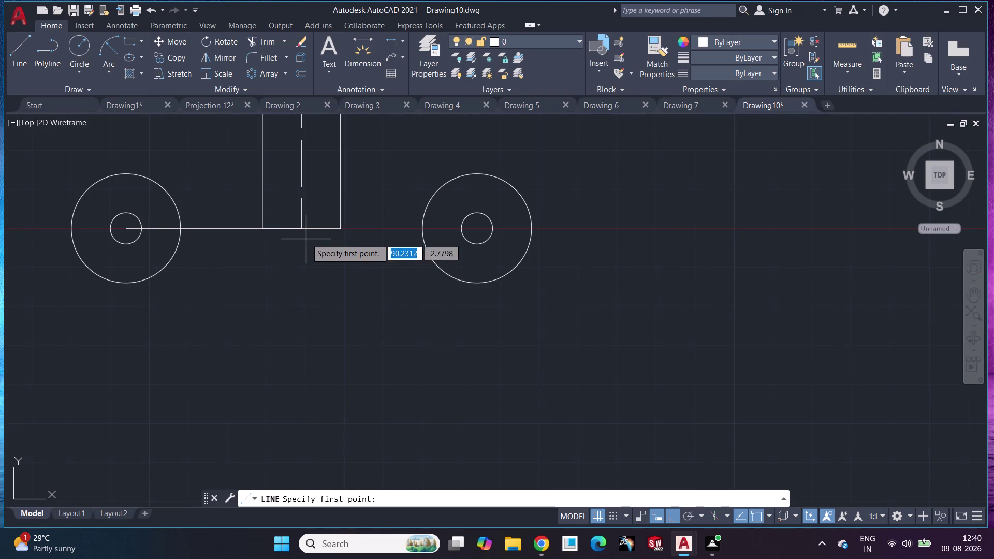
click(301, 230)
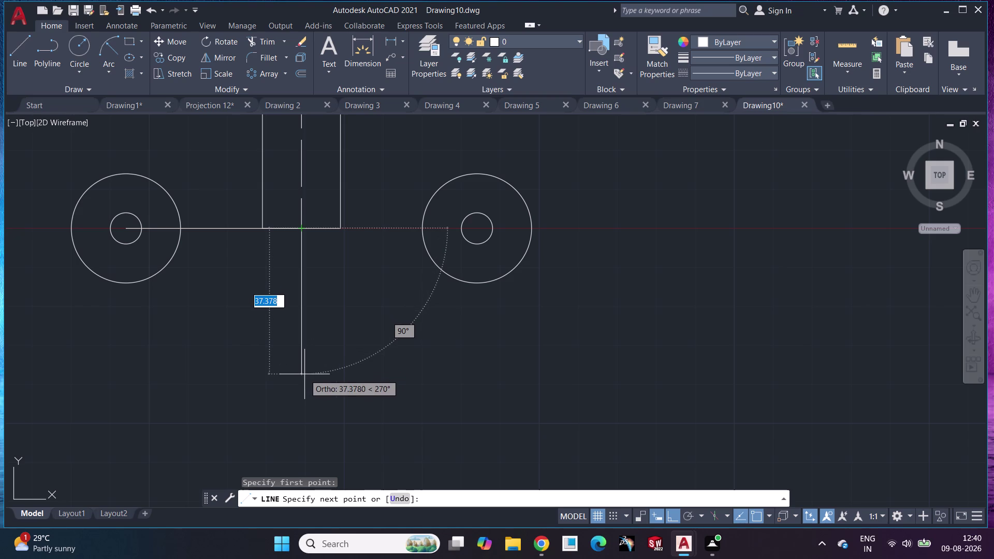
key(shift+at)
text(30)
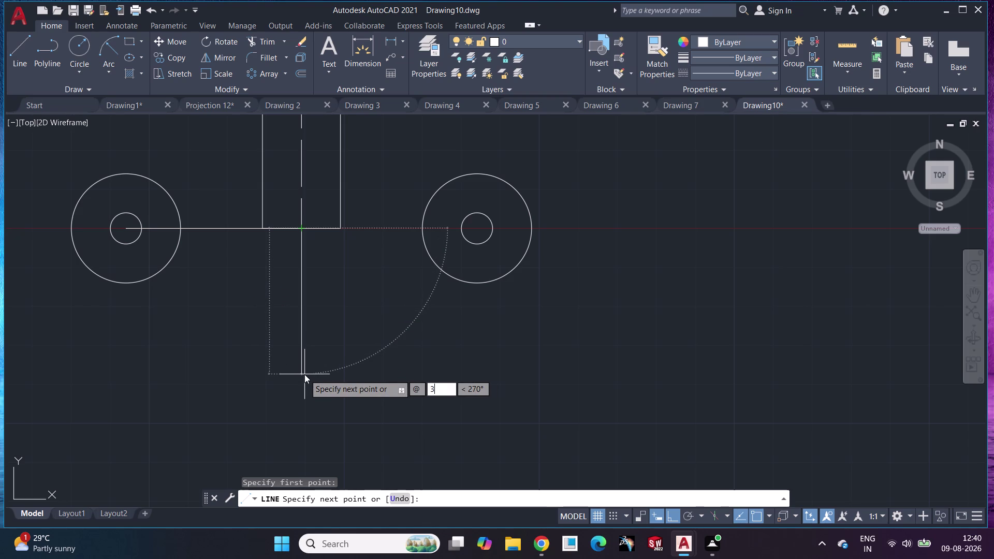
text(<)
text(270)
key(Return)
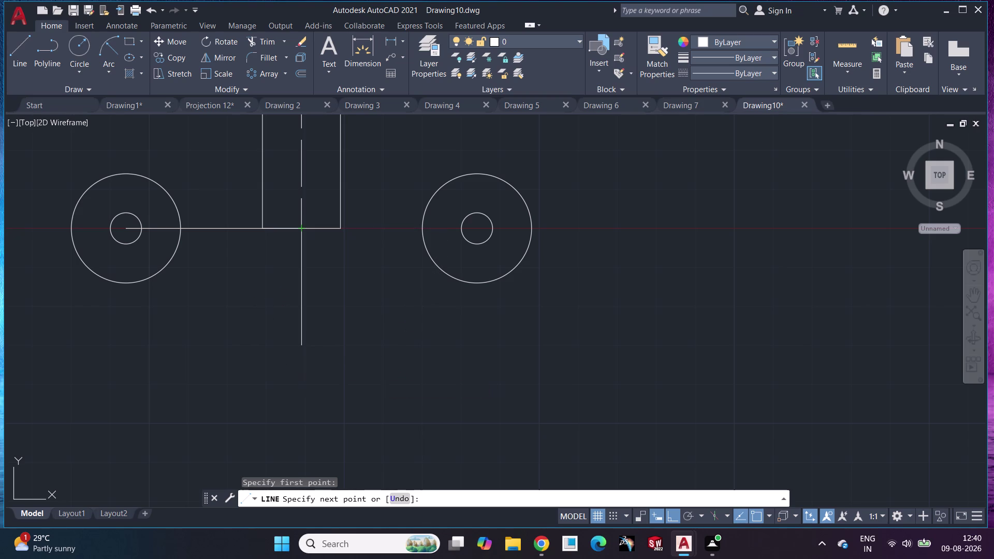
key(Escape)
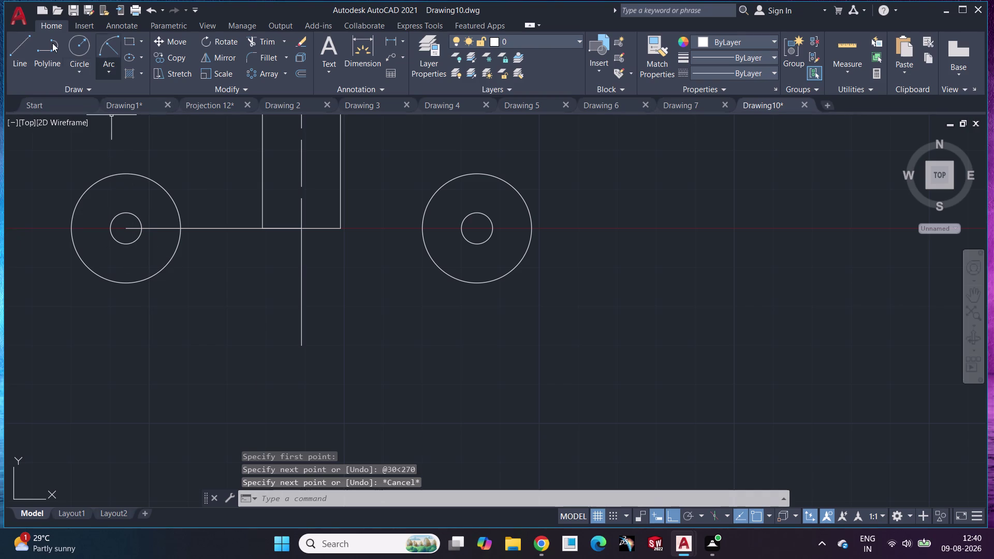
Add a radius-4 circle at the line's lower end and centre a second circle there.
click(71, 44)
click(304, 347)
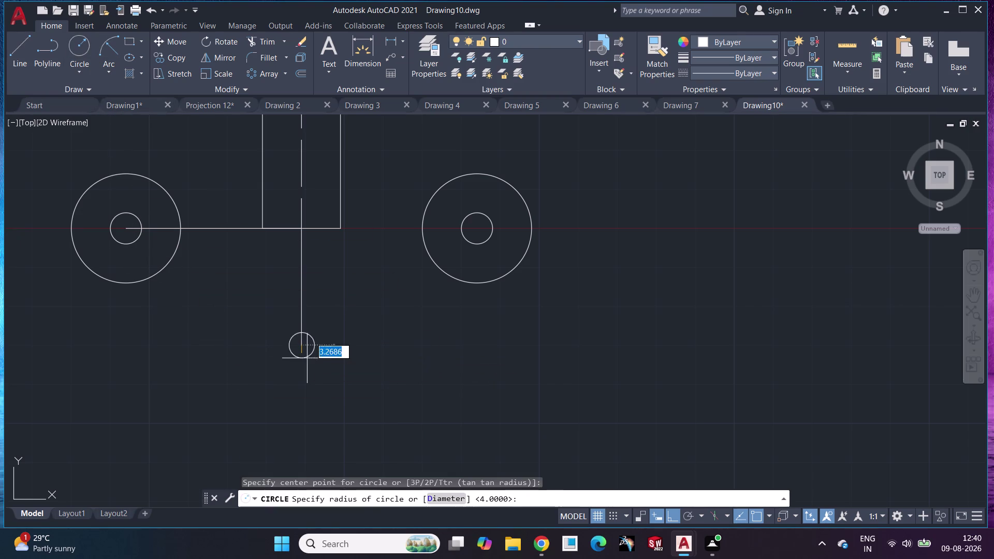
key(4)
key(Return)
key(space)
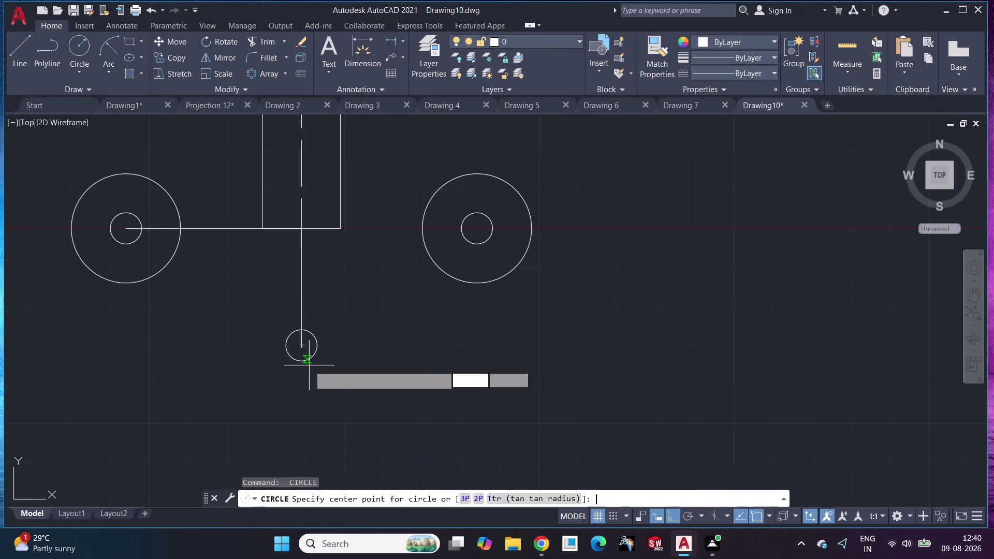
click(302, 349)
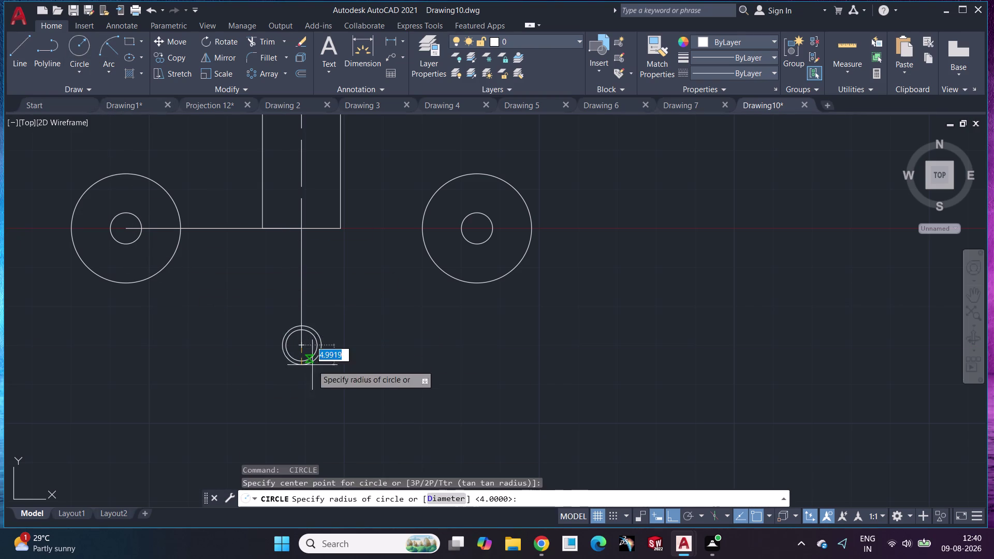
Give the second lower circle a radius of 14.
text(14.)
key(Return)
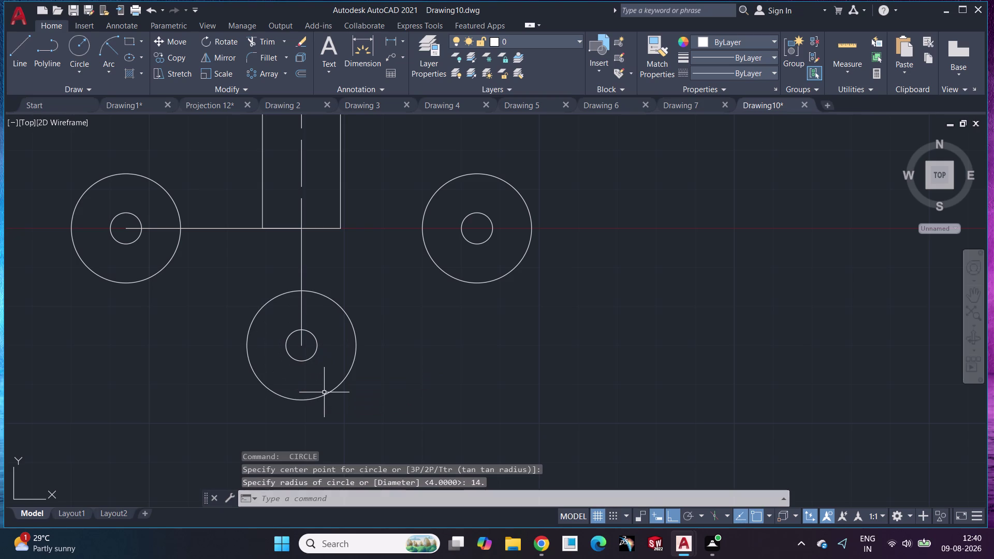
scroll(down, 3)
middle_drag(251, 278, 270, 366)
click(24, 46)
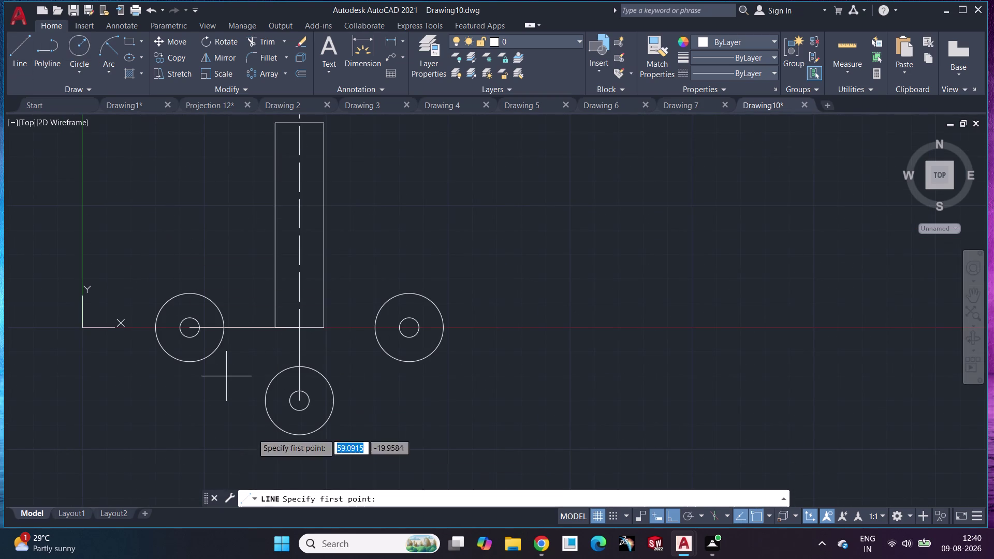
click(192, 327)
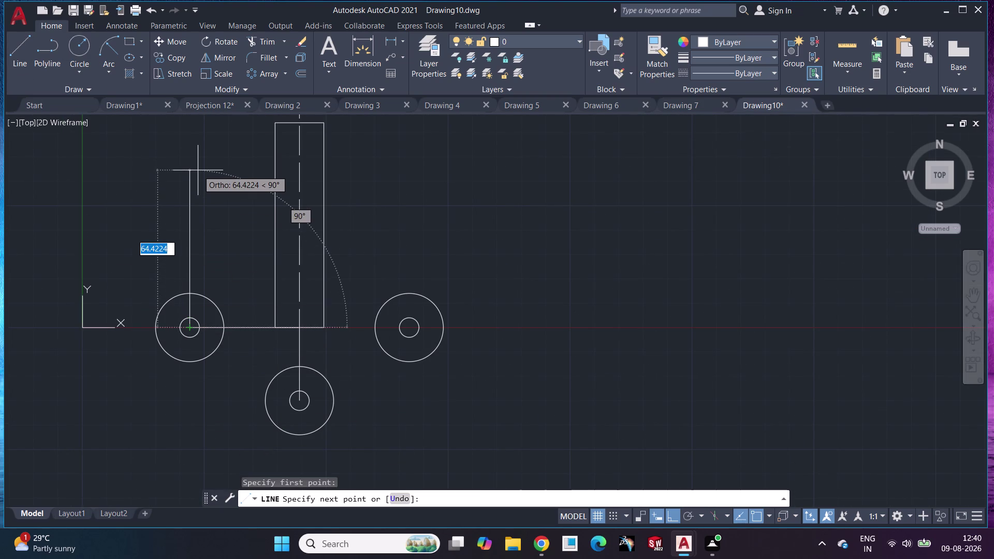
key(shift+at)
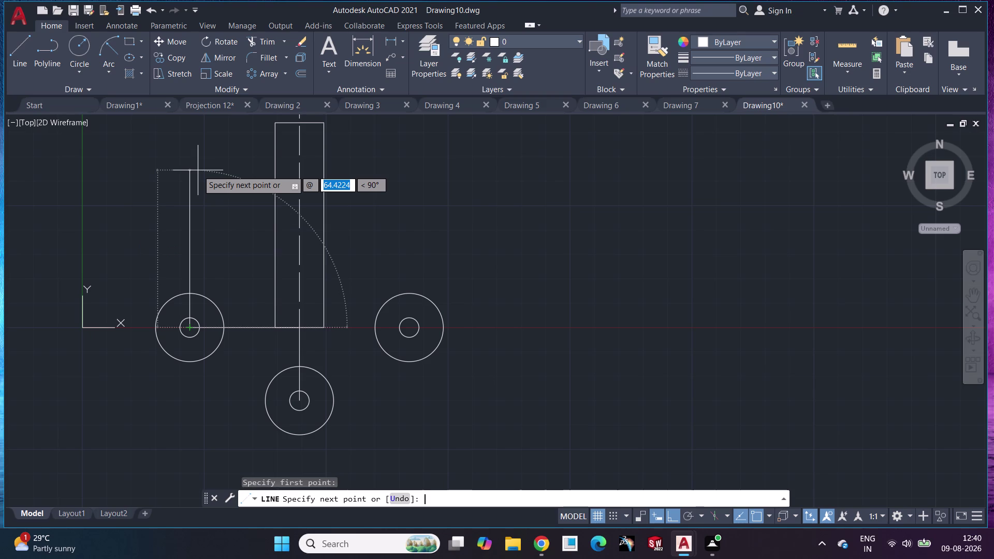
text(72<)
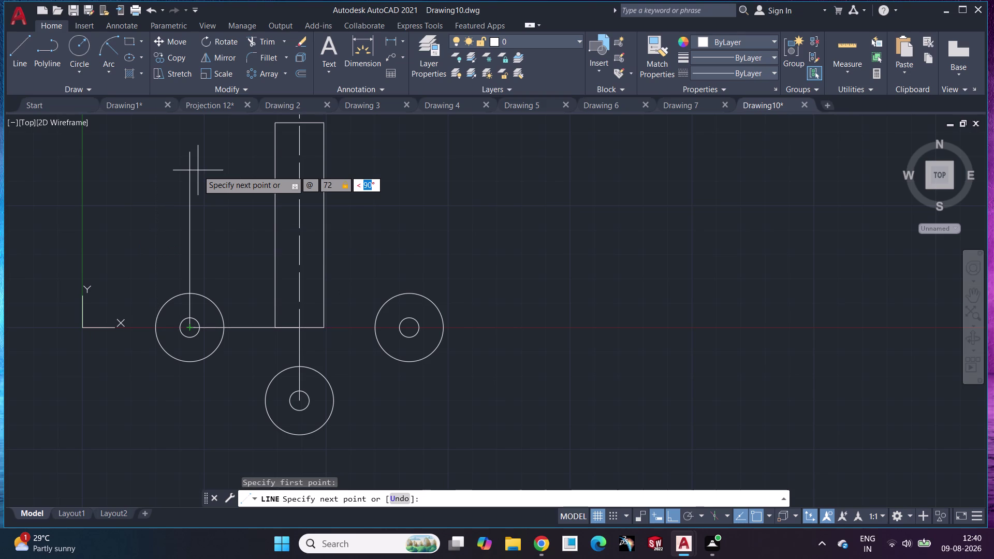
text(90)
key(Return)
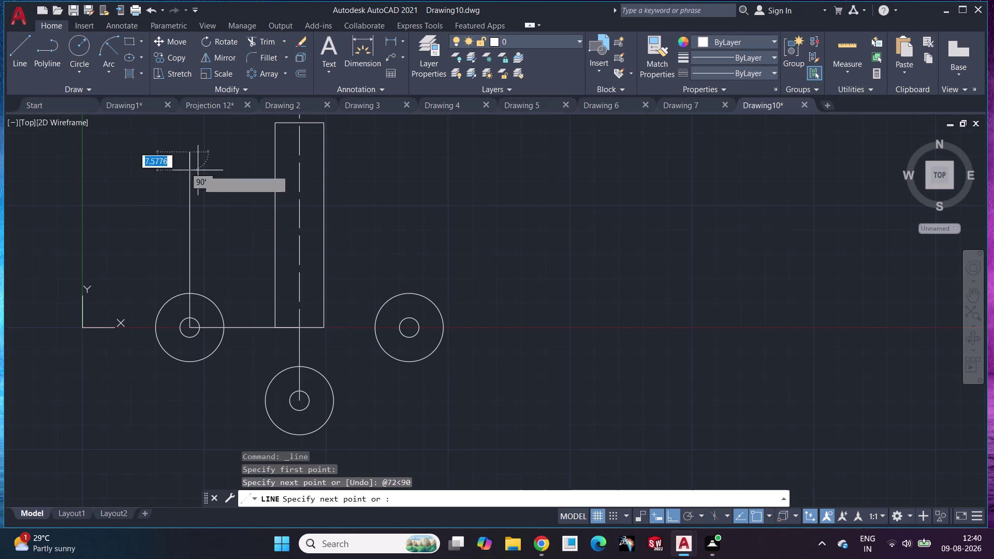
key(Escape)
middle_drag(228, 219, 241, 293)
Draw concentric circles of radius 20 and 10 at the line's top end.
click(76, 45)
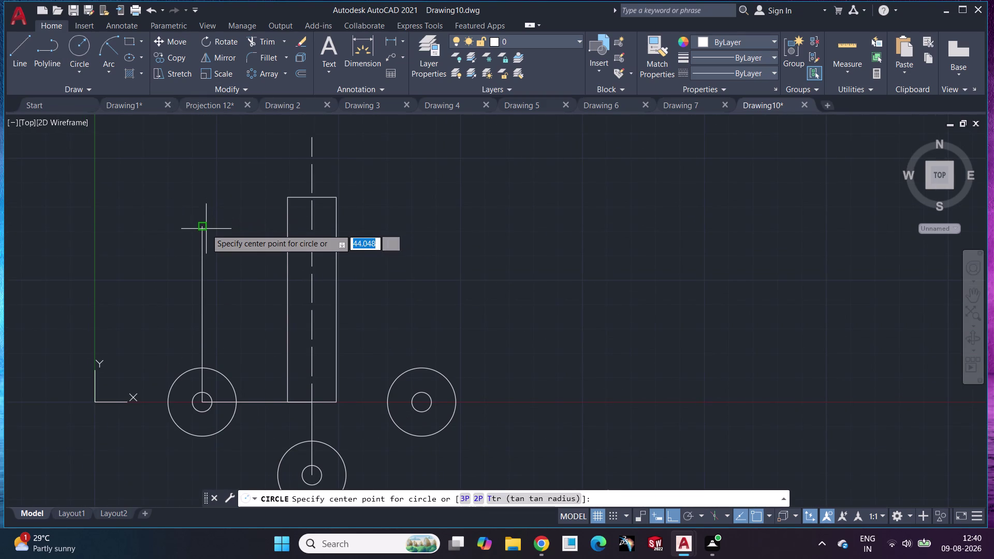
click(206, 229)
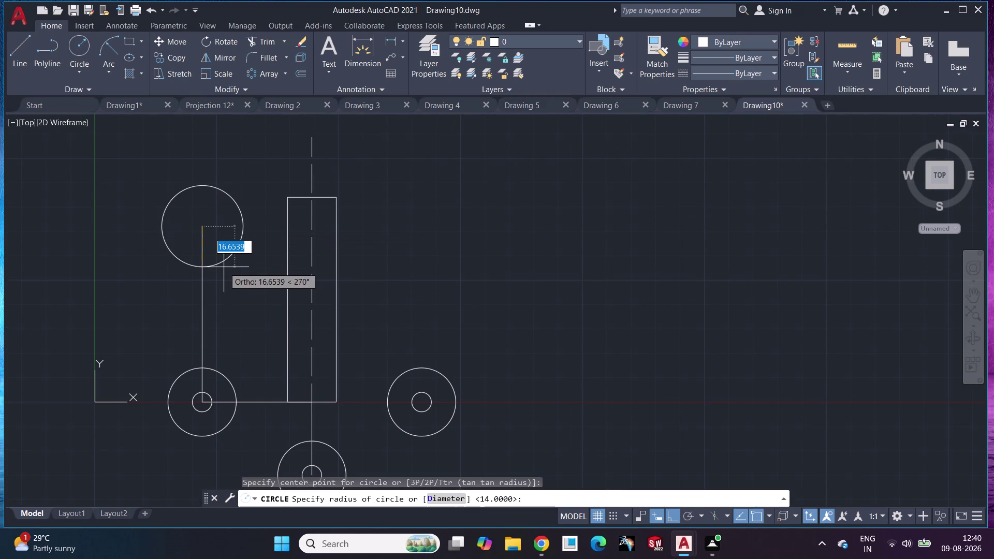
text(2)
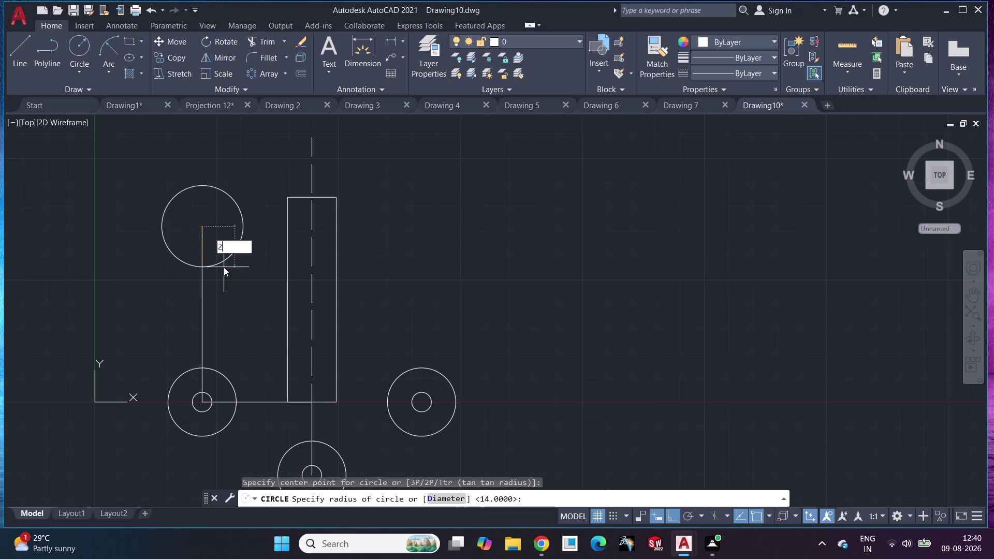
text(0)
key(Return)
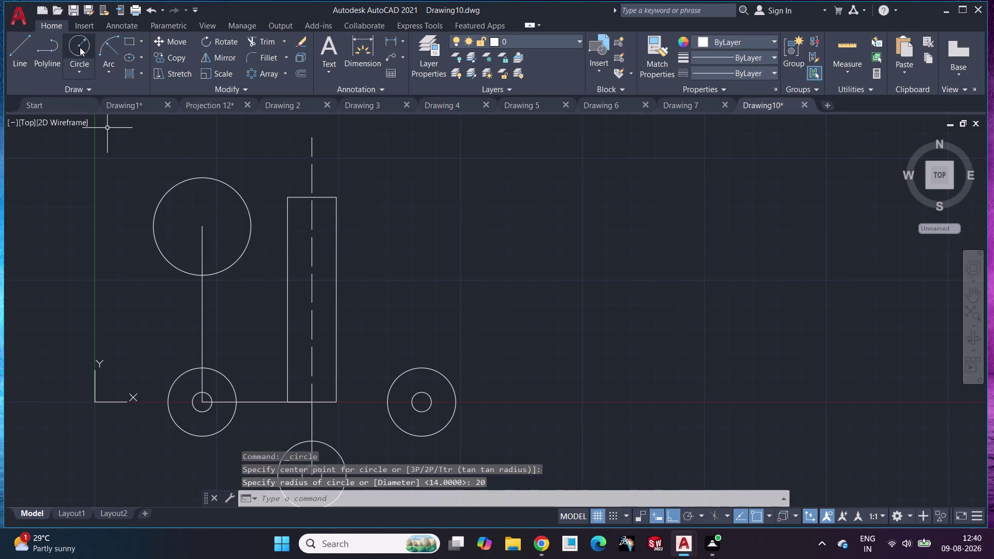
click(81, 50)
click(203, 229)
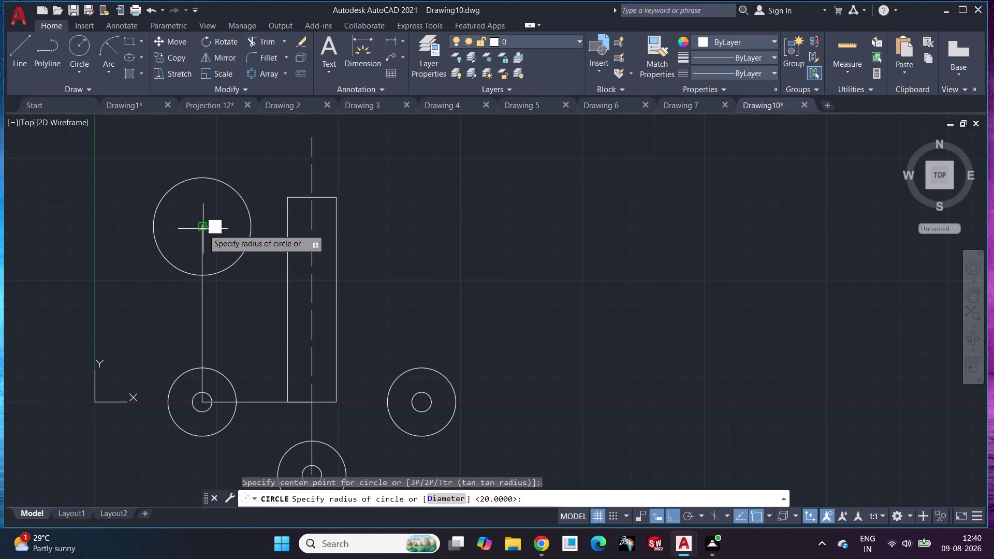
text(10)
key(Return)
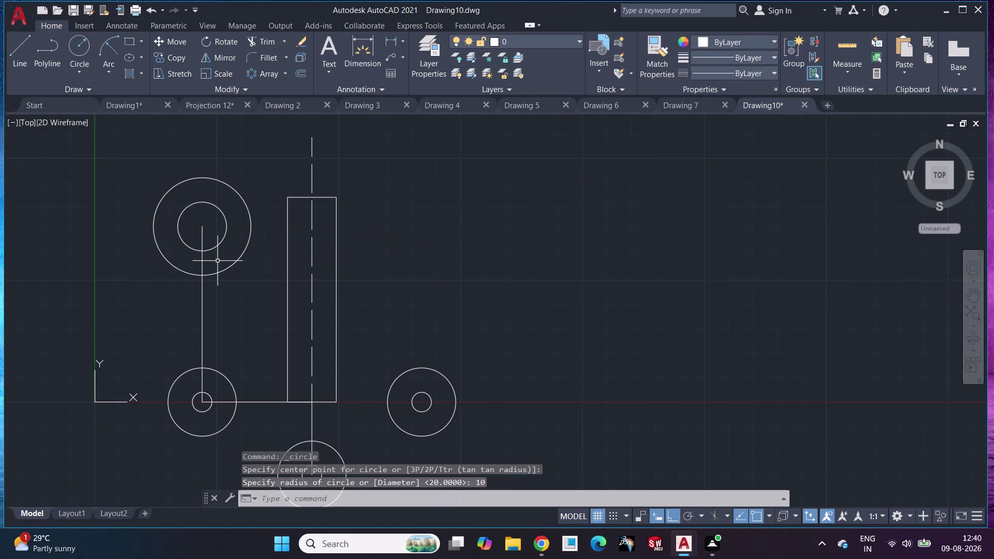
Mirror both circles across the vertical centreline, keeping the originals.
click(252, 239)
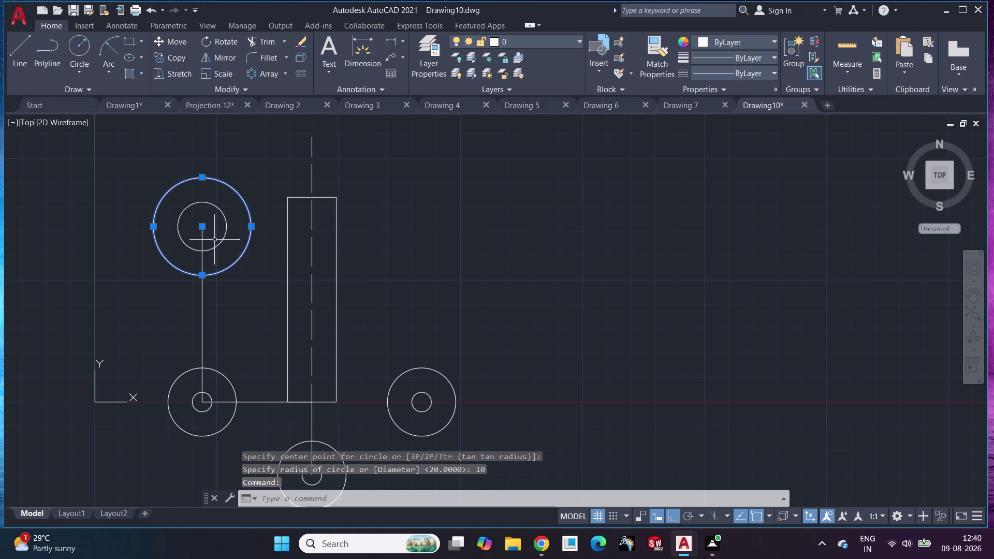
click(225, 222)
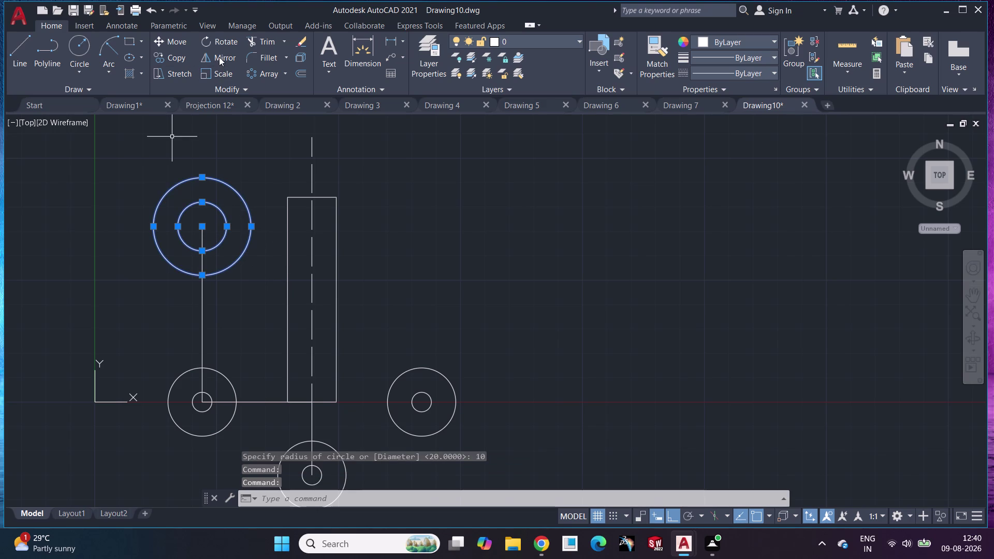
click(219, 57)
click(313, 217)
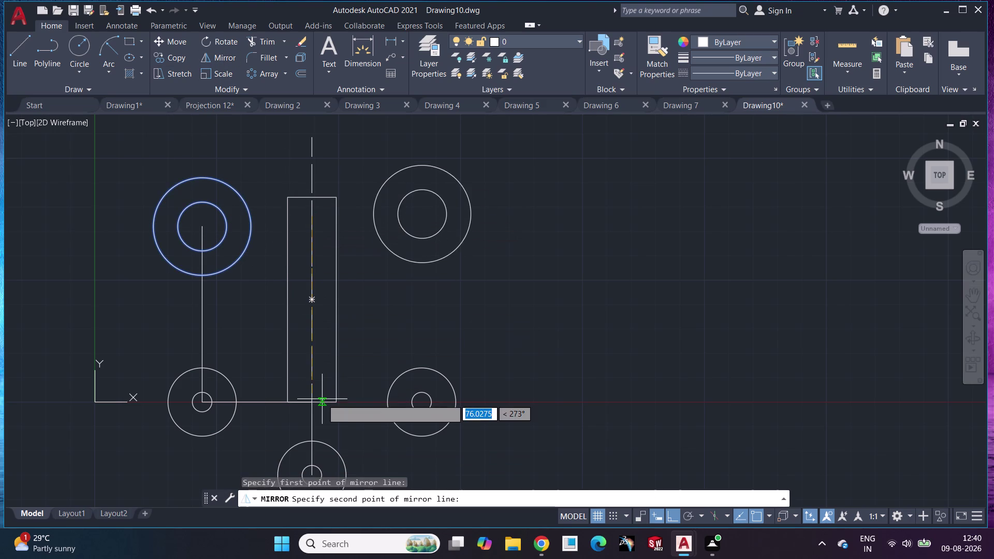
click(311, 399)
drag(342, 441, 310, 399)
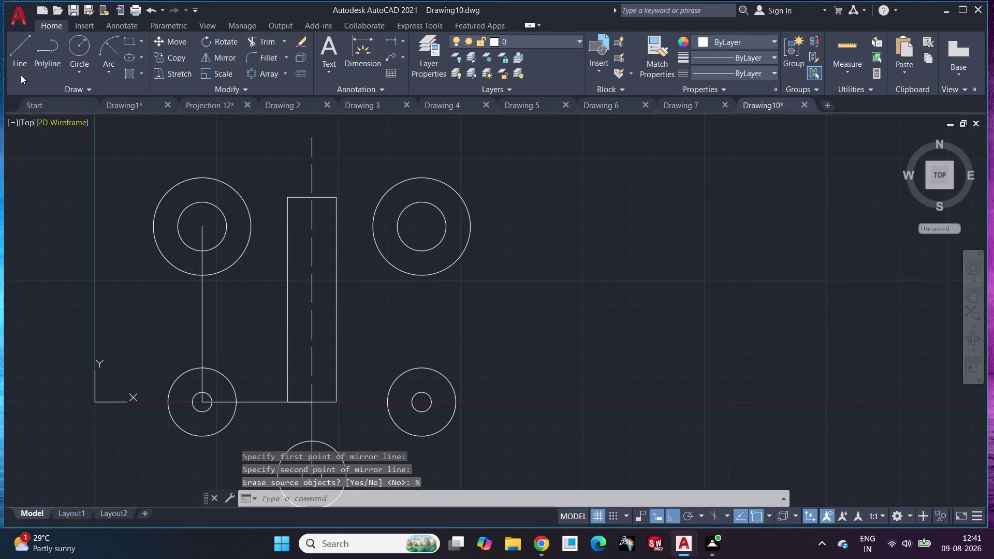
click(75, 72)
click(124, 201)
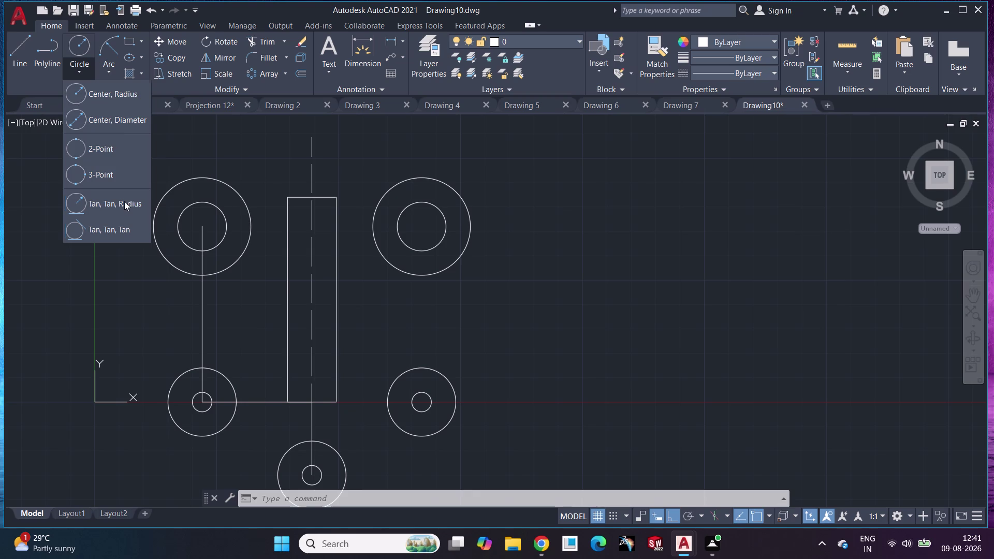
Draw a radius-74 circle tangent to the upper bosses.
click(165, 196)
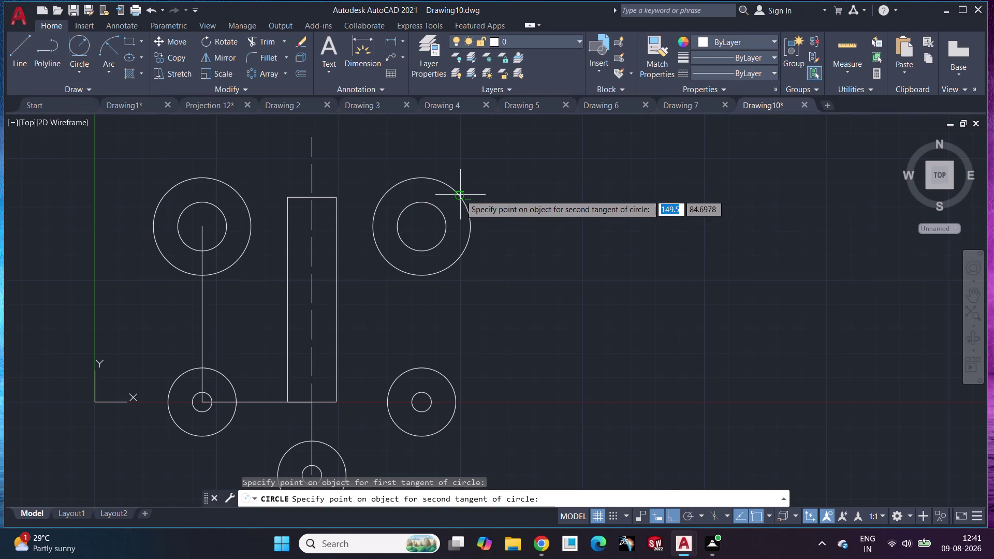
click(465, 199)
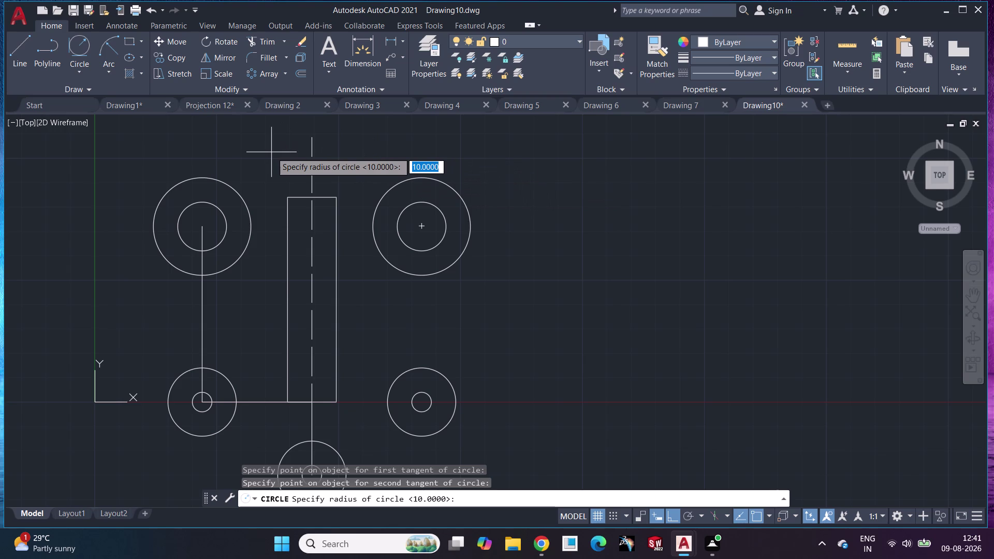
text(74)
key(Return)
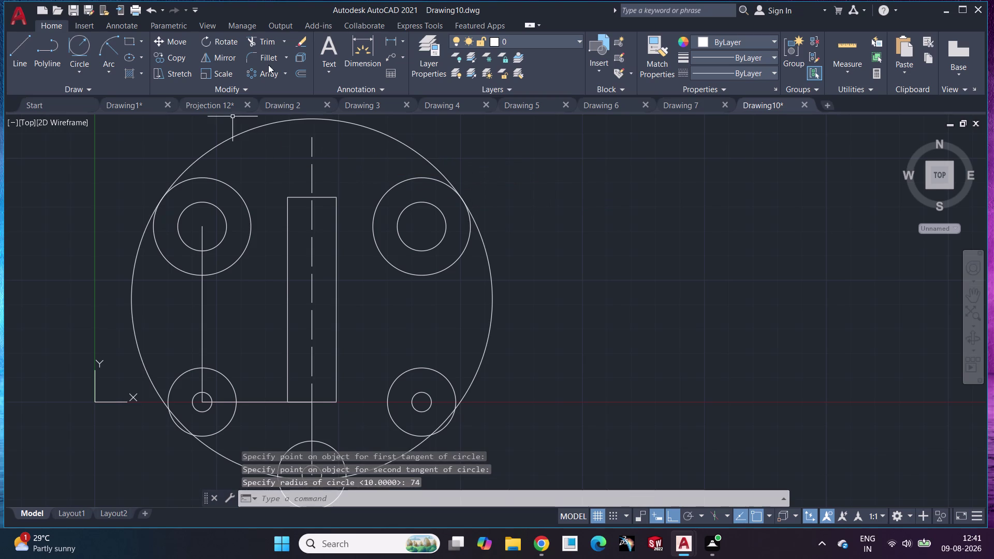
Trim the large circle's lower arc pieces between the middle-left and bottom bosses.
click(269, 34)
click(133, 274)
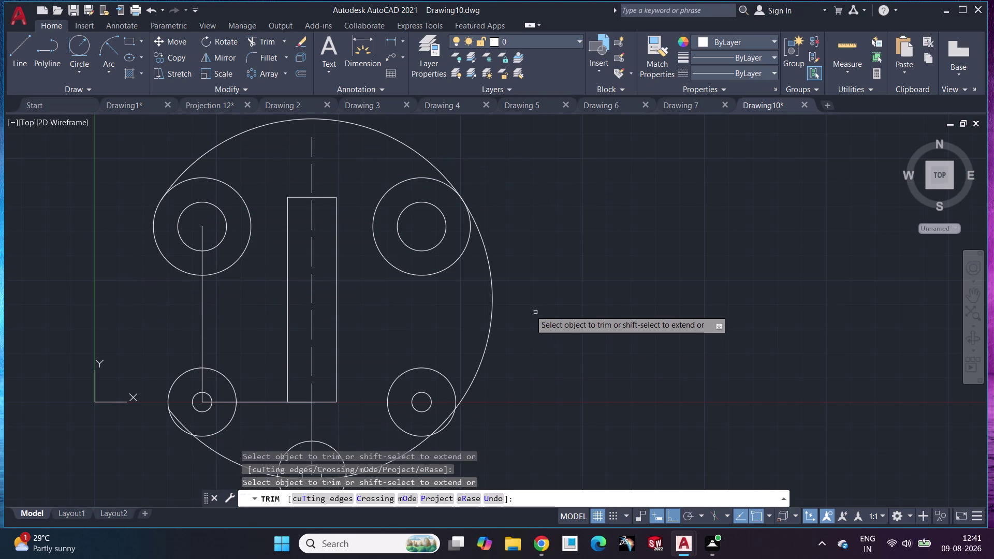
click(493, 288)
middle_drag(410, 306, 406, 166)
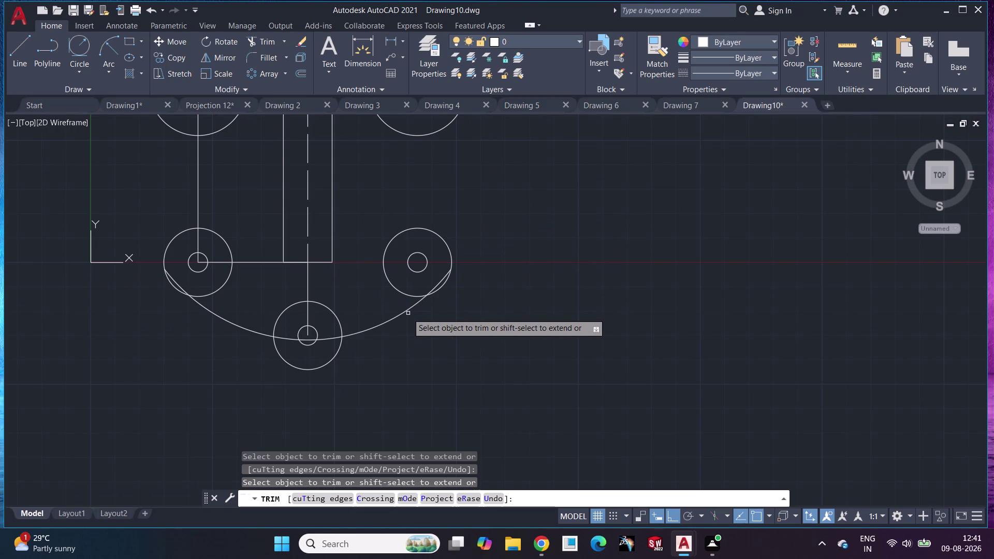
click(406, 312)
click(438, 287)
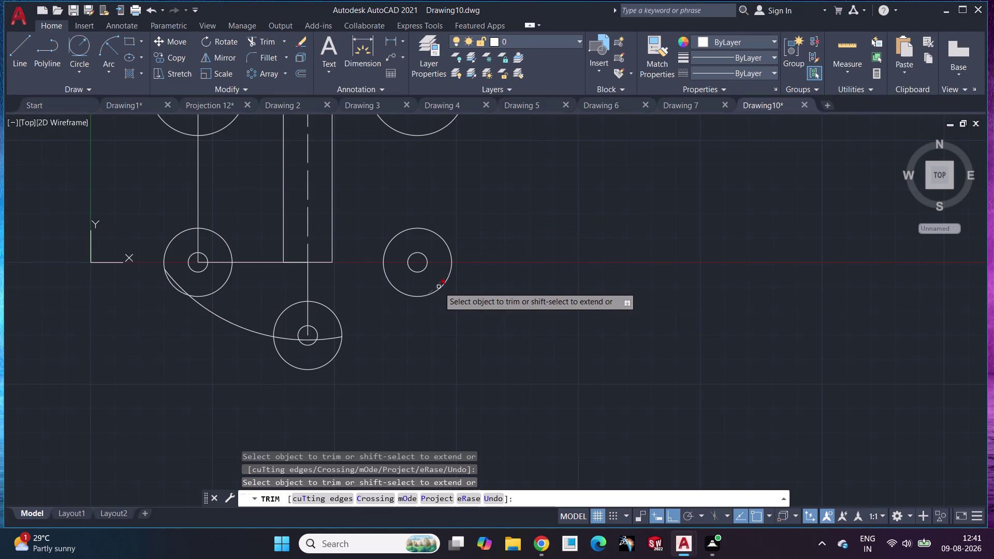
click(333, 337)
click(309, 341)
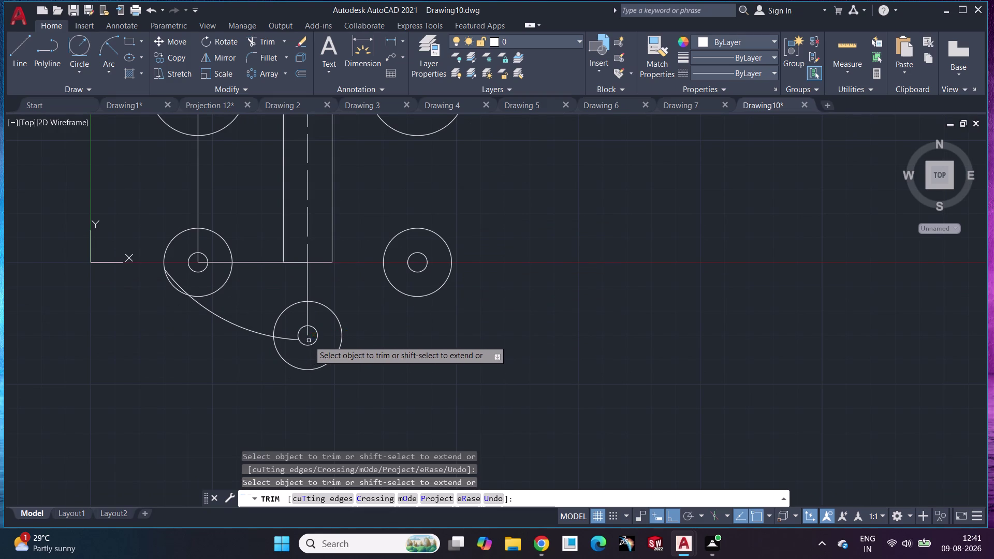
click(289, 338)
click(245, 329)
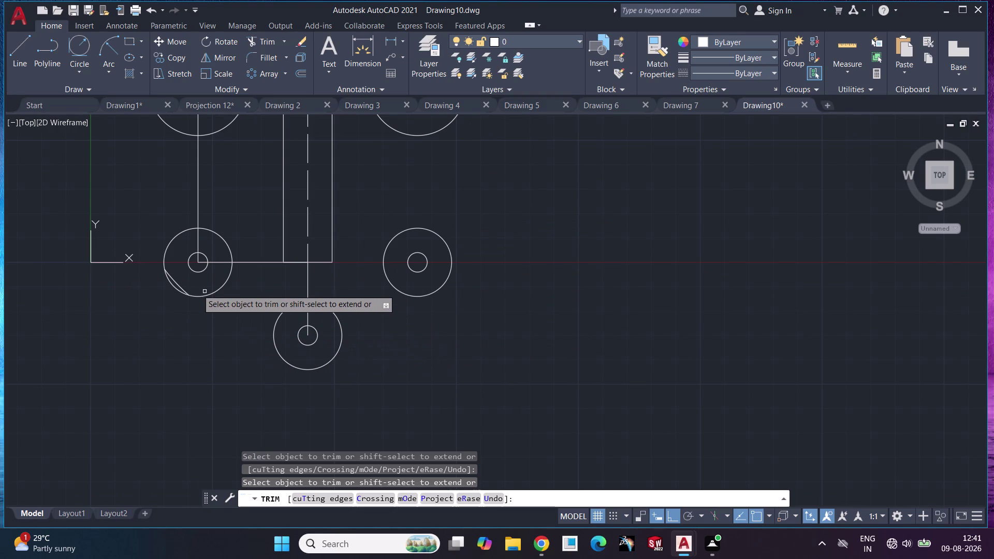
click(185, 293)
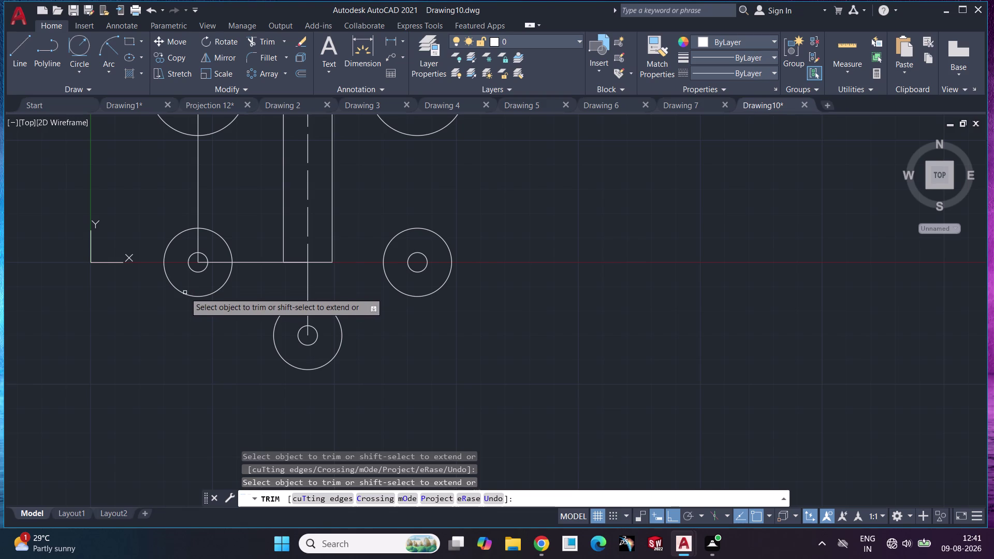
key(Escape)
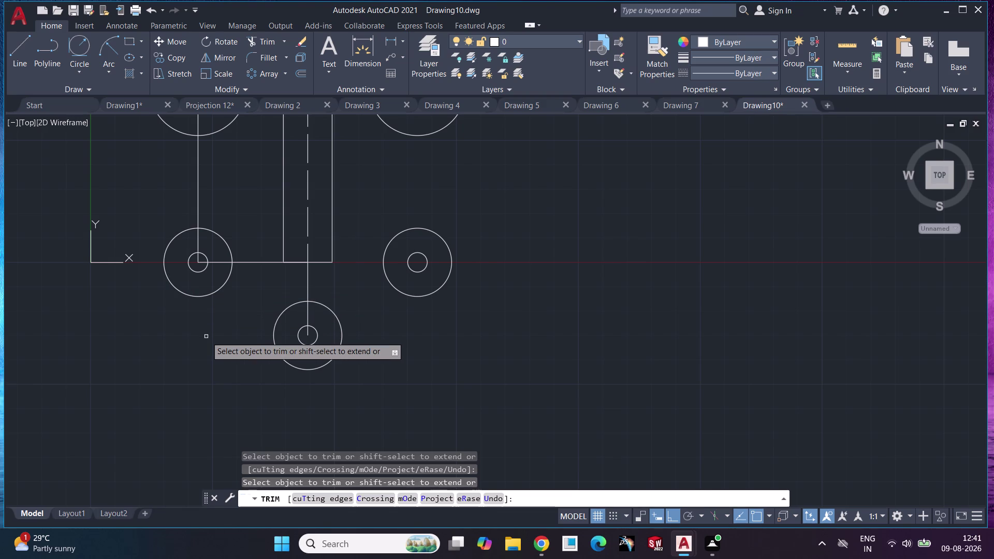
middle_drag(199, 373, 207, 480)
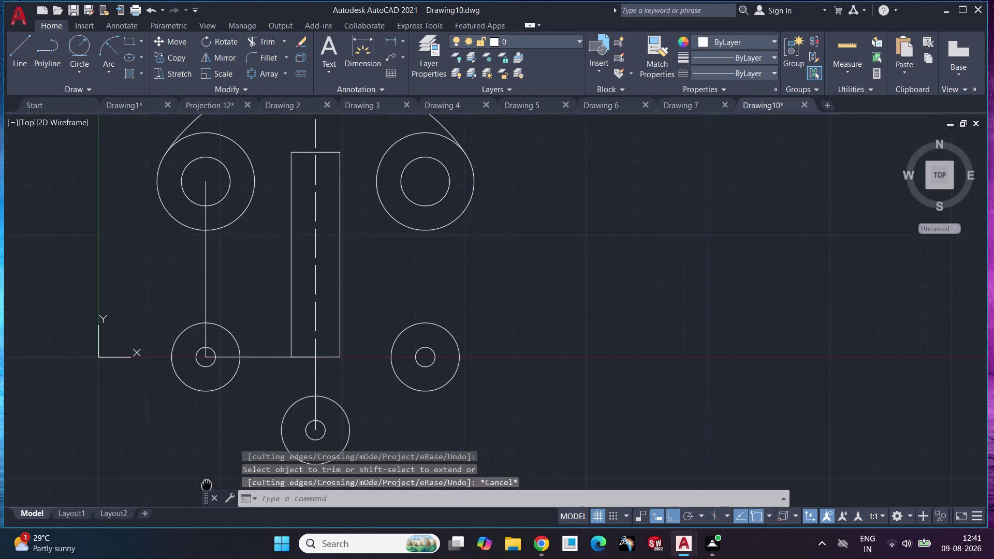
middle_drag(207, 480, 206, 488)
middle_drag(259, 310, 266, 342)
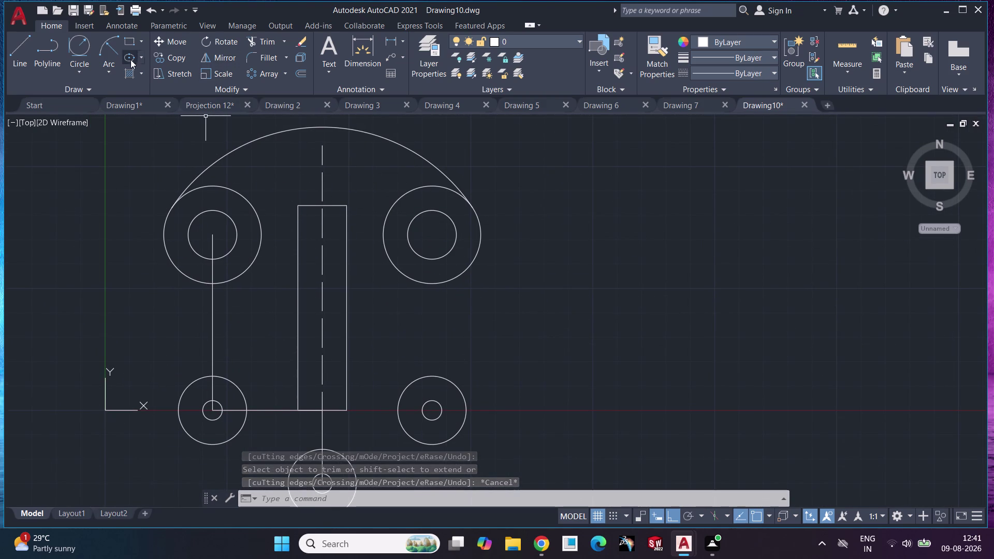
Try a linear dimension from the upper-left boss centre, then cancel the unwanted 45.
click(386, 39)
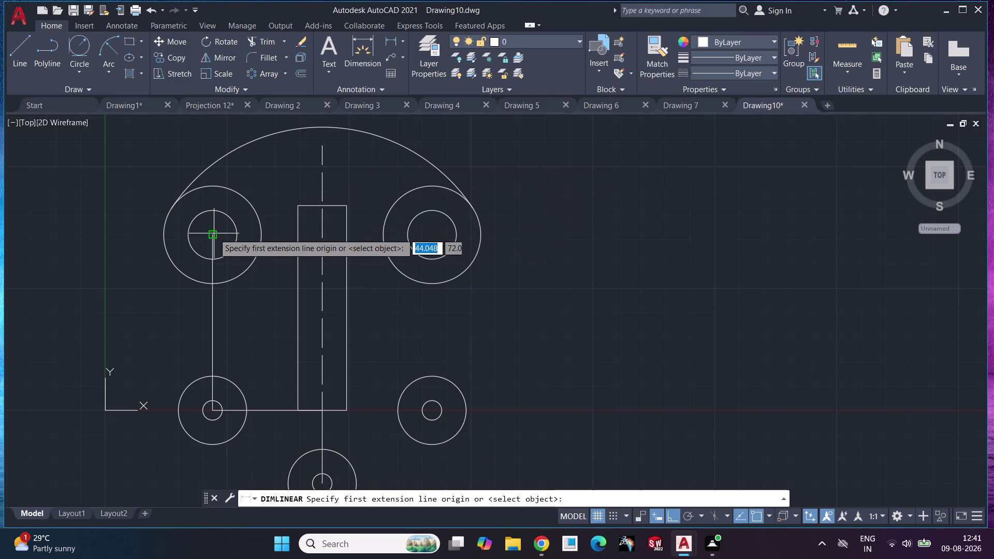
click(210, 236)
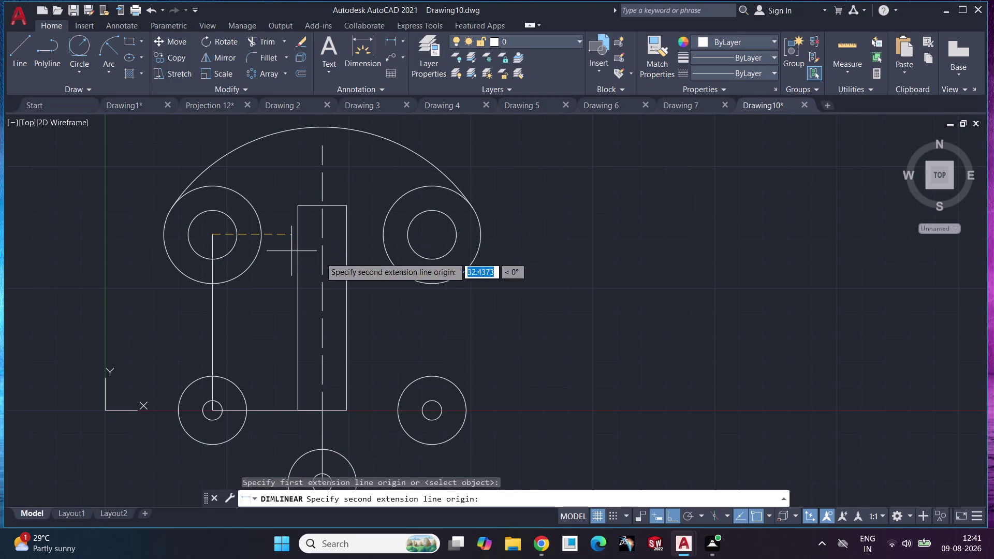
click(325, 231)
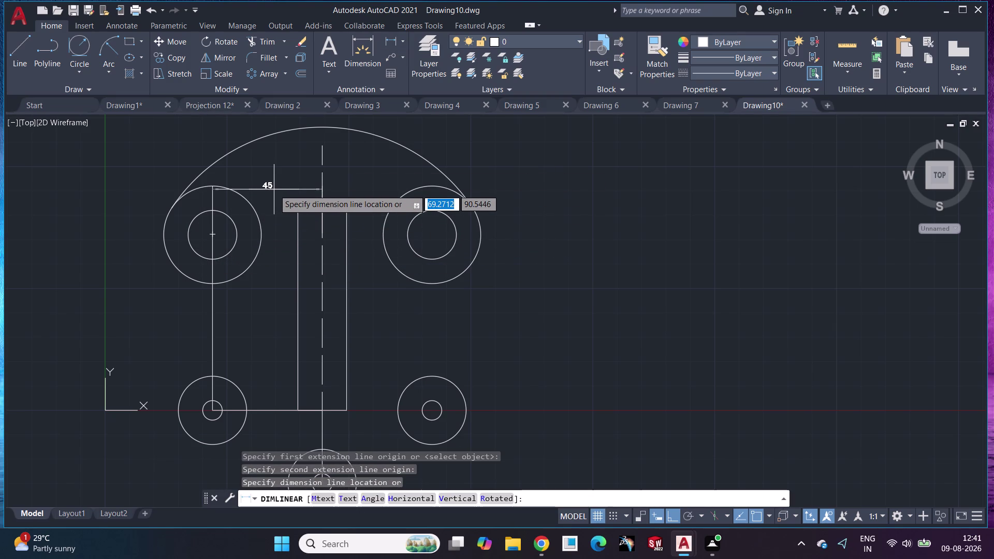
key(Escape)
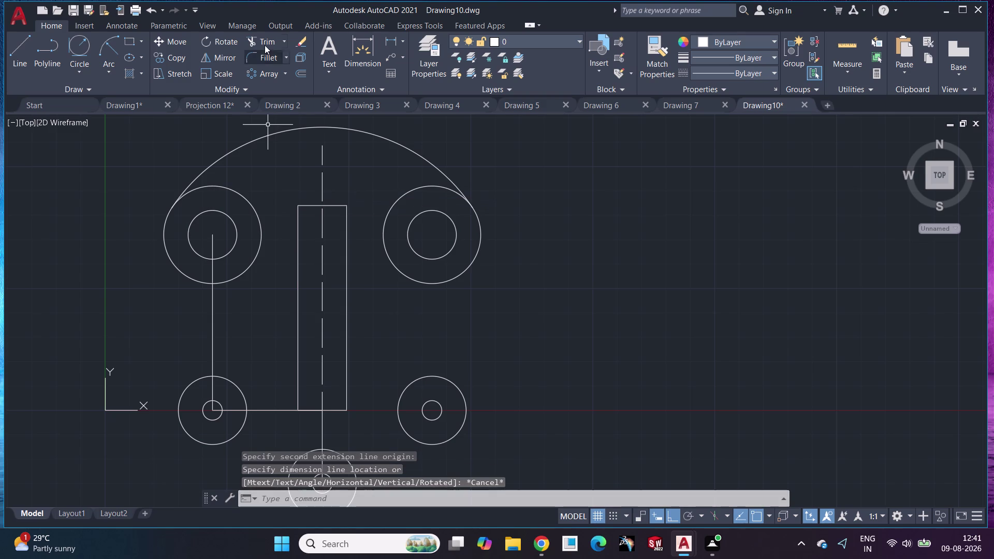
Dimension 90 between the upper-left and upper-right boss centres, placed above the arc.
click(391, 40)
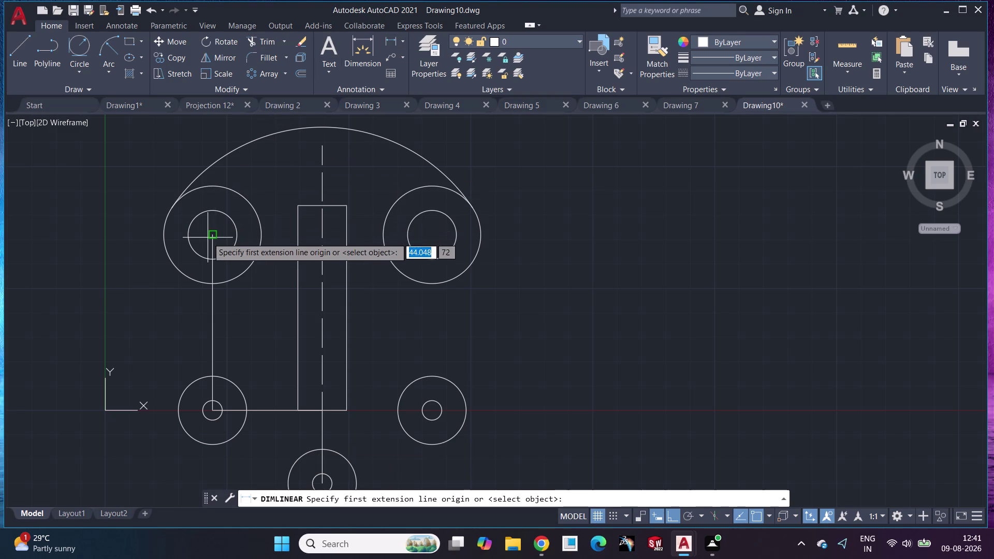
click(210, 236)
click(430, 232)
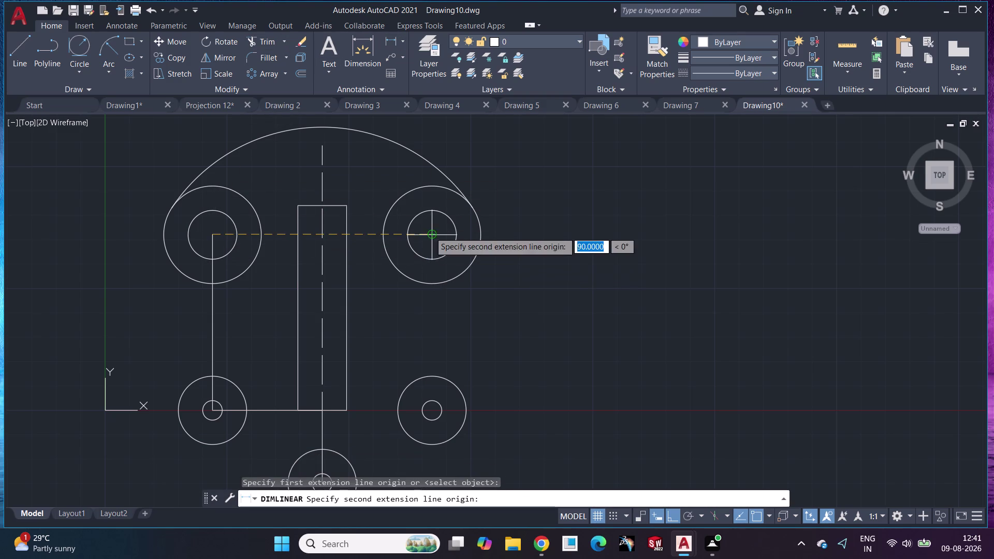
middle_drag(373, 131, 389, 213)
click(383, 166)
scroll(down, 3)
middle_drag(598, 258, 499, 196)
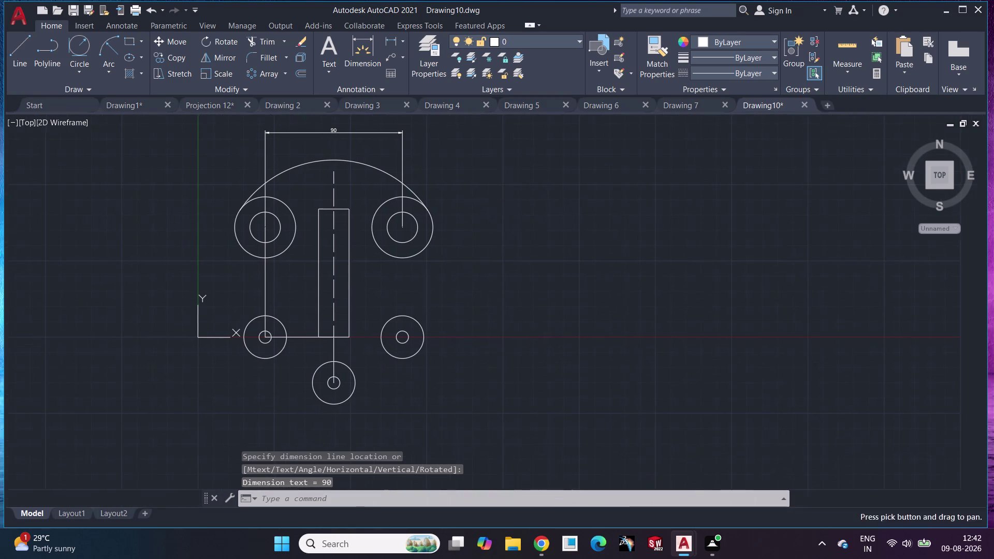
scroll(up, 3)
scroll(up, 3)
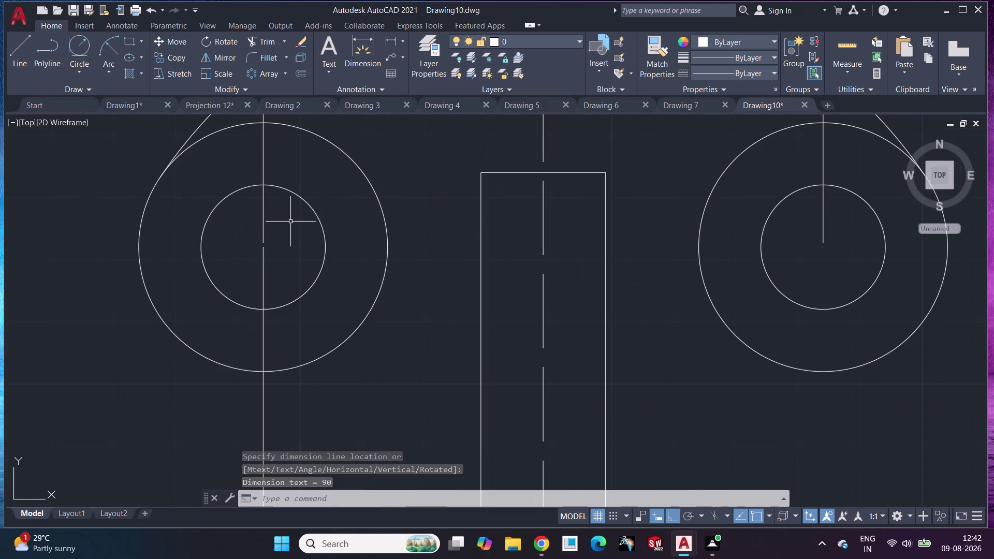
scroll(down, 3)
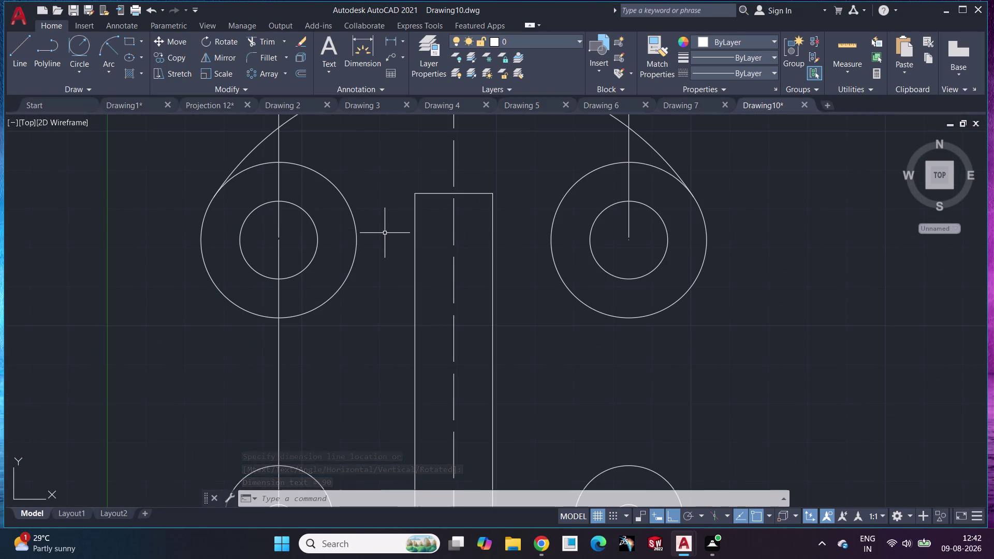
scroll(down, 3)
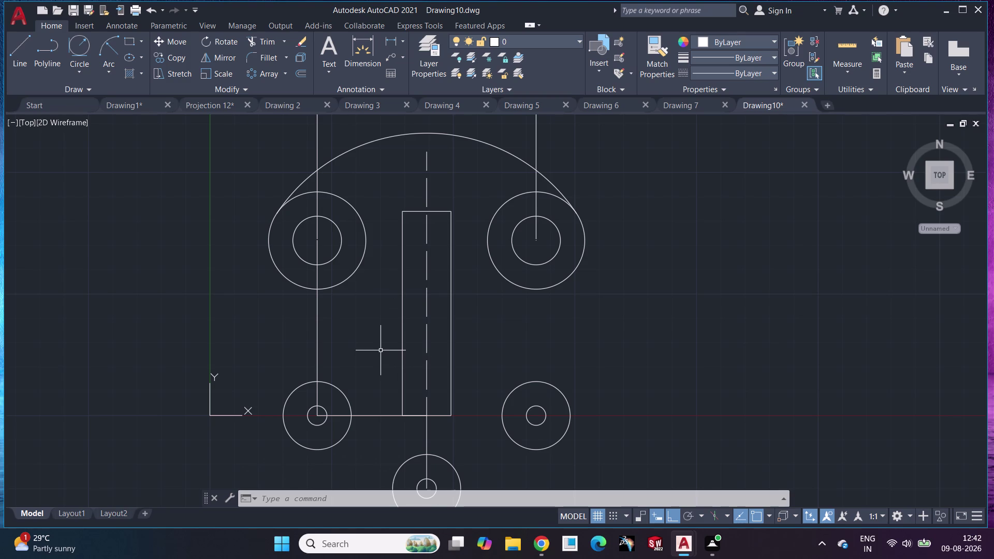
With Ortho off, draw a slanted line from the left boss's outer circle to the bottom boss's.
middle_drag(368, 366, 311, 253)
scroll(up, 3)
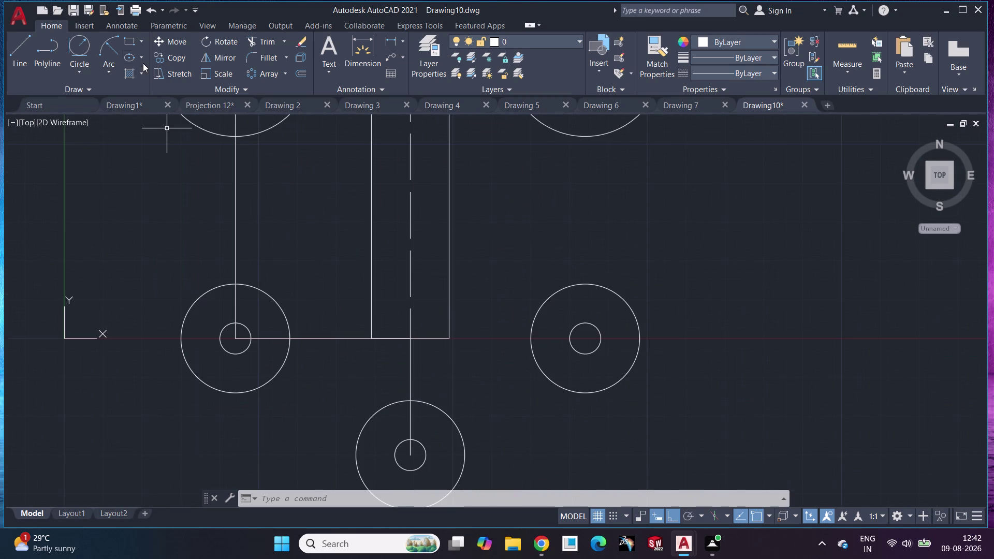
click(19, 48)
middle_drag(286, 389, 285, 353)
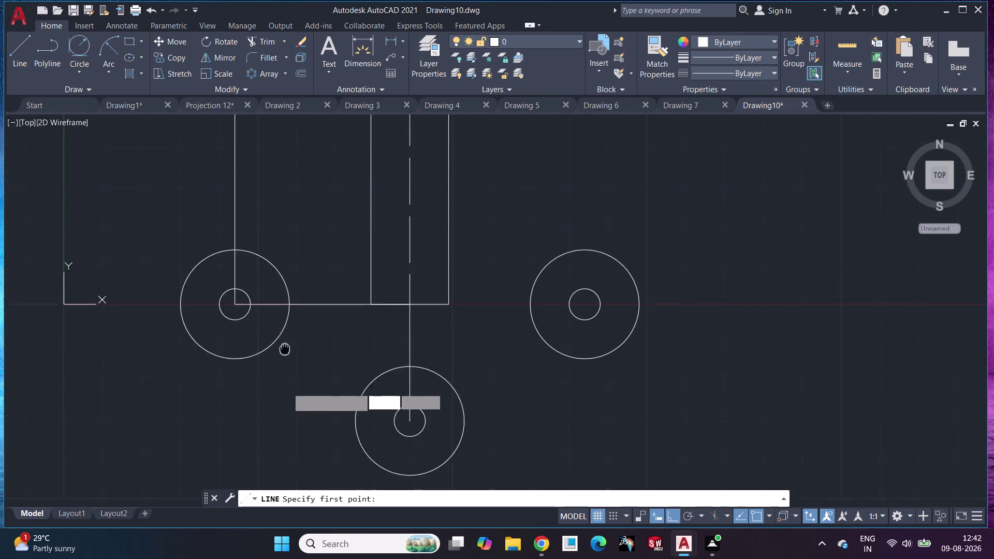
middle_drag(285, 353, 277, 294)
scroll(up, 3)
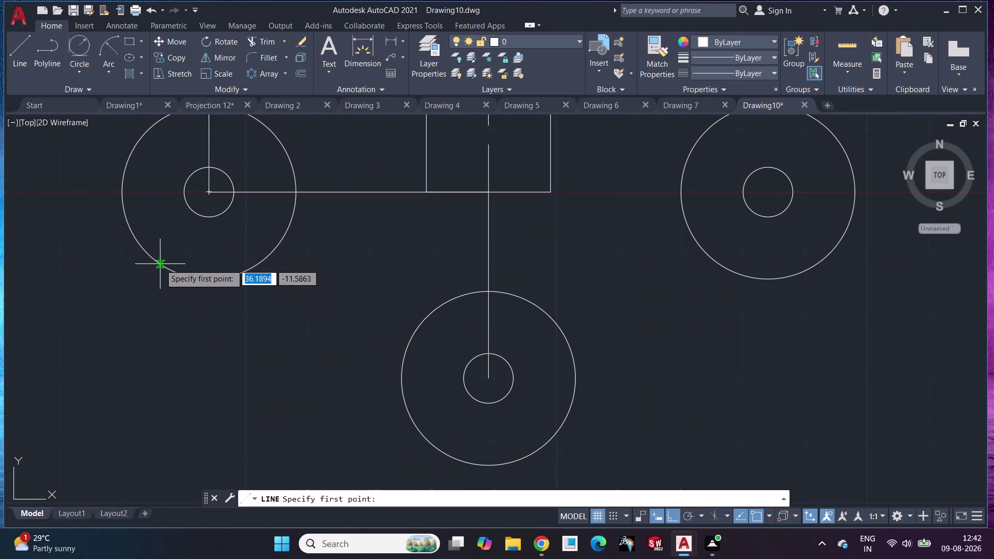
click(160, 264)
key(F12)
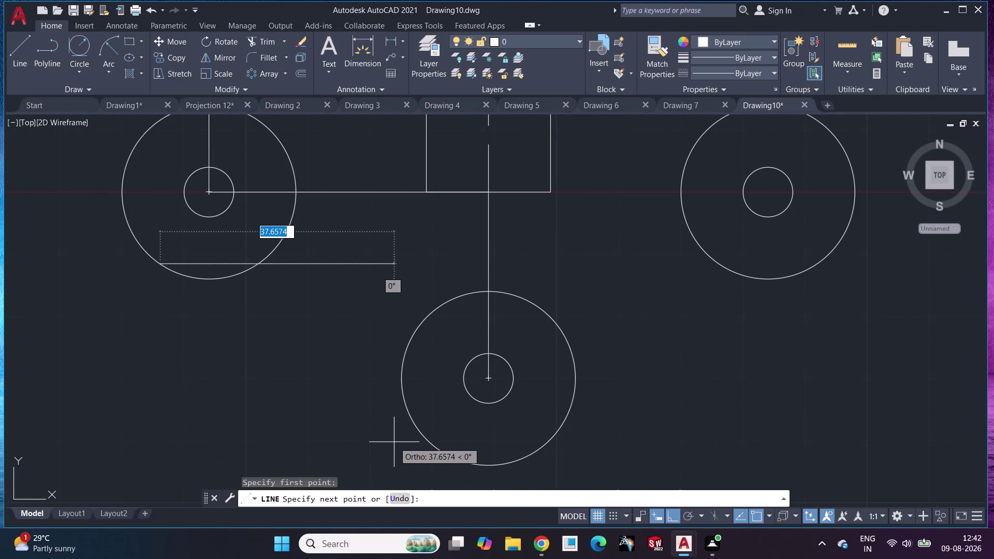
key(F8)
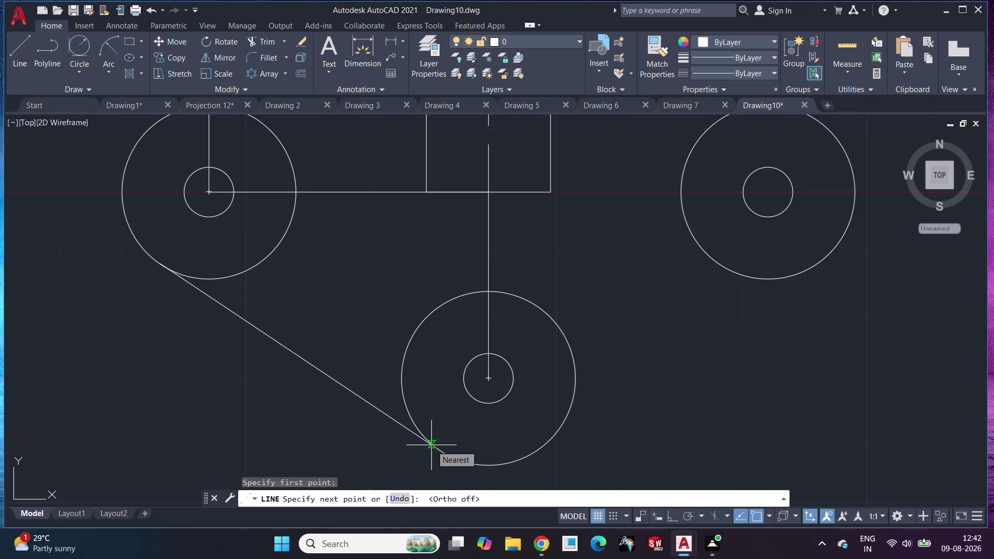
scroll(up, 3)
click(431, 445)
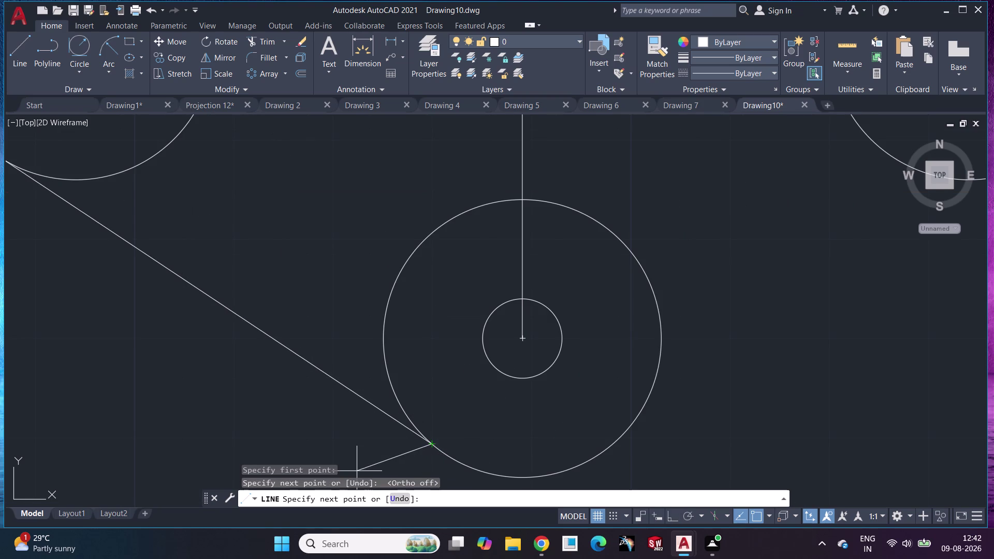
key(Escape)
scroll(down, 3)
middle_drag(74, 200, 173, 216)
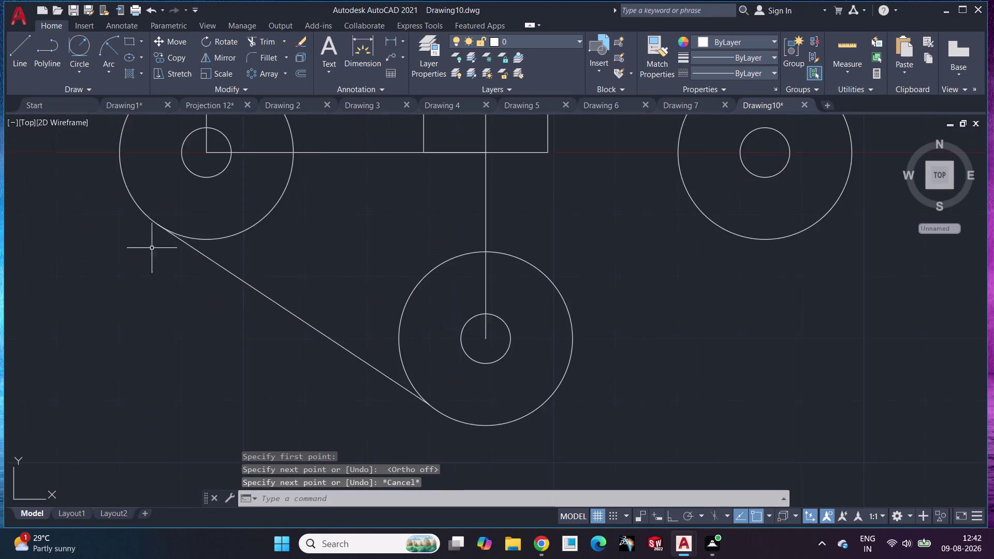
scroll(up, 3)
middle_drag(231, 224, 199, 362)
Mirror the joining line about a vertical axis through the bottom boss centre, keeping the original.
scroll(up, 3)
scroll(down, 3)
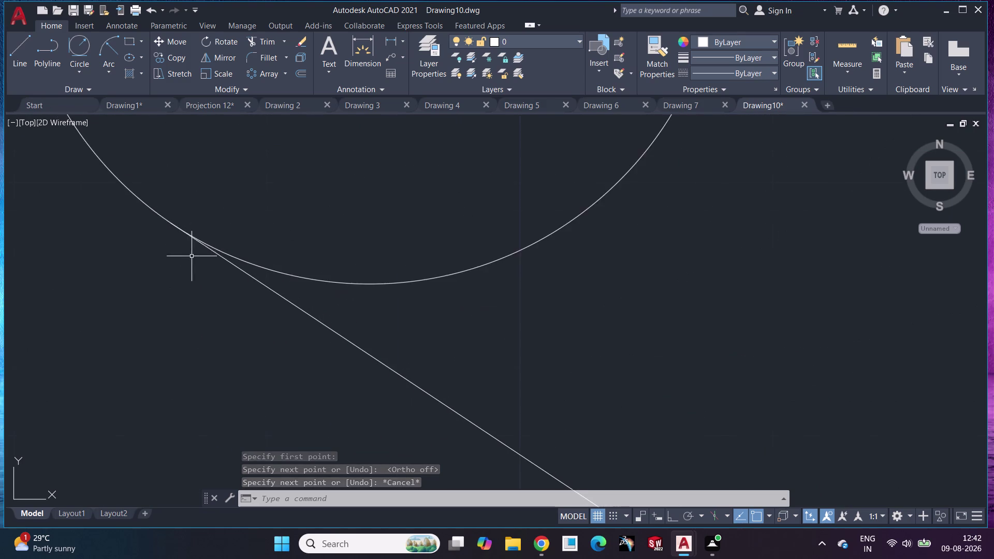
scroll(down, 3)
scroll(down, 3)
middle_drag(414, 298, 216, 371)
scroll(down, 3)
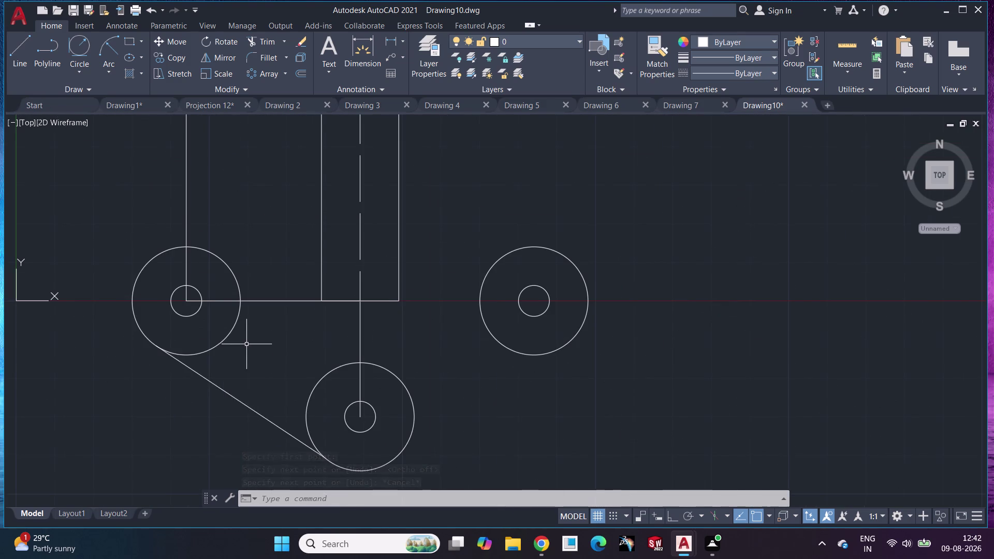
middle_drag(247, 344, 249, 289)
click(232, 338)
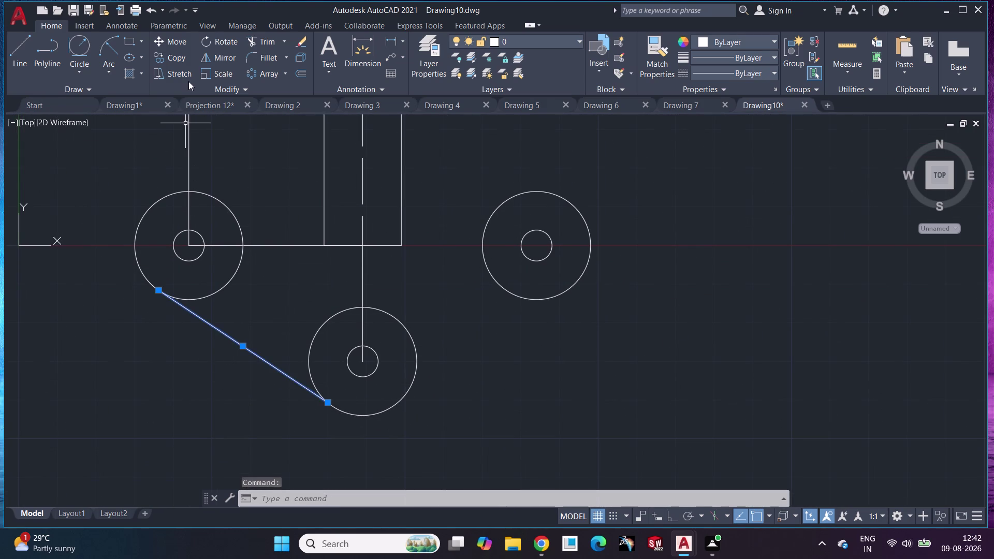
click(213, 58)
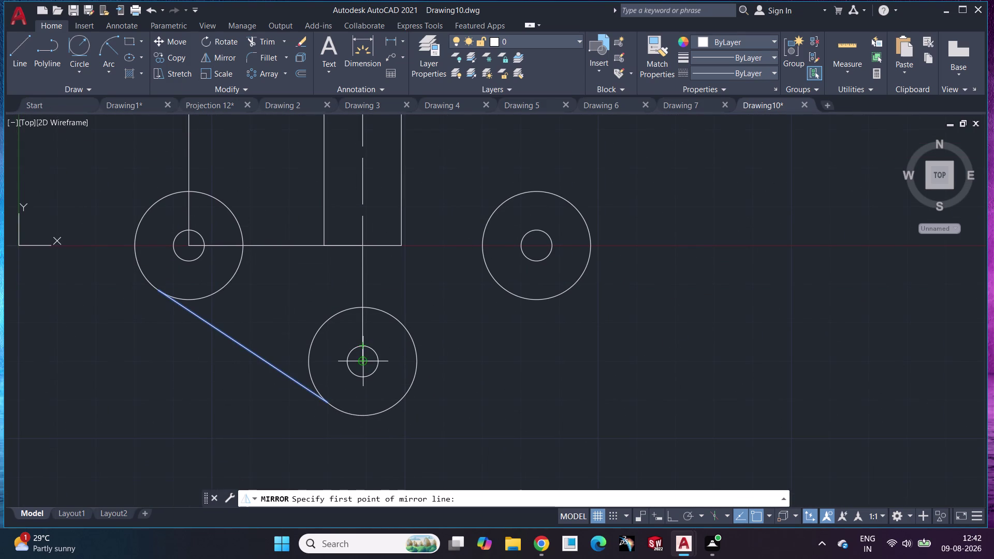
click(362, 361)
click(361, 242)
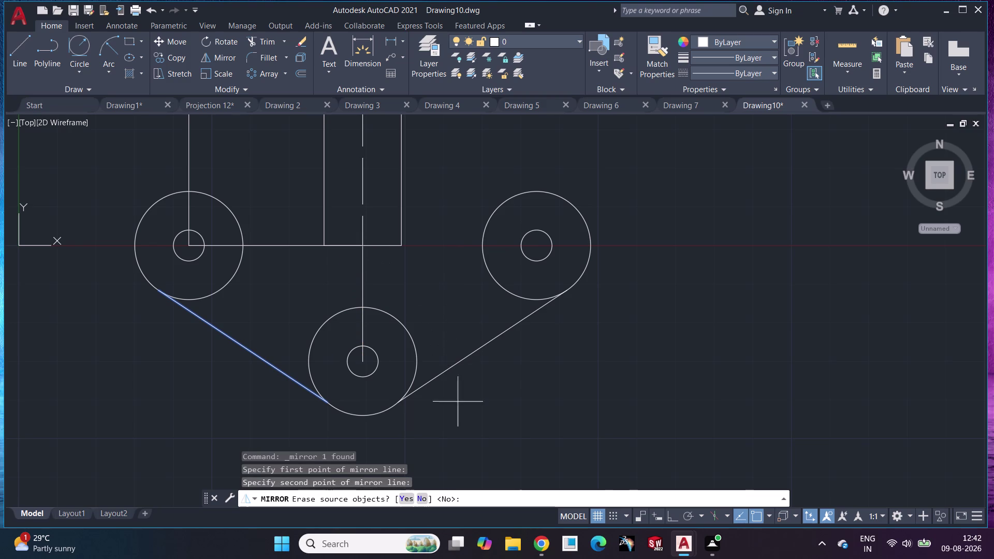
click(421, 503)
scroll(down, 3)
middle_drag(477, 421, 482, 450)
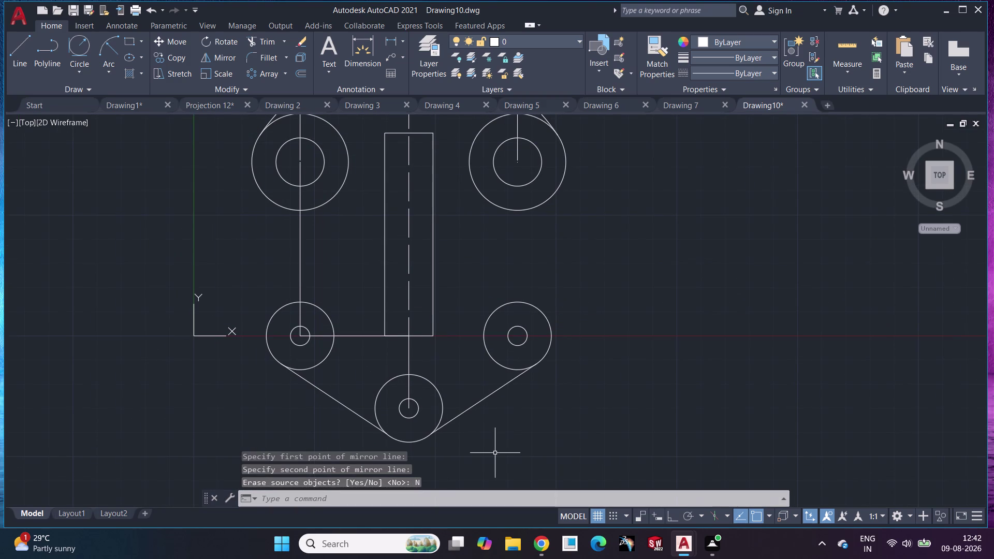
click(300, 258)
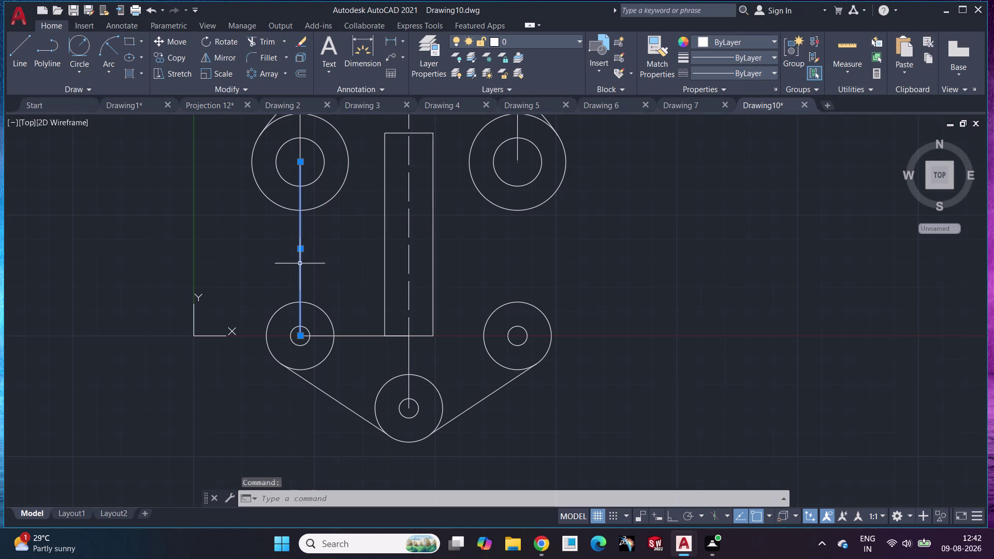
Delete the selected line and add a 30 vertical dimension to the bottom hole centre.
key(Delete)
click(383, 44)
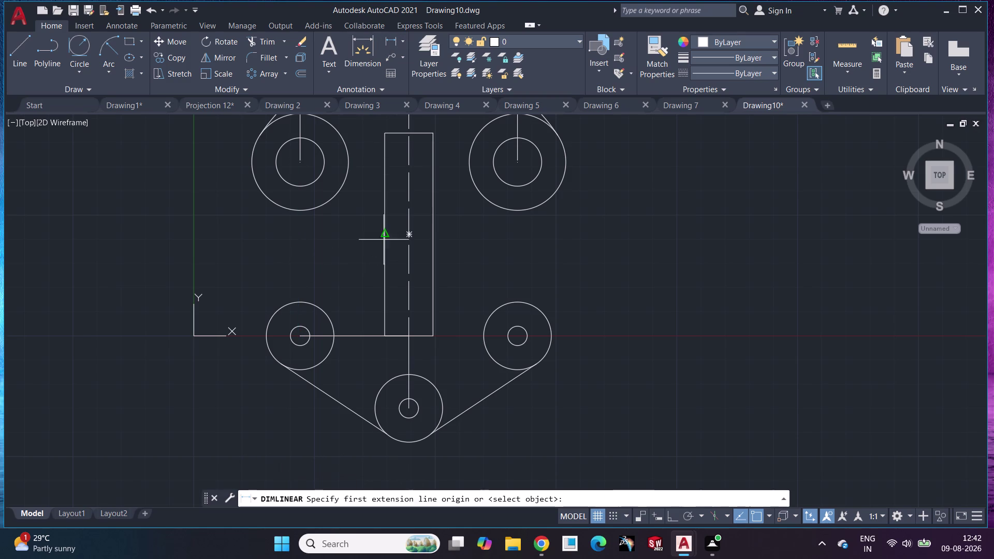
click(406, 405)
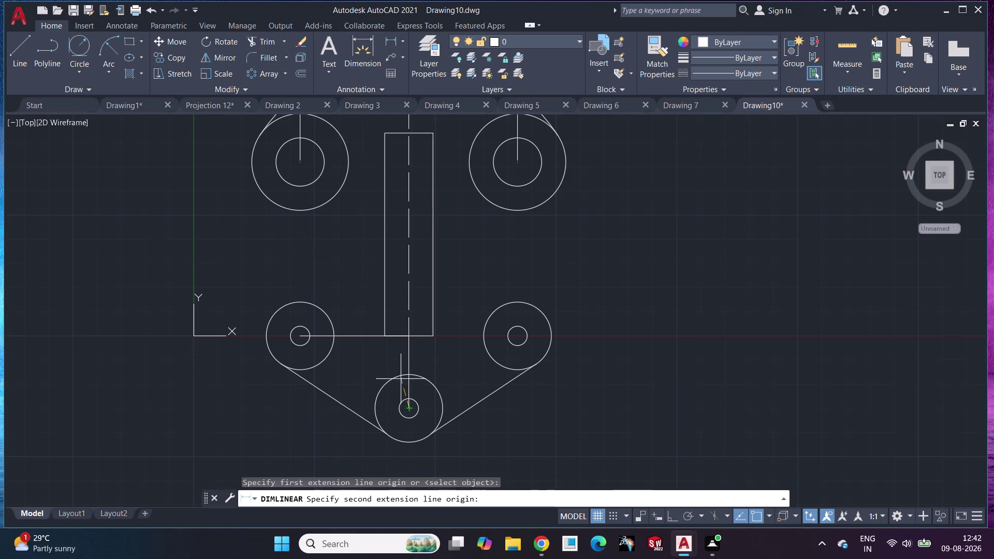
click(406, 334)
click(131, 357)
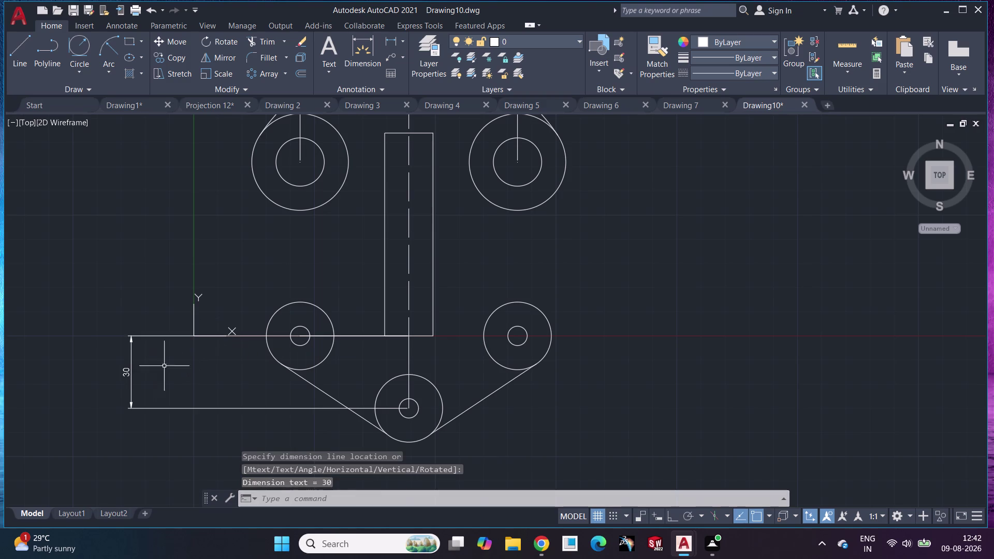
Dimension 90 between the two lower boss centres, placed below the bosses.
key(space)
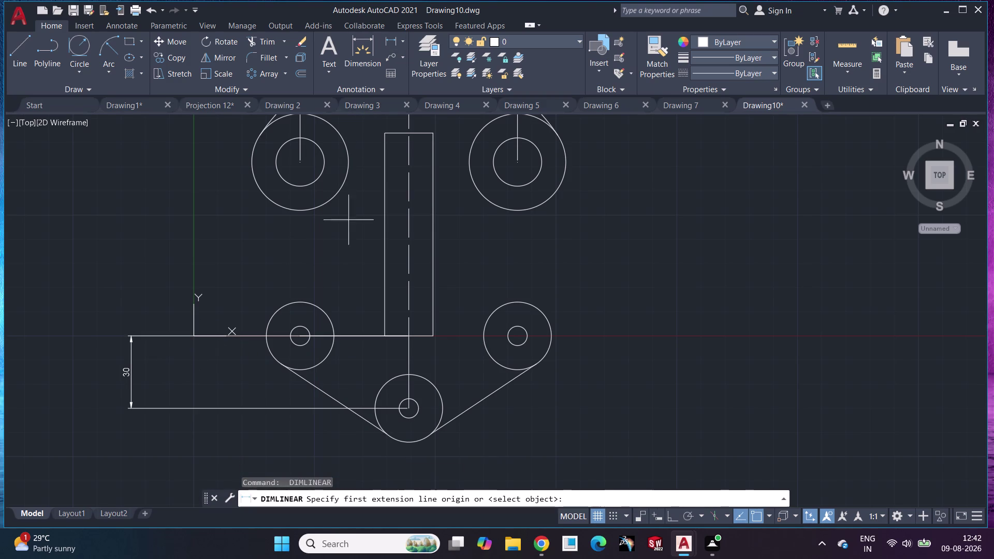
click(296, 335)
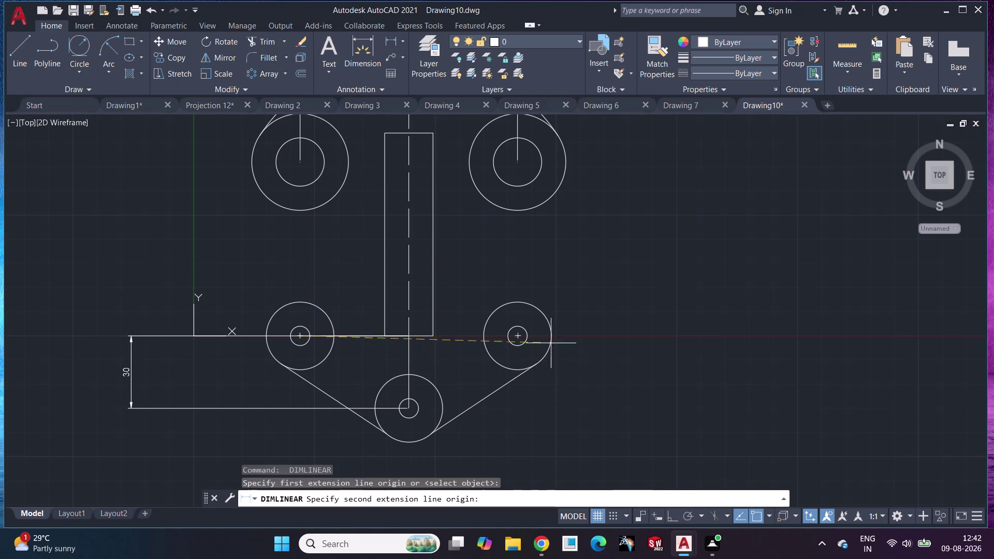
click(520, 336)
middle_drag(478, 442, 474, 397)
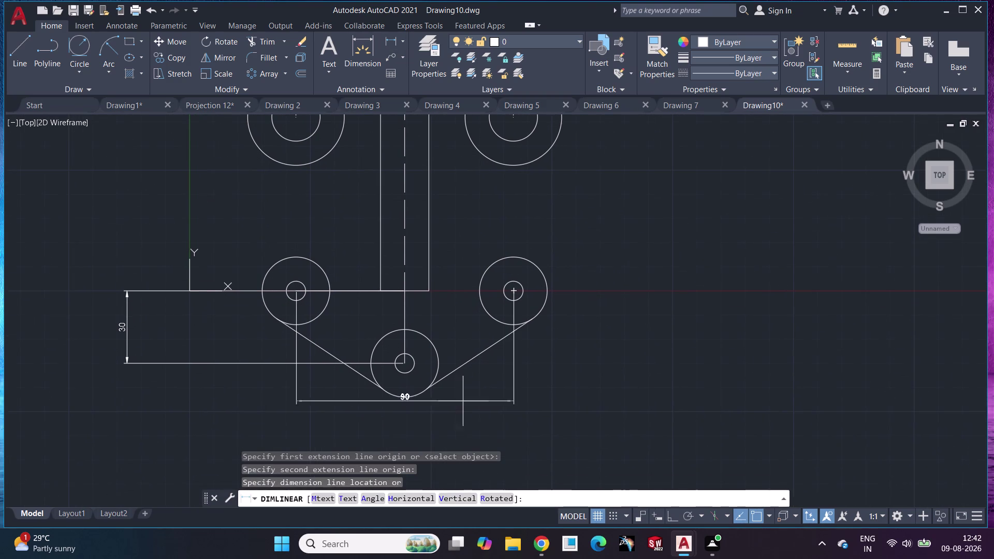
click(465, 429)
scroll(down, 3)
middle_drag(605, 397, 577, 469)
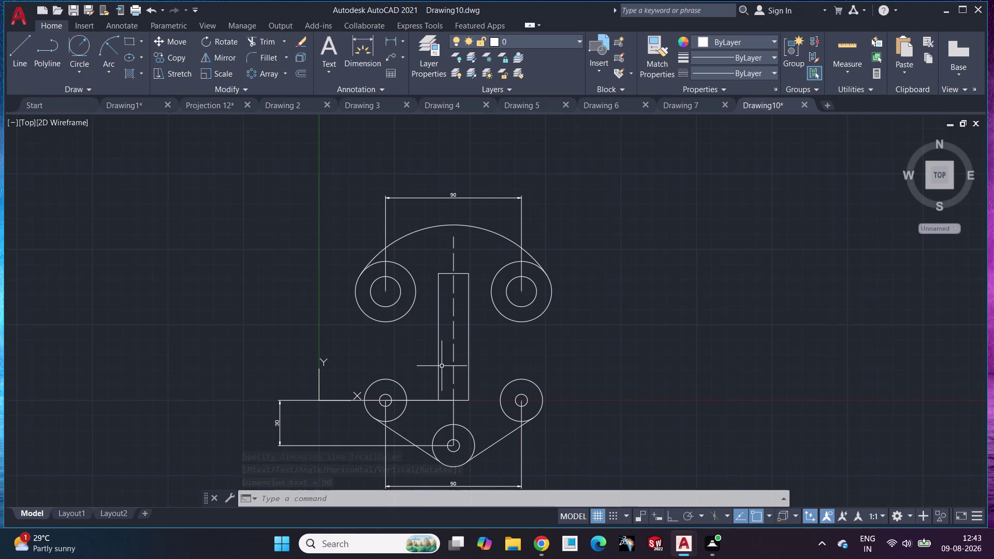
click(455, 319)
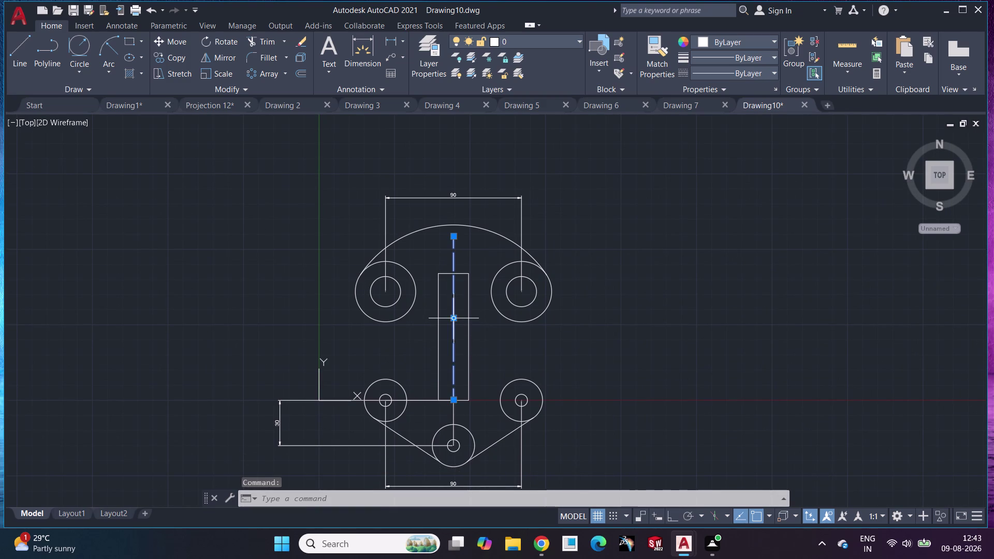
Replace the slot centre line with a new vertical line, trimmed at the top.
key(Delete)
click(19, 53)
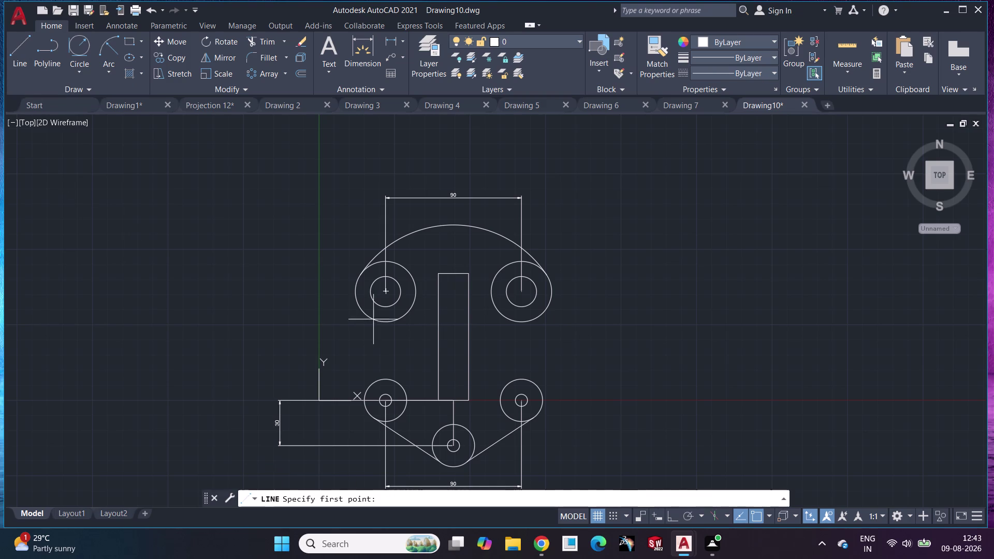
click(453, 399)
click(455, 243)
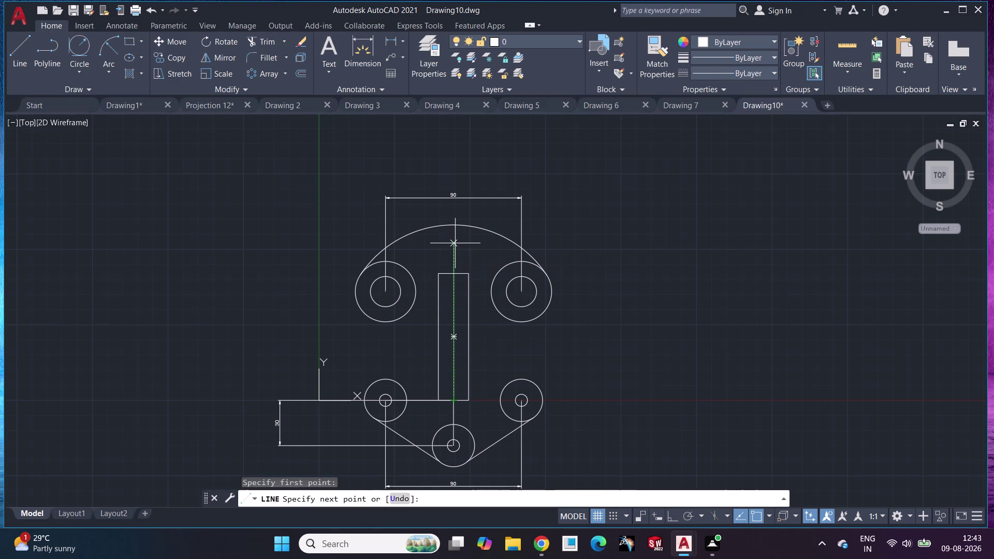
key(Escape)
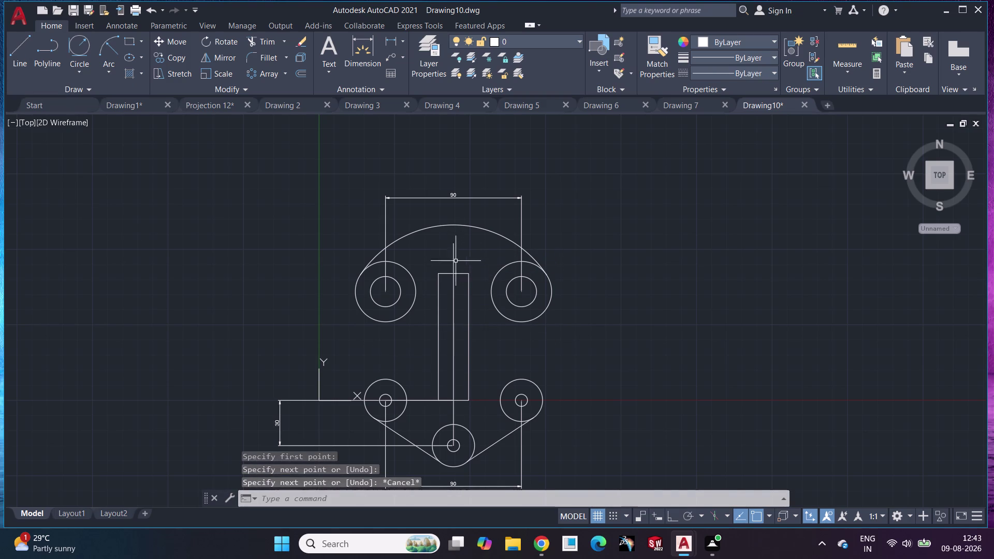
click(257, 43)
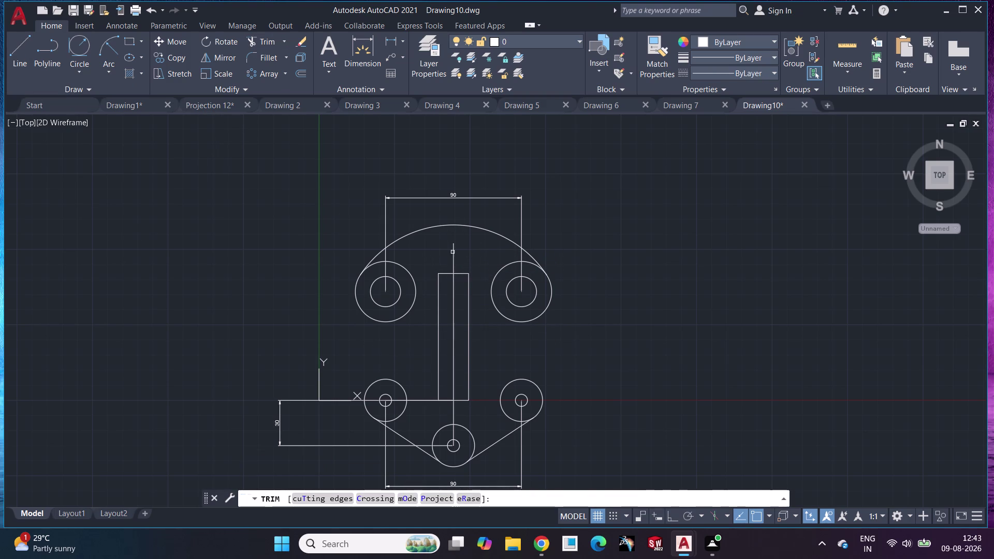
click(452, 251)
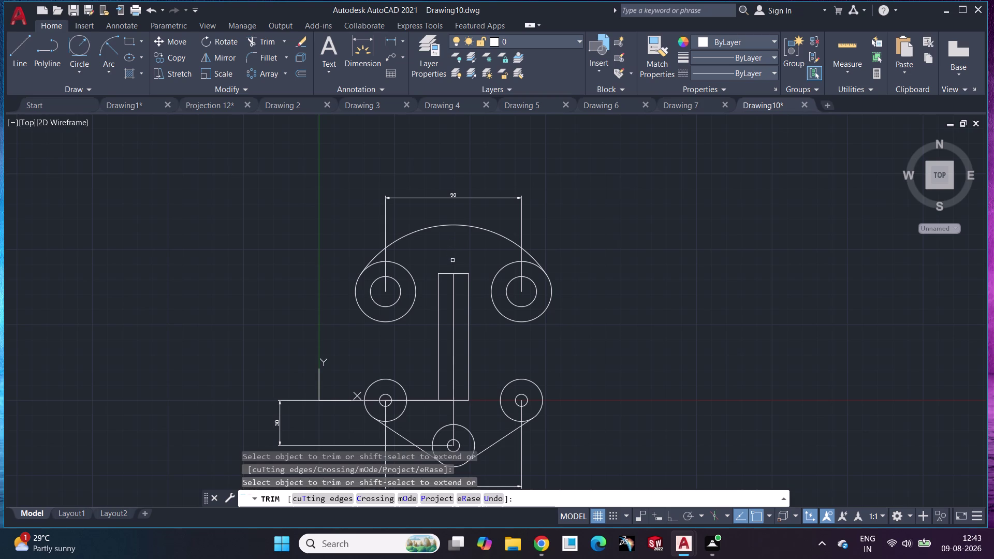
key(Escape)
Offset the vertical slot line 30 units to each side.
scroll(up, 3)
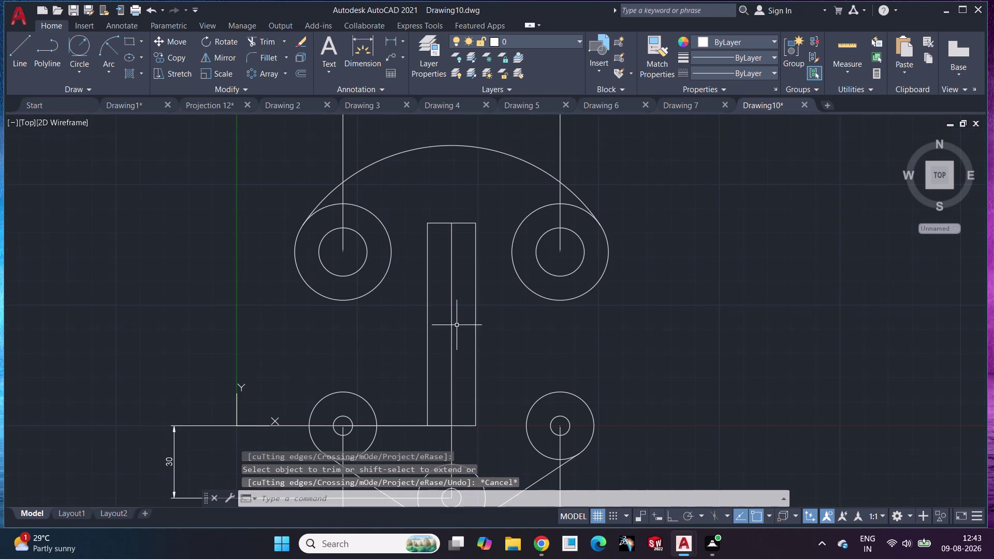
click(453, 315)
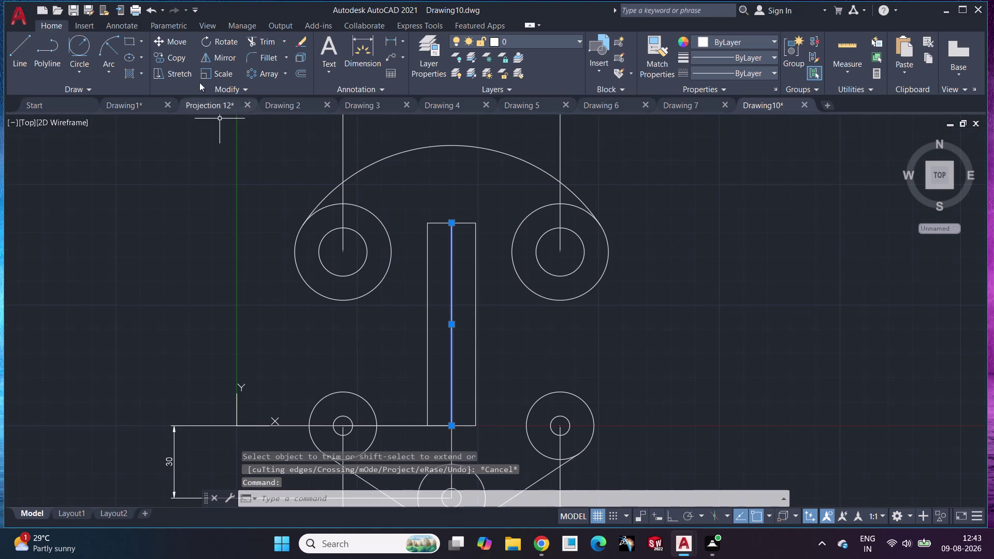
key(o)
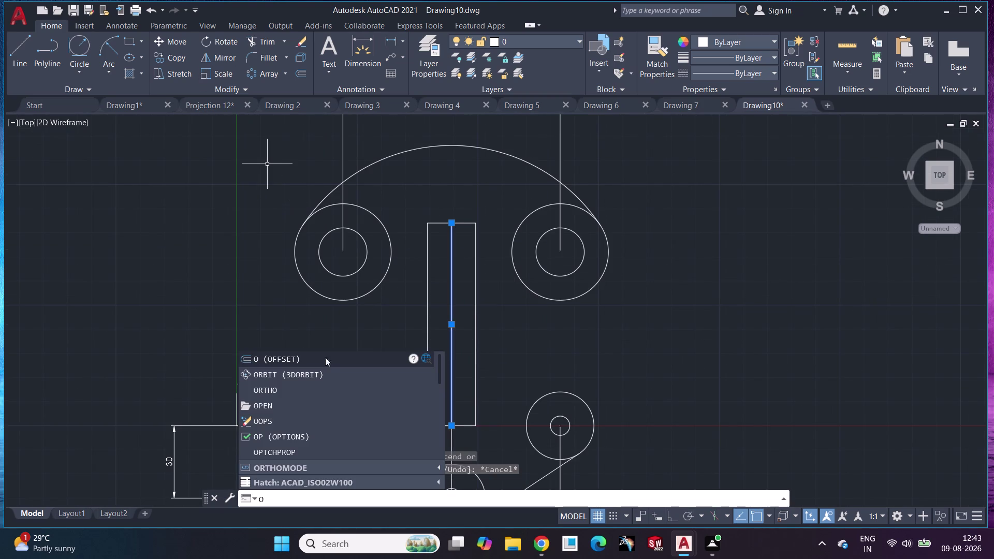
click(329, 359)
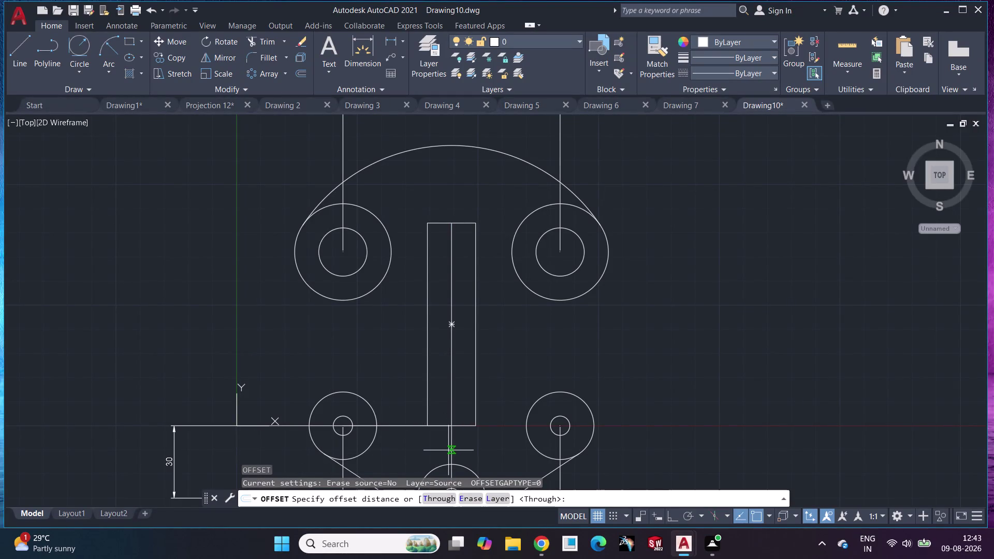
text(30)
key(Return)
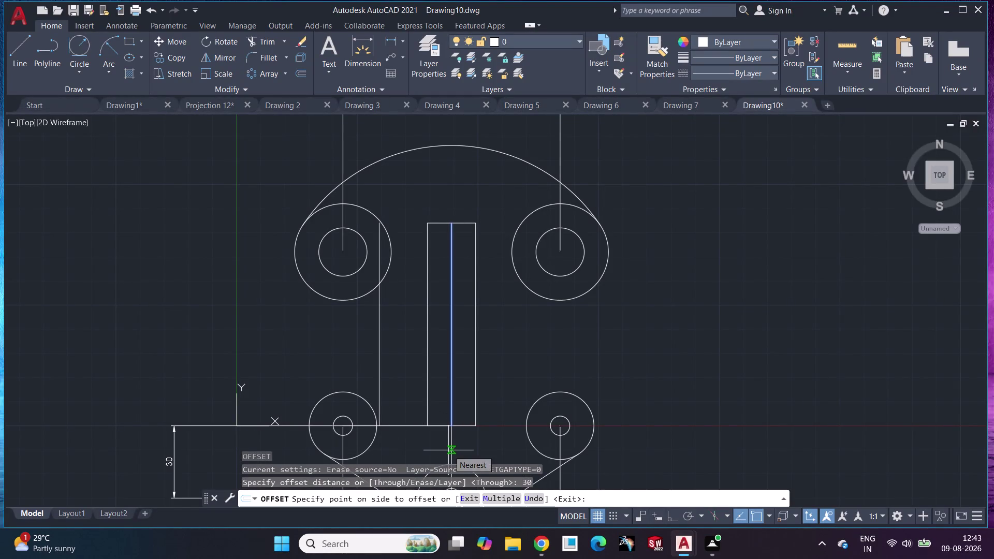
click(452, 322)
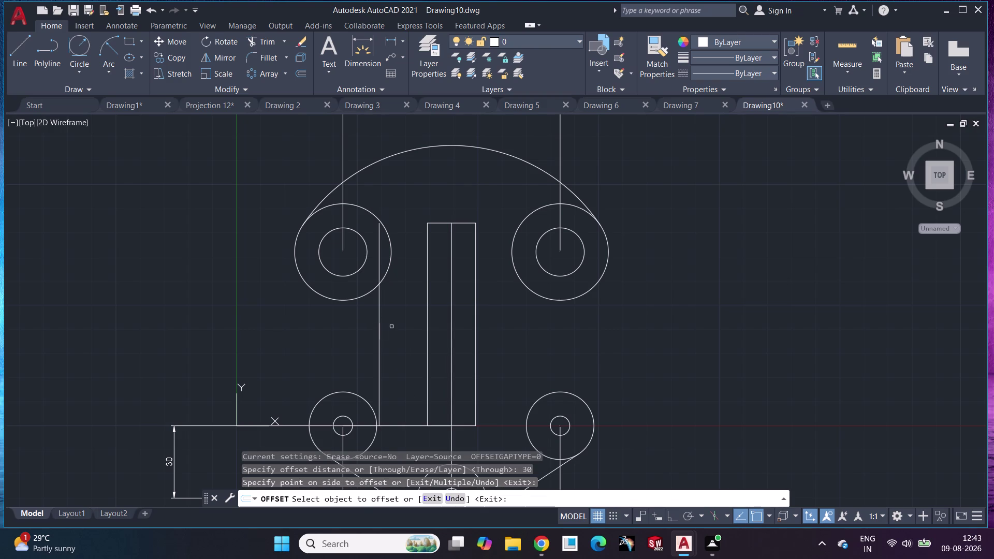
click(452, 350)
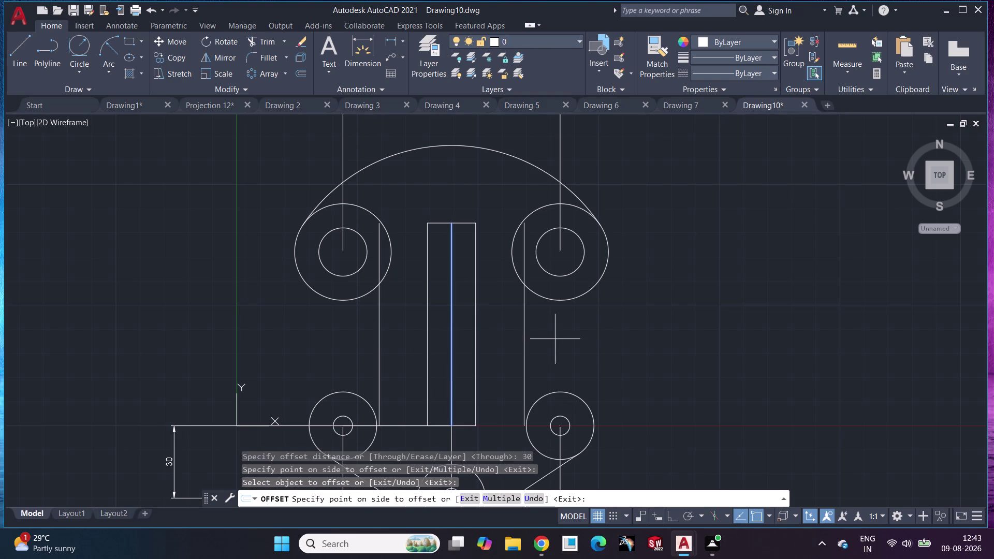
key(Escape)
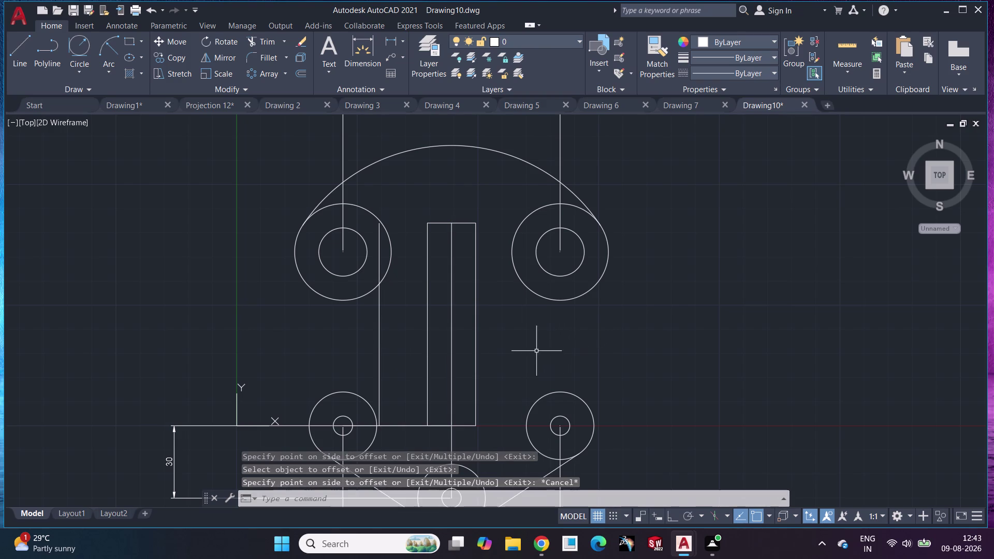
Redo the 30-unit offset, placing copies on both sides of the slot line.
key(space)
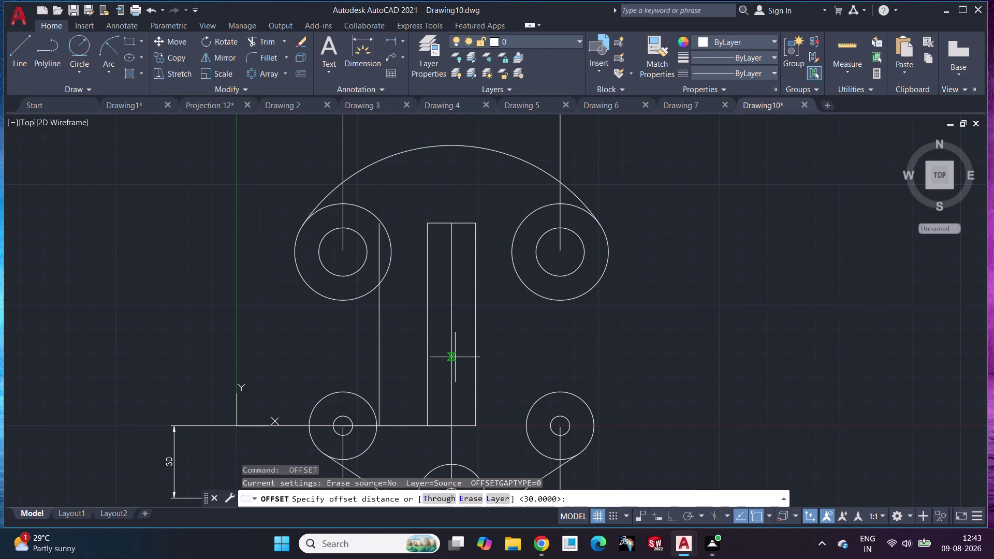
click(455, 324)
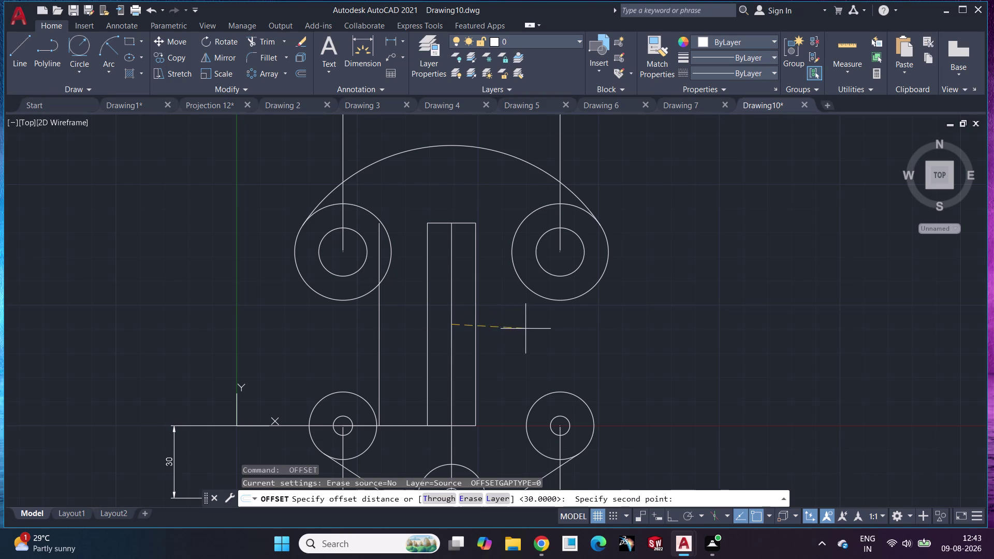
text(30)
key(Return)
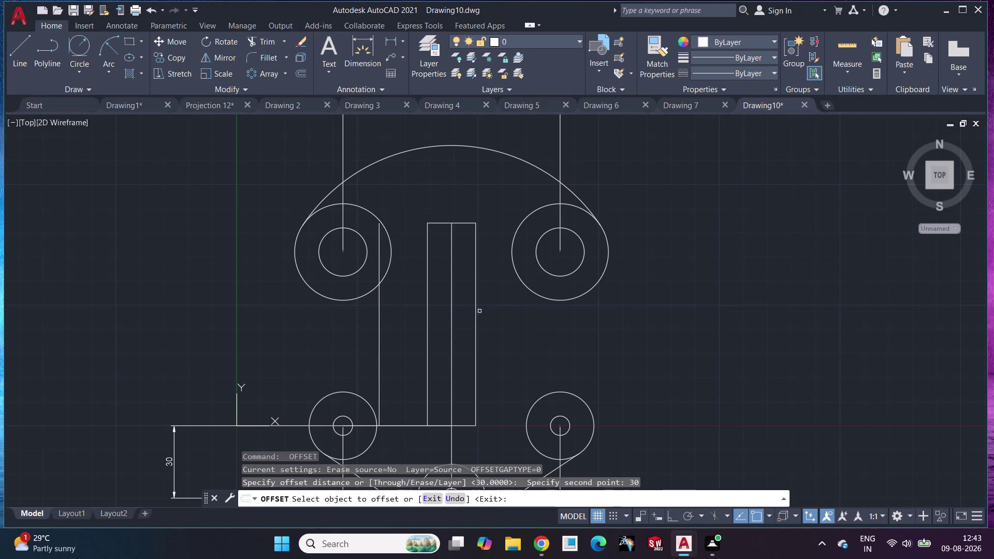
click(450, 292)
click(535, 316)
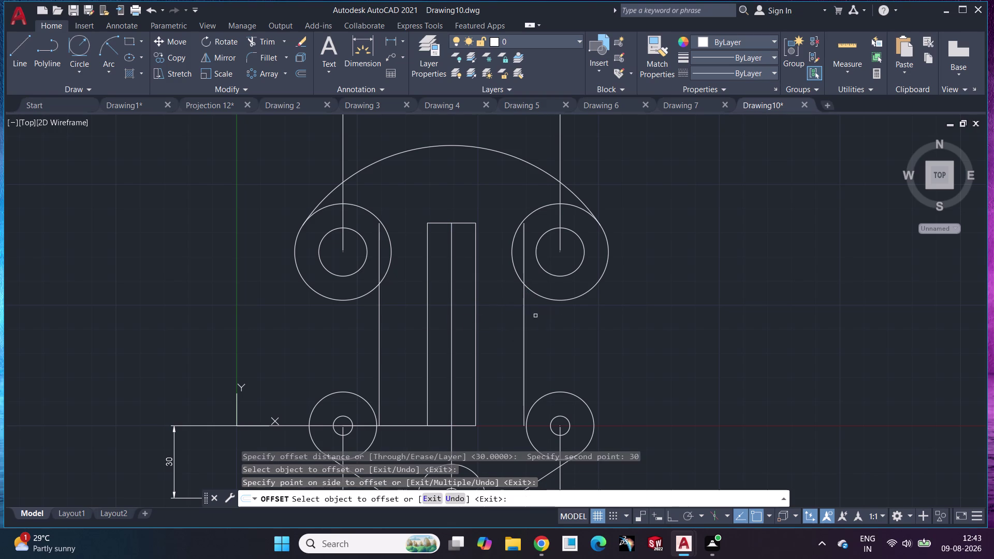
click(495, 504)
click(436, 497)
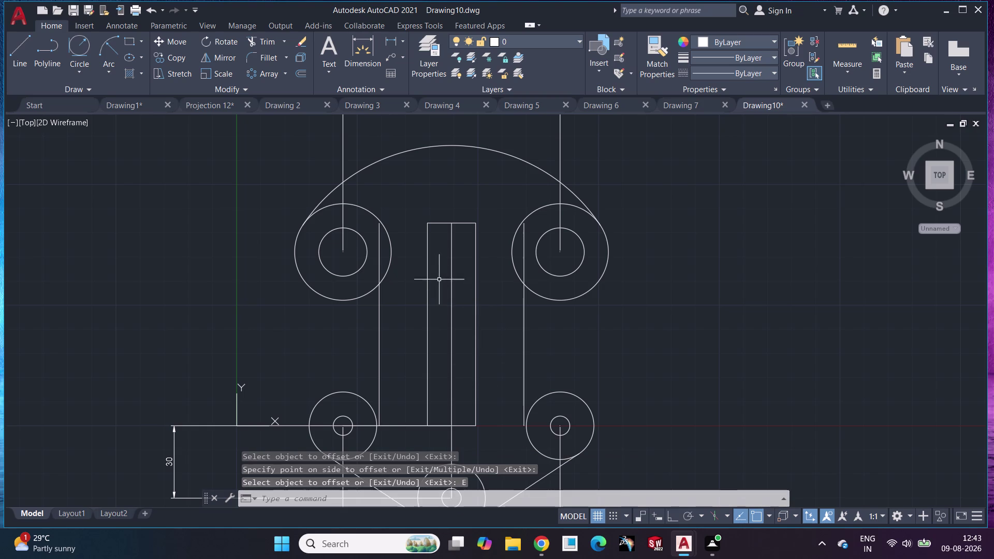
Erase the middle slot line, leaving the two offset lines.
click(453, 303)
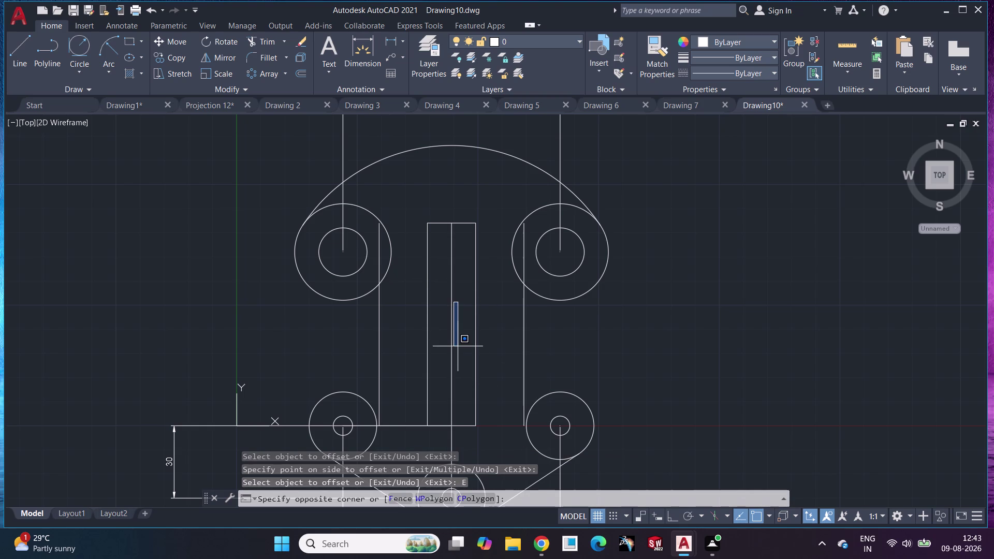
key(Delete)
key(Escape)
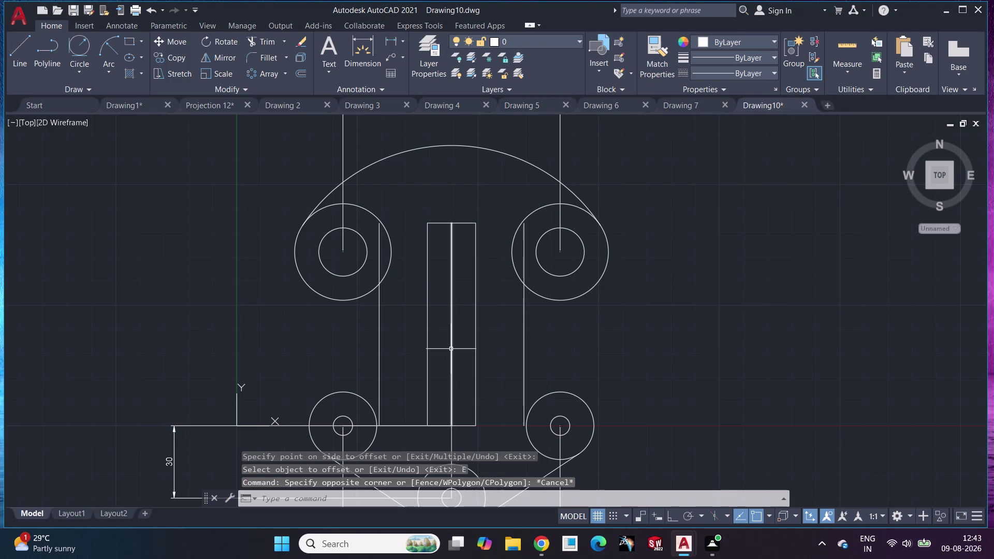
click(451, 349)
key(Delete)
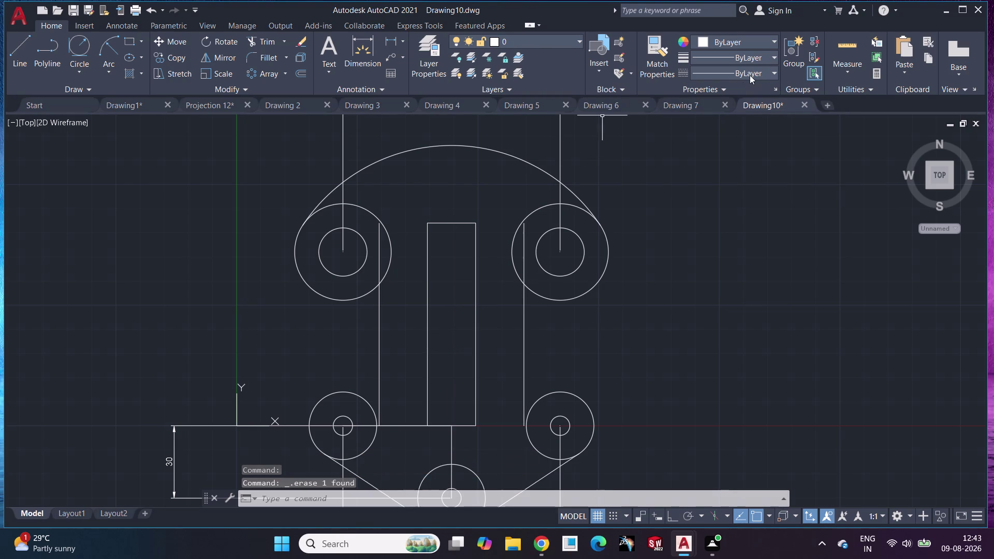
Draw a dashed vertical centre line from the slot bottom to above the top arc.
click(753, 74)
click(753, 116)
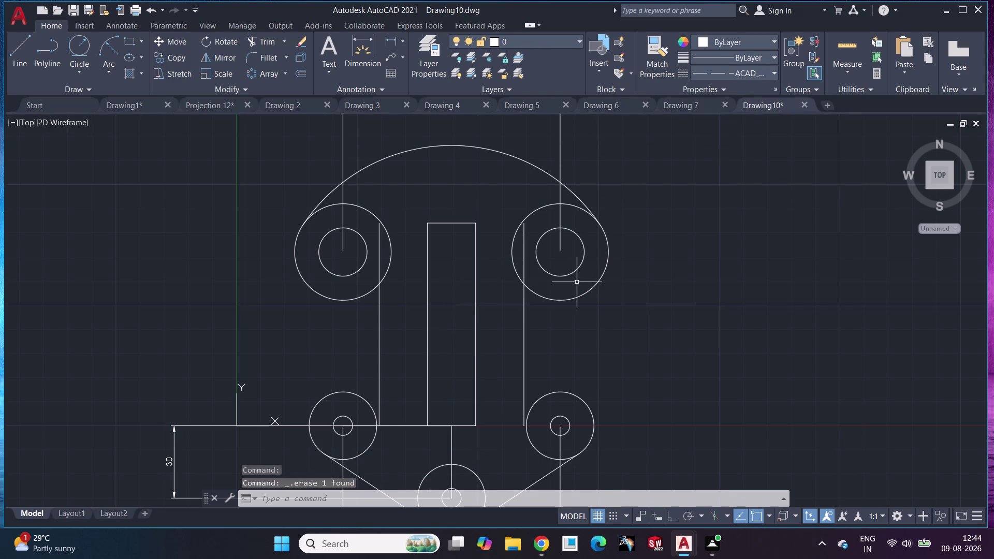
click(22, 46)
drag(449, 428, 448, 418)
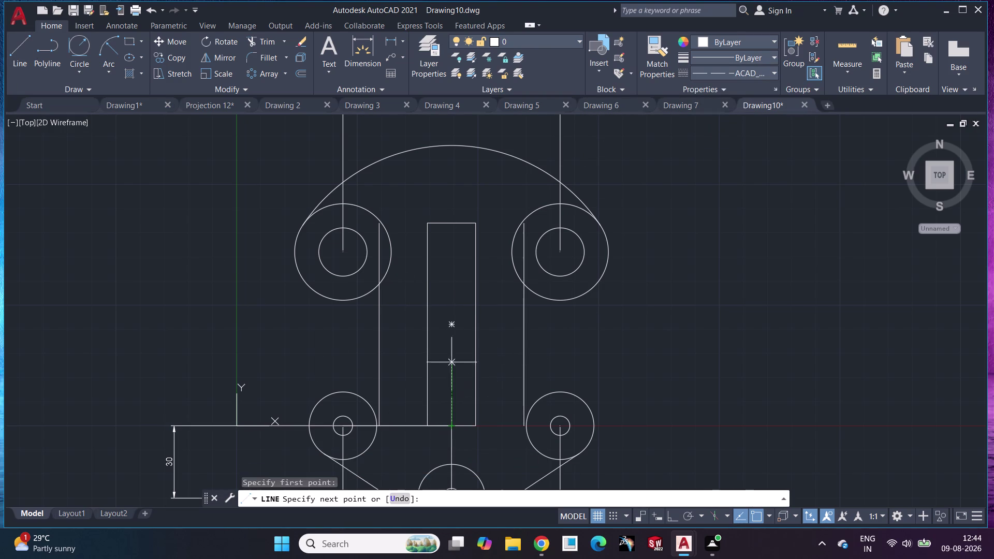
click(457, 183)
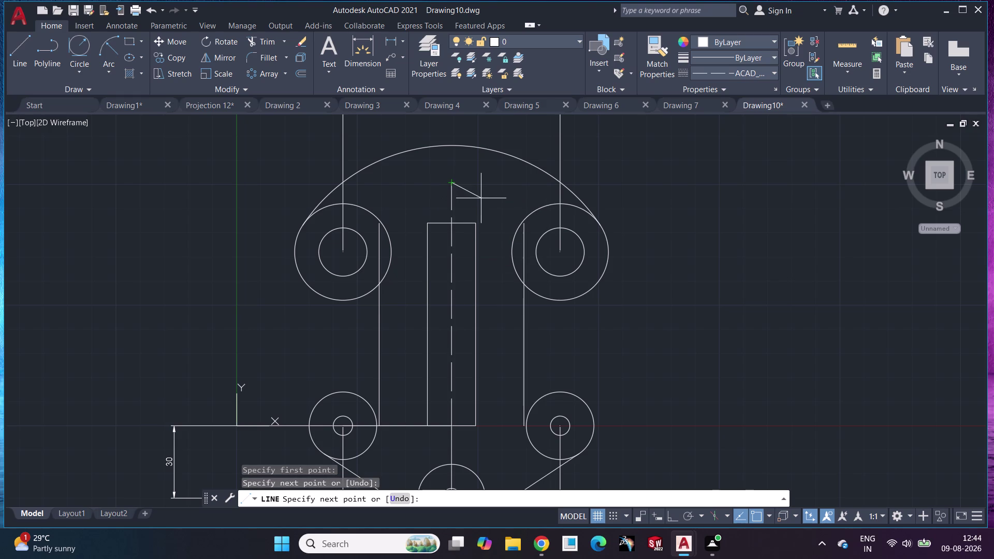
key(Escape)
Change the linetype setting again, clear the selection, and pick Circle Tan, Tan, Radius.
click(731, 73)
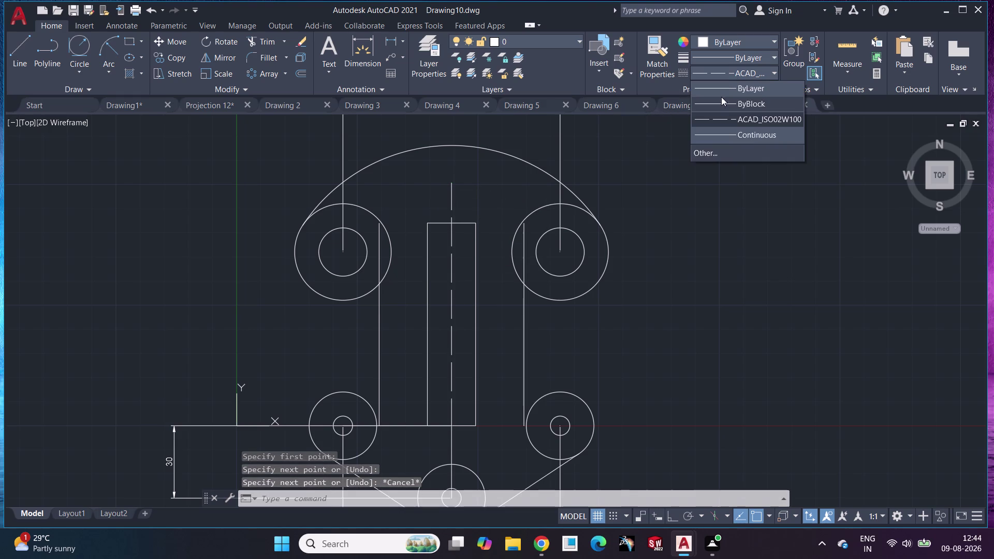
click(722, 94)
click(704, 196)
key(Escape)
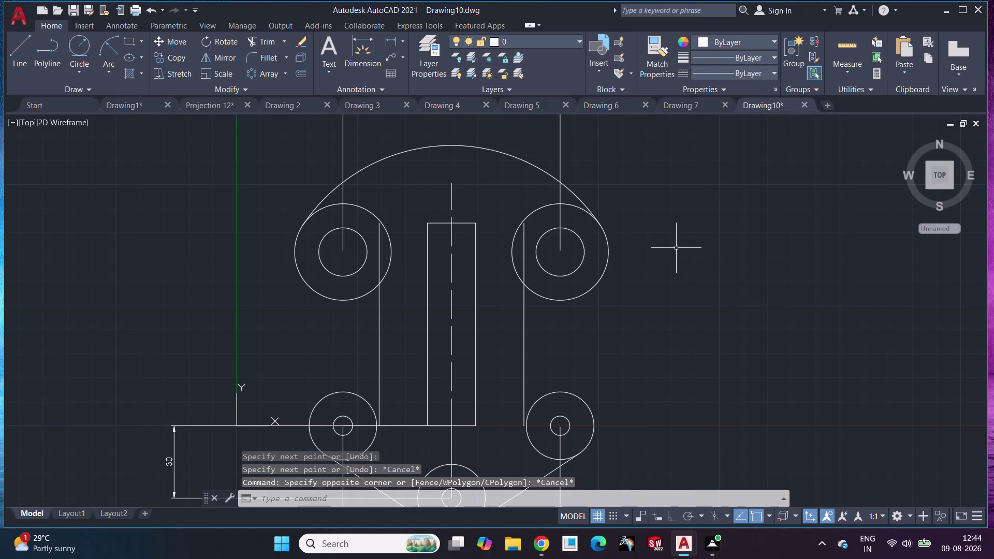
click(75, 57)
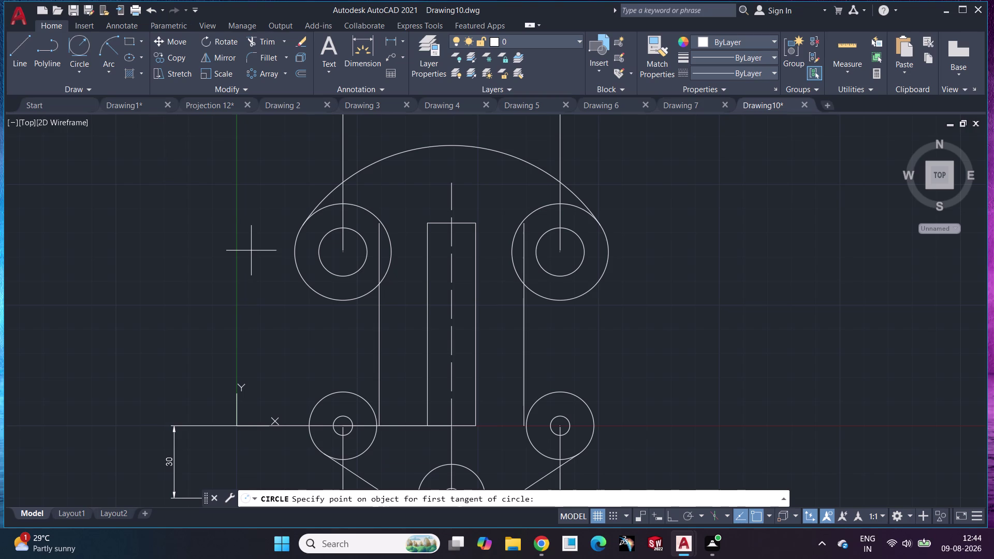
Draw a radius-12 circle tangent to the upper-left boss and the left vertical line.
click(355, 301)
click(380, 320)
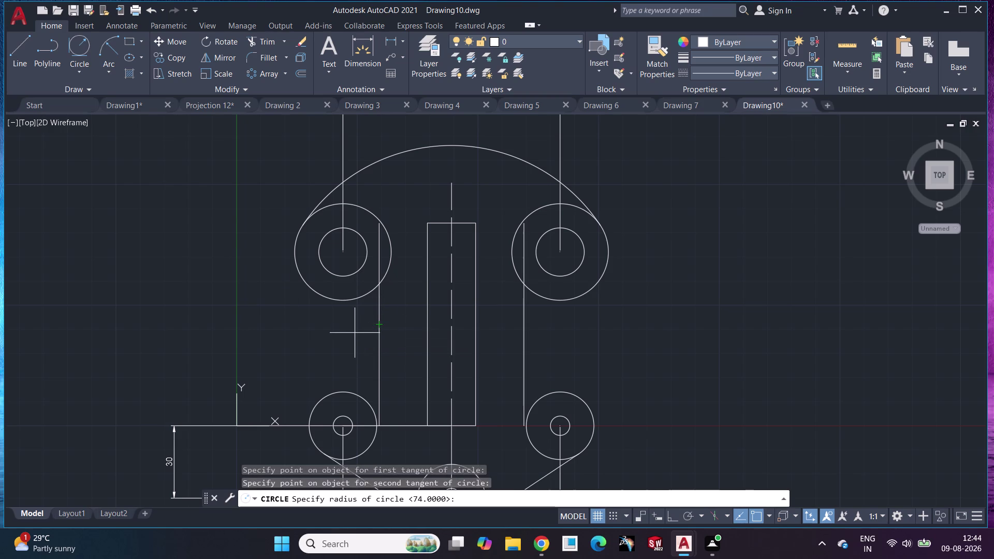
text(12)
key(Return)
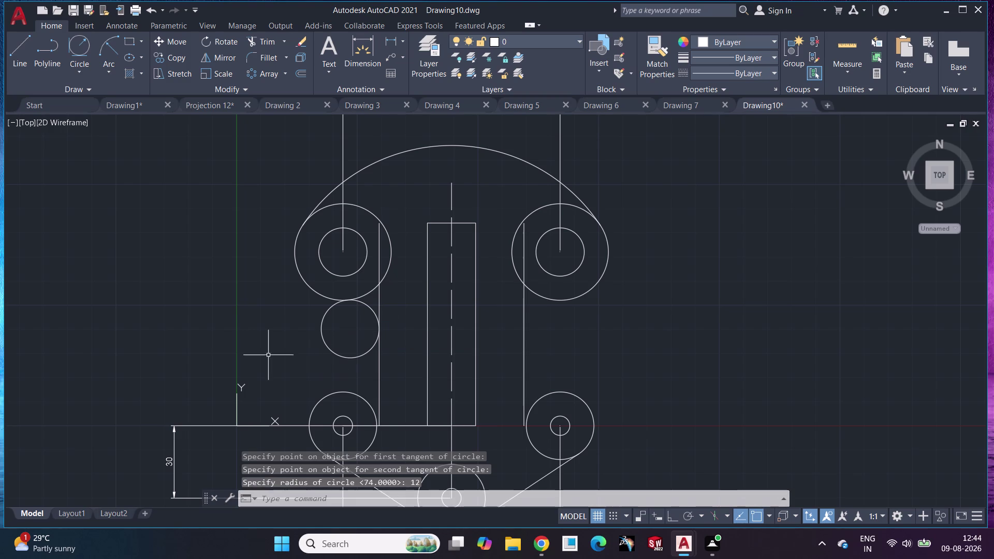
Draw a second radius-12 circle tangent to the left vertical line and the lower-left boss.
click(69, 51)
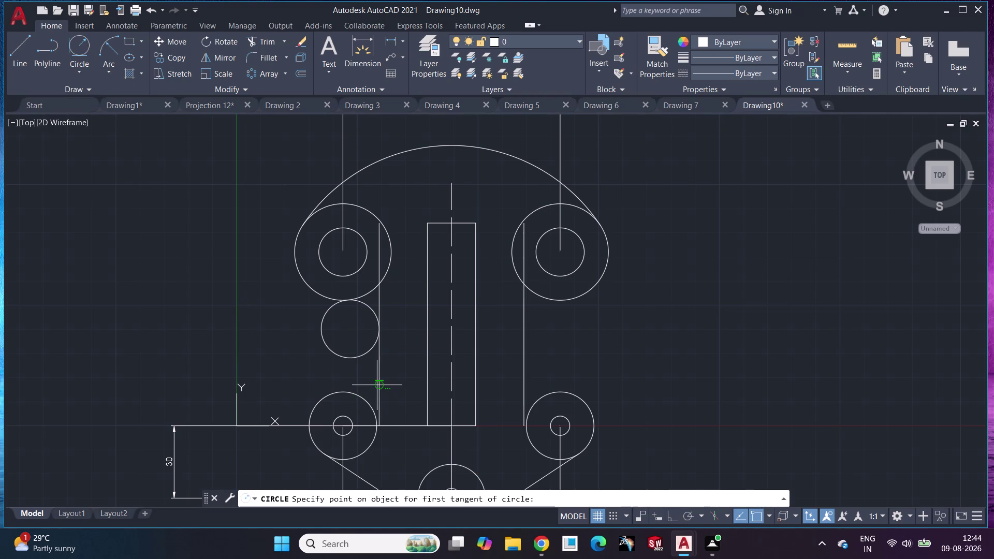
click(380, 383)
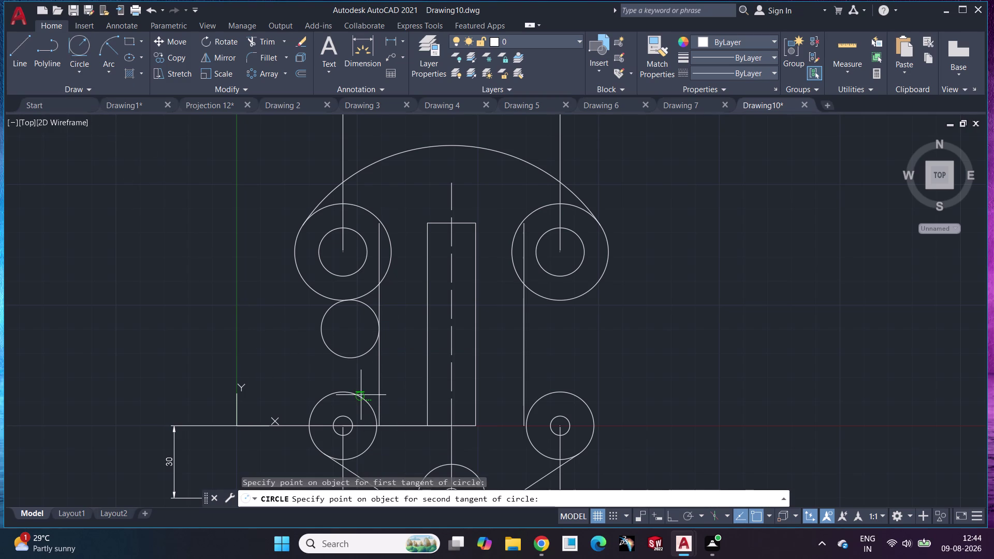
click(358, 397)
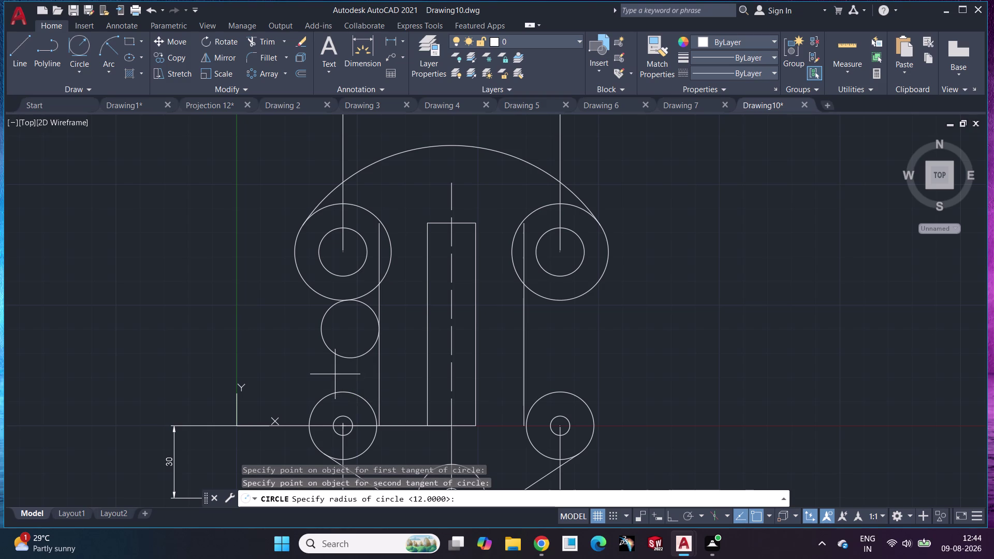
text(12)
key(Return)
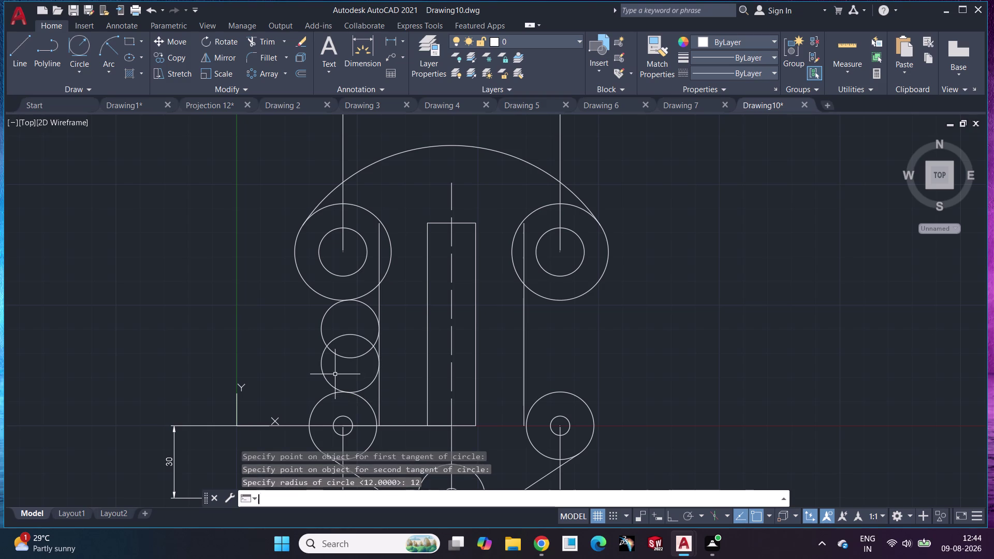
click(253, 39)
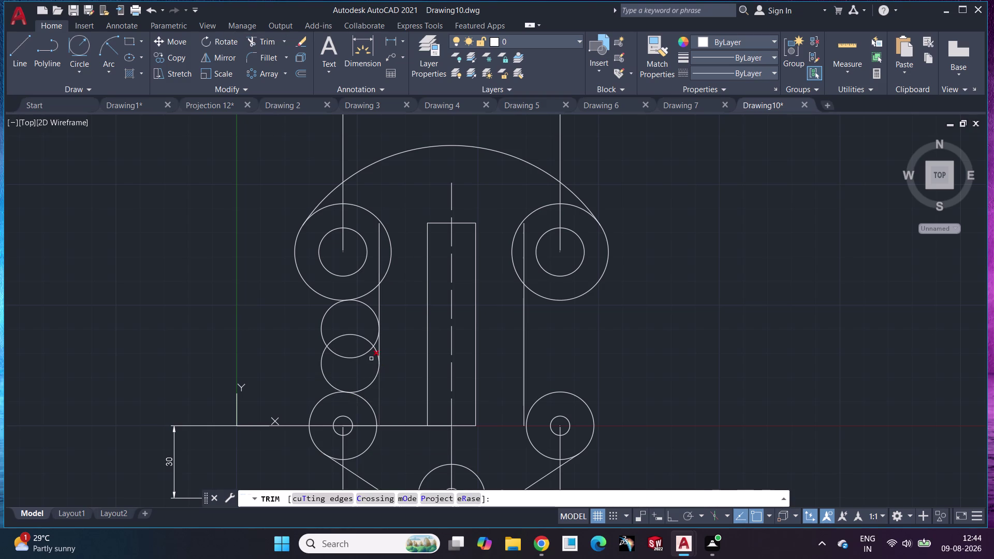
Trim the radius-12 circles' outer arcs and the cusp where they meet.
click(325, 322)
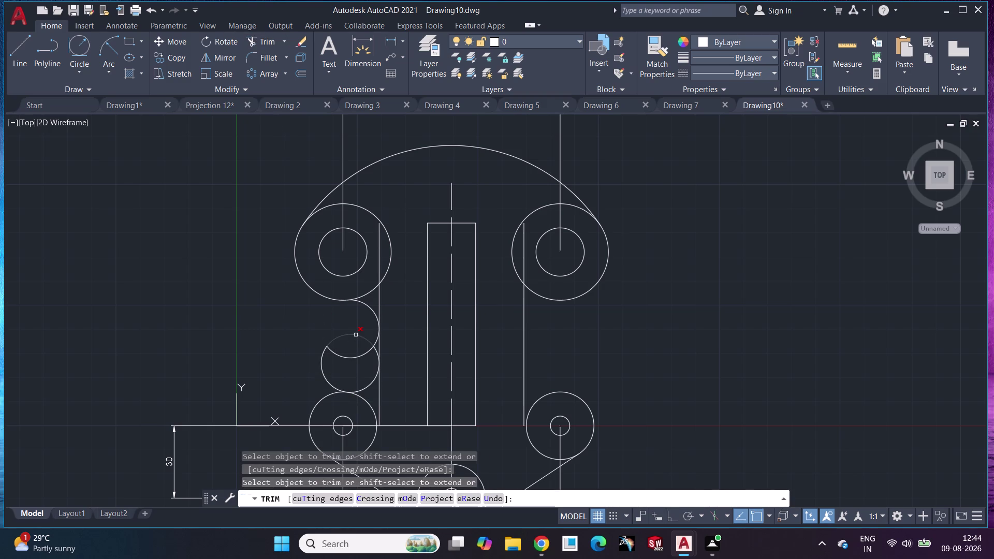
click(355, 335)
click(366, 354)
click(325, 356)
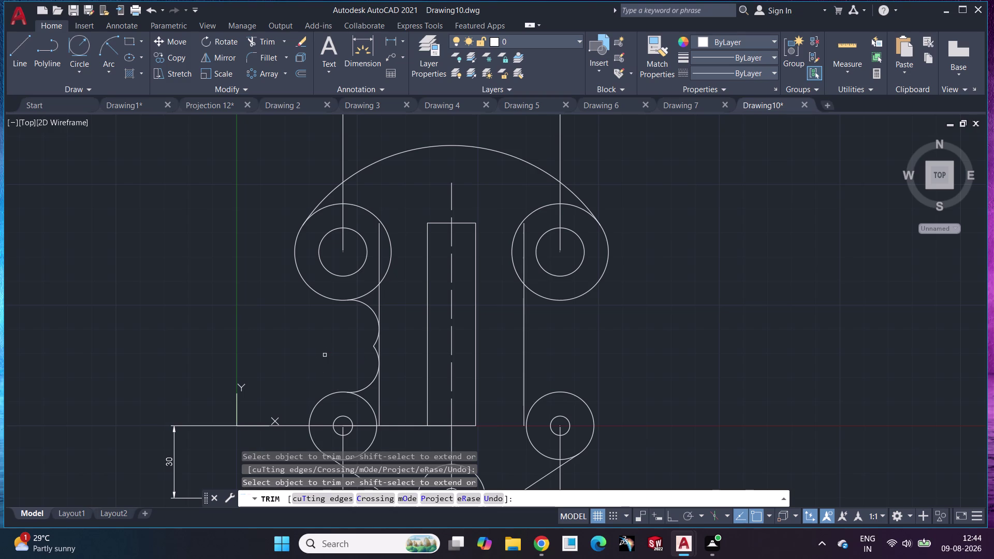
scroll(up, 3)
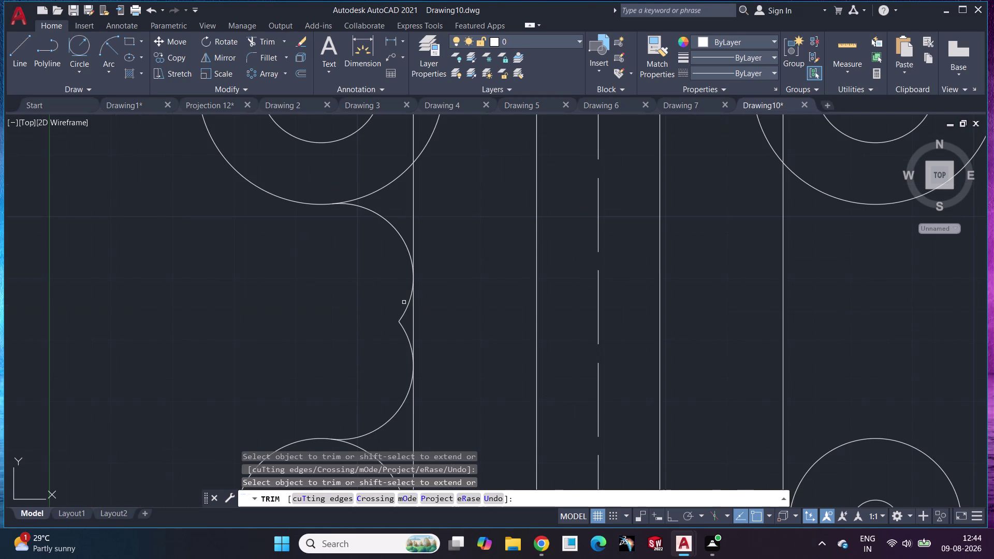
click(408, 308)
click(403, 329)
Trim away the lower-left boss arc pieces inside the curve.
scroll(up, 3)
scroll(down, 3)
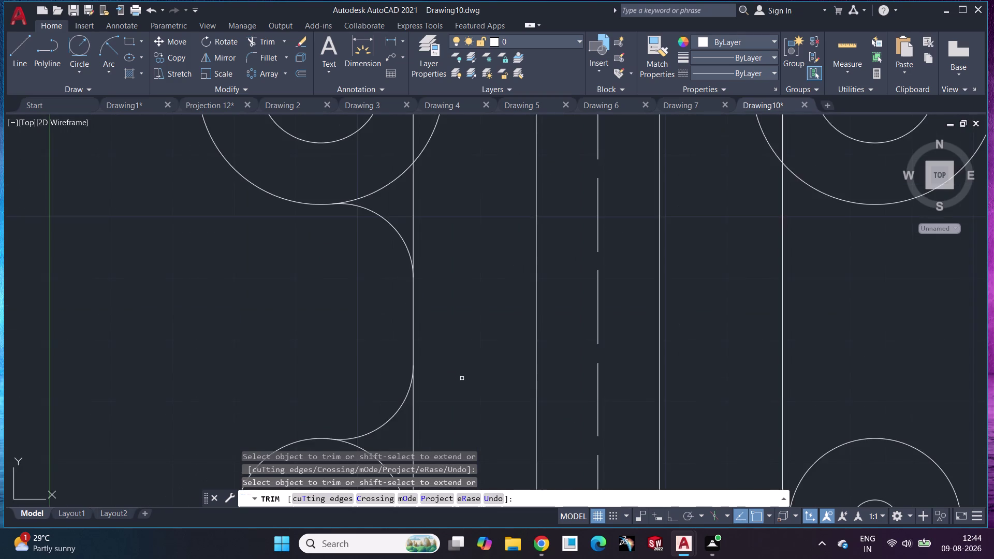
middle_drag(463, 378, 439, 252)
click(388, 331)
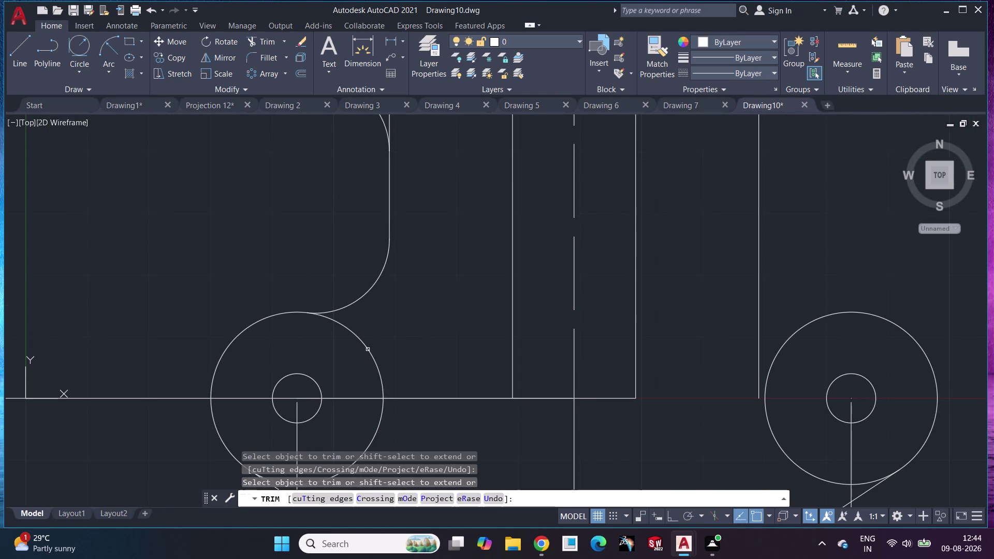
click(367, 351)
click(382, 423)
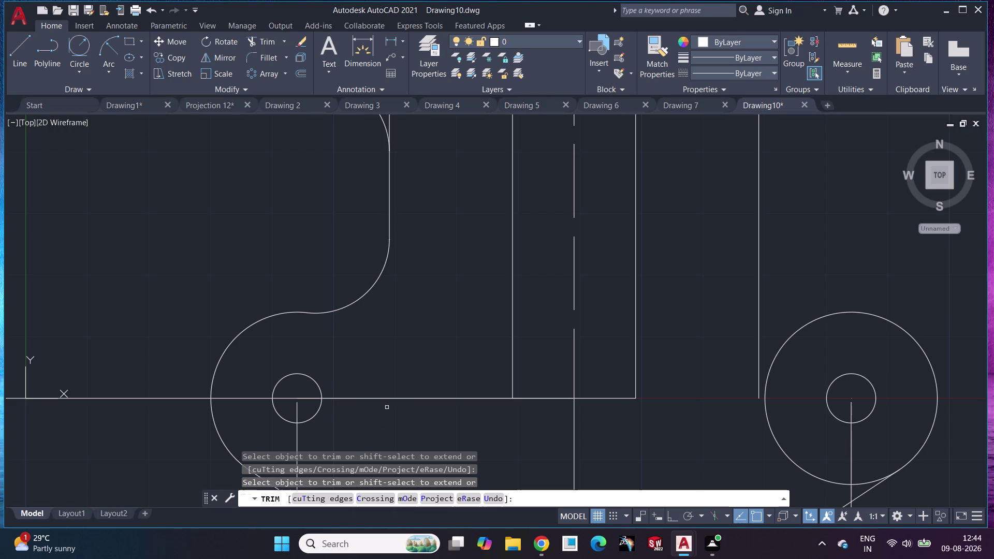
Fence-trim the crossing lines and delete the leftover horizontal line segment.
click(389, 399)
click(306, 397)
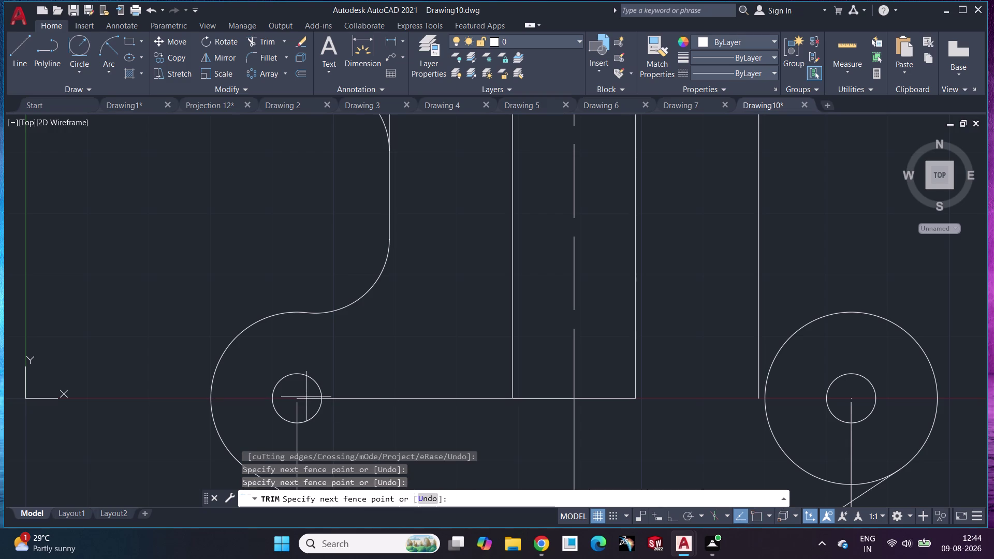
key(Escape)
click(383, 400)
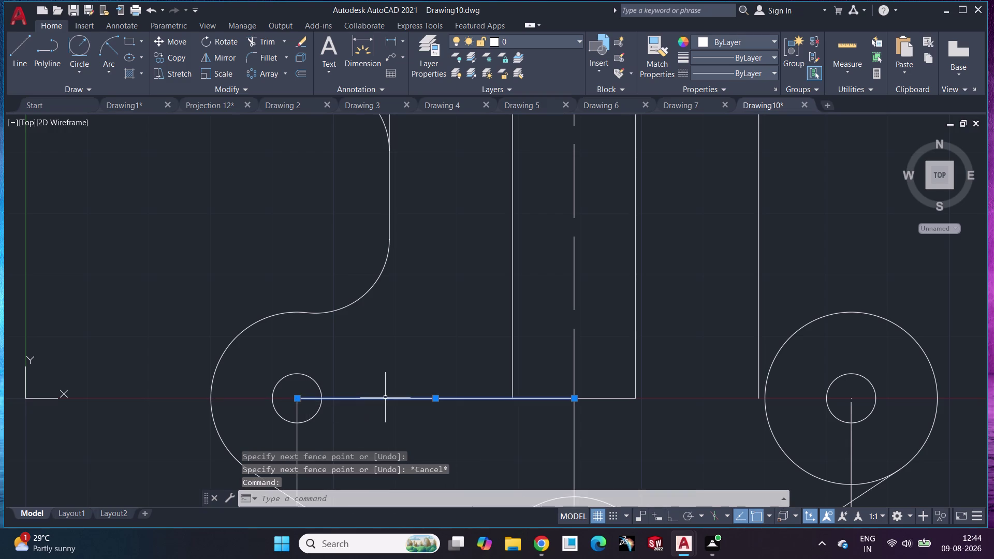
key(Delete)
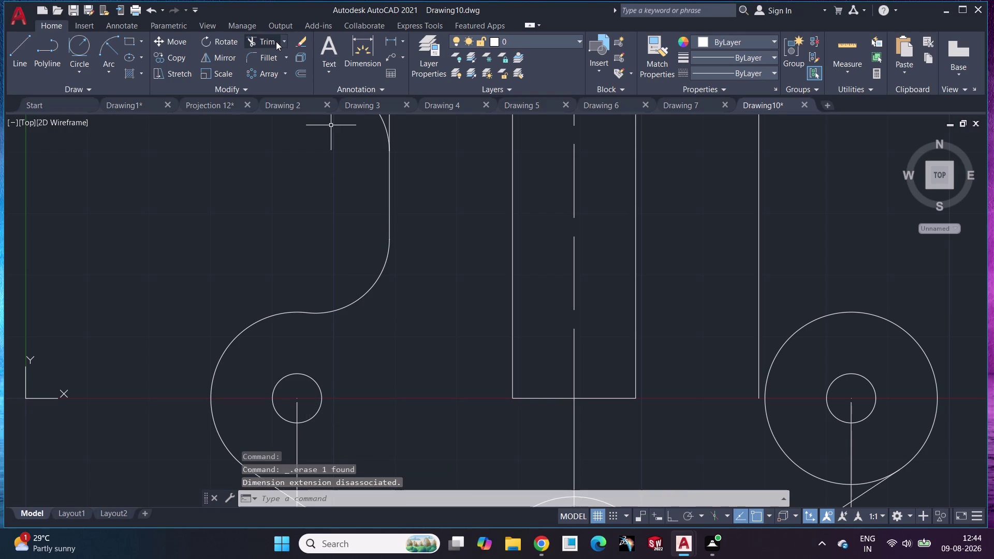
Trim away the leftover pieces of the left vertical line near the upper-left boss.
click(276, 41)
scroll(down, 3)
middle_drag(435, 385, 289, 401)
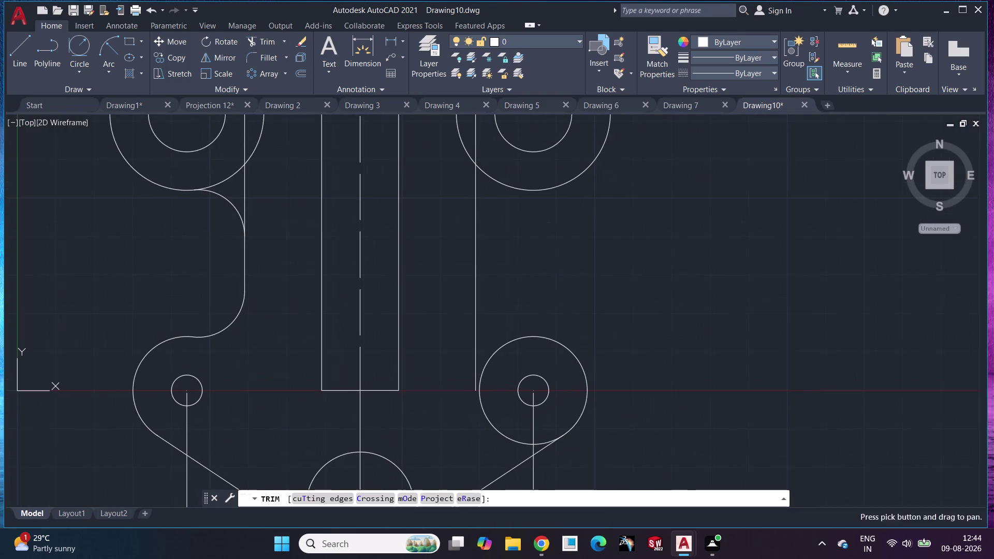
middle_drag(408, 250, 407, 327)
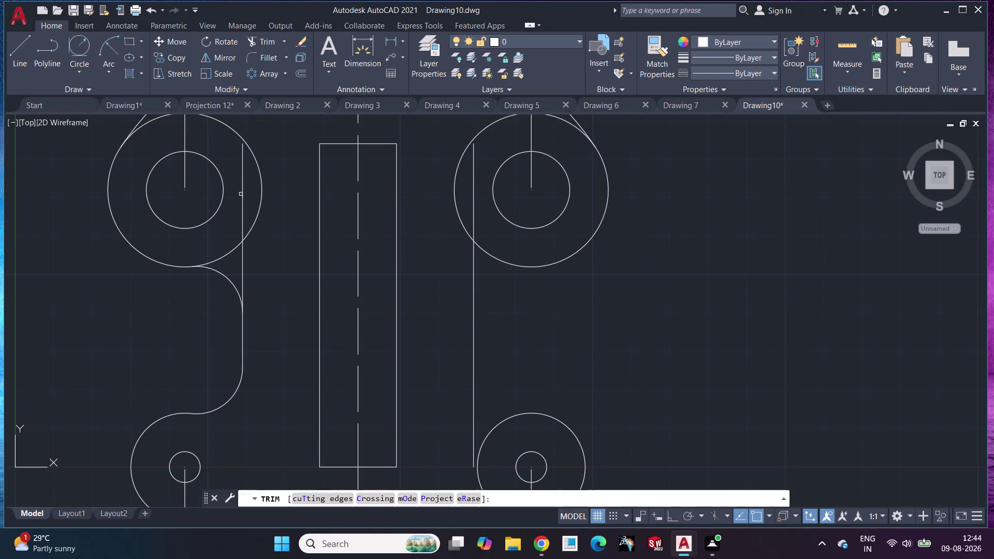
click(242, 193)
click(241, 275)
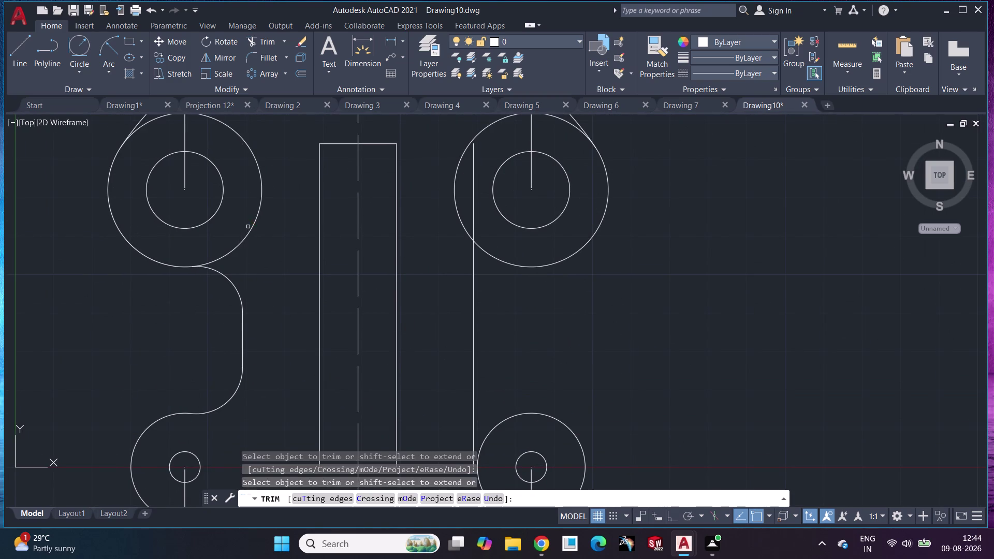
click(248, 227)
key(Escape)
key(space)
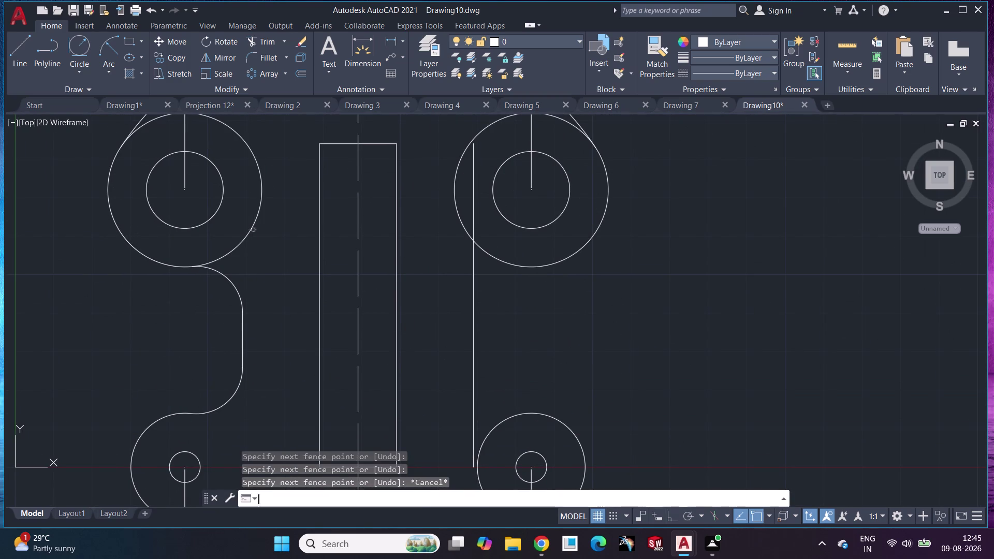
Erase the right vertical construction line.
click(251, 229)
middle_drag(261, 208, 279, 276)
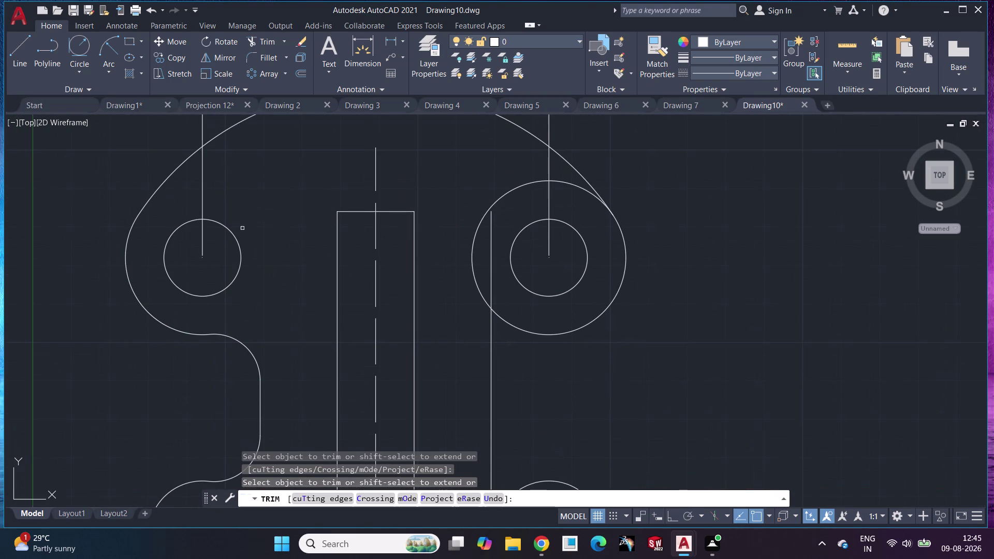
scroll(down, 3)
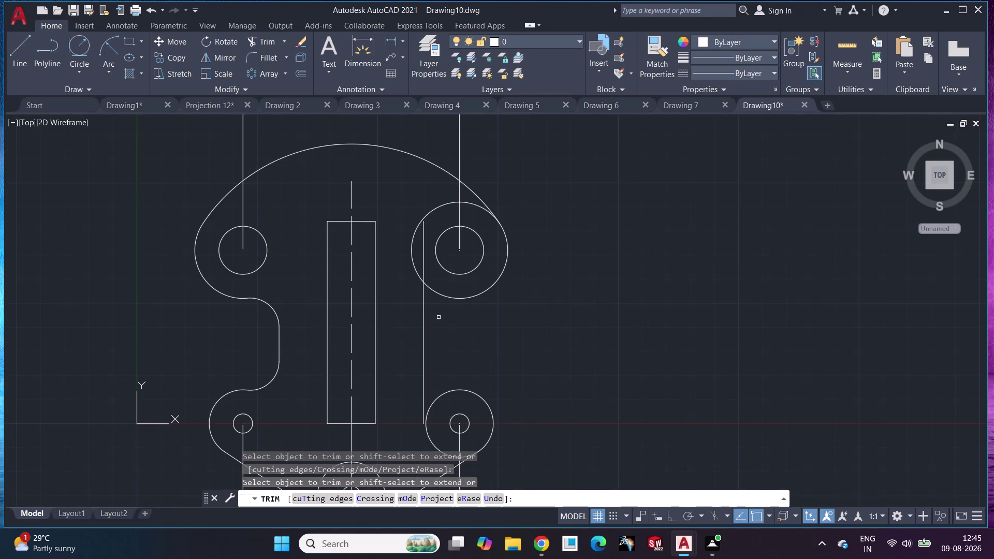
key(Escape)
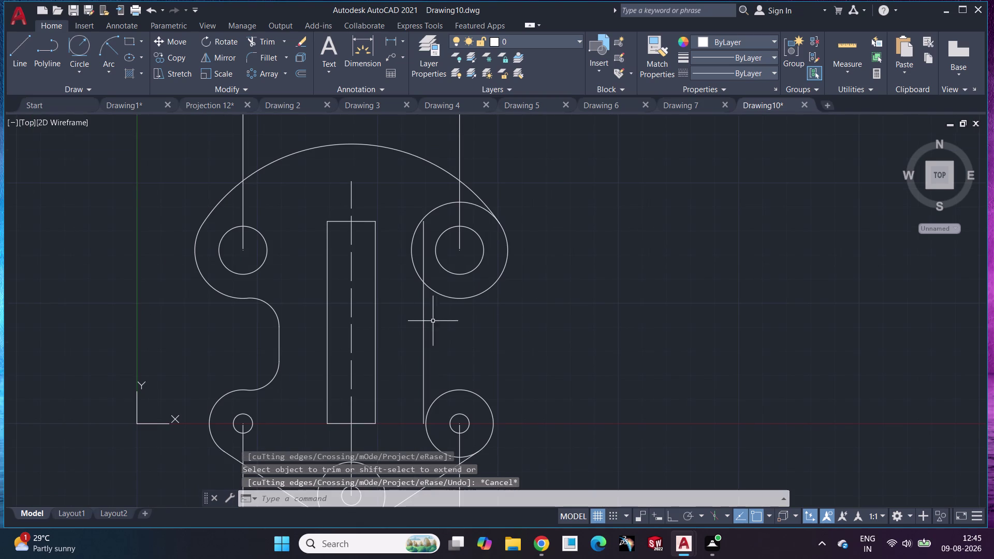
click(422, 316)
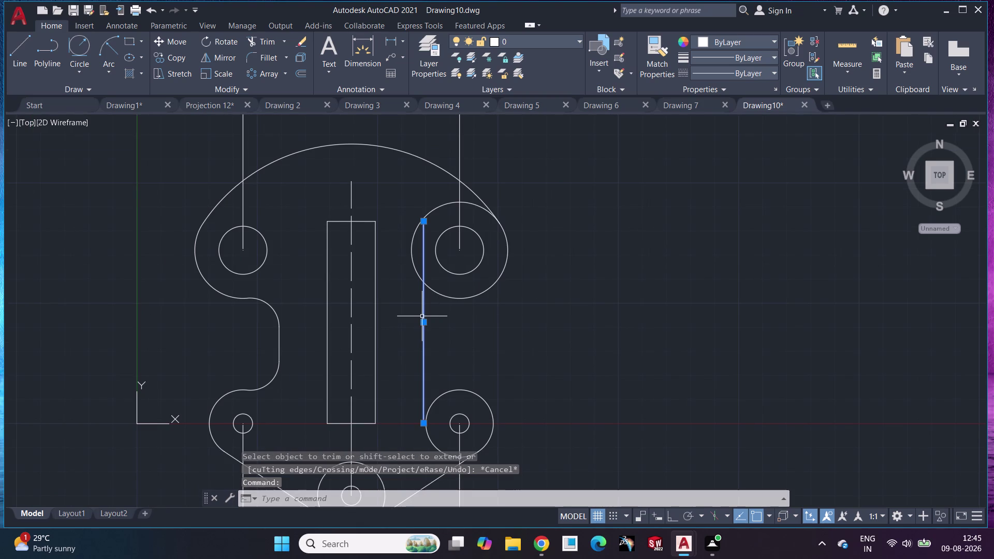
key(Delete)
Select the left S-curve's three arcs and mirror them across the vertical centerline.
middle_drag(445, 327, 453, 241)
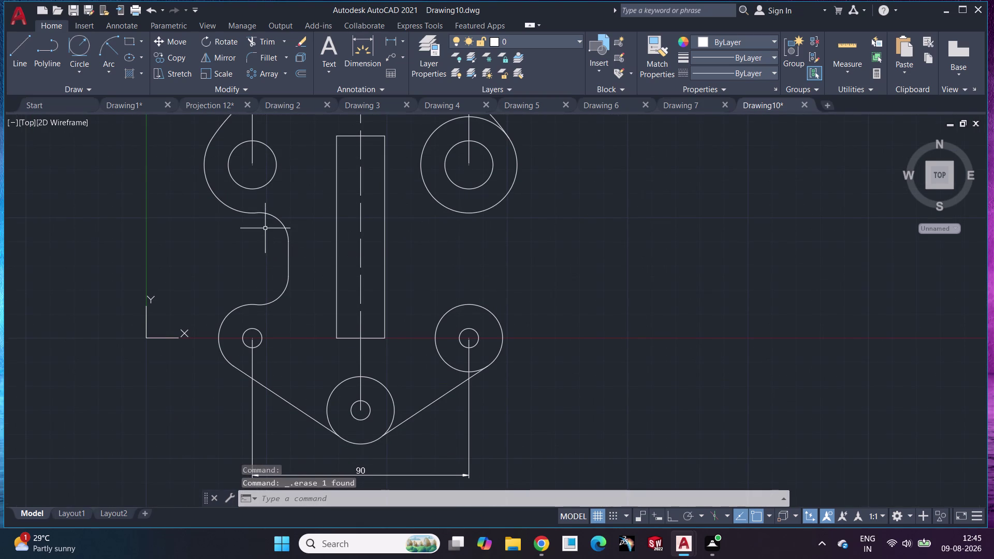
click(274, 214)
click(288, 266)
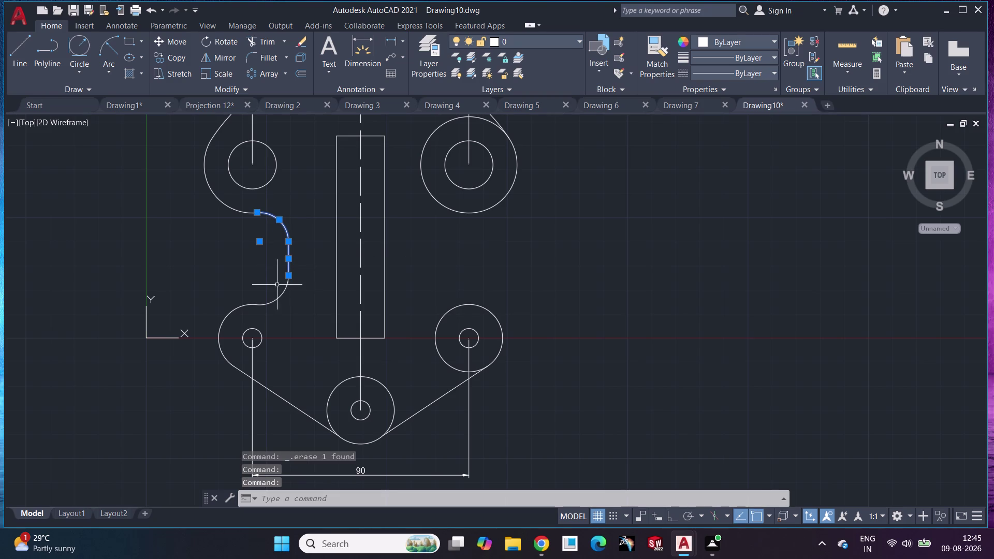
click(276, 299)
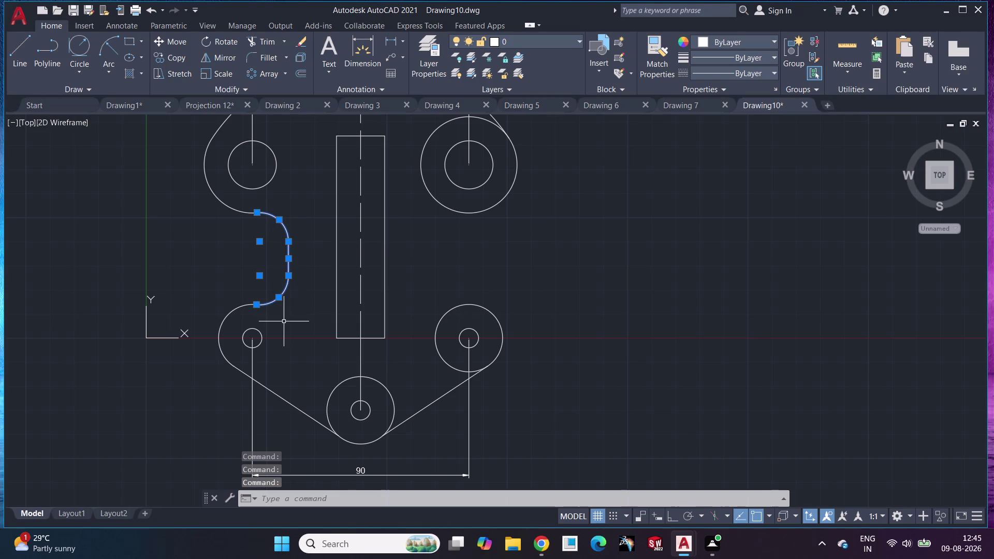
click(218, 59)
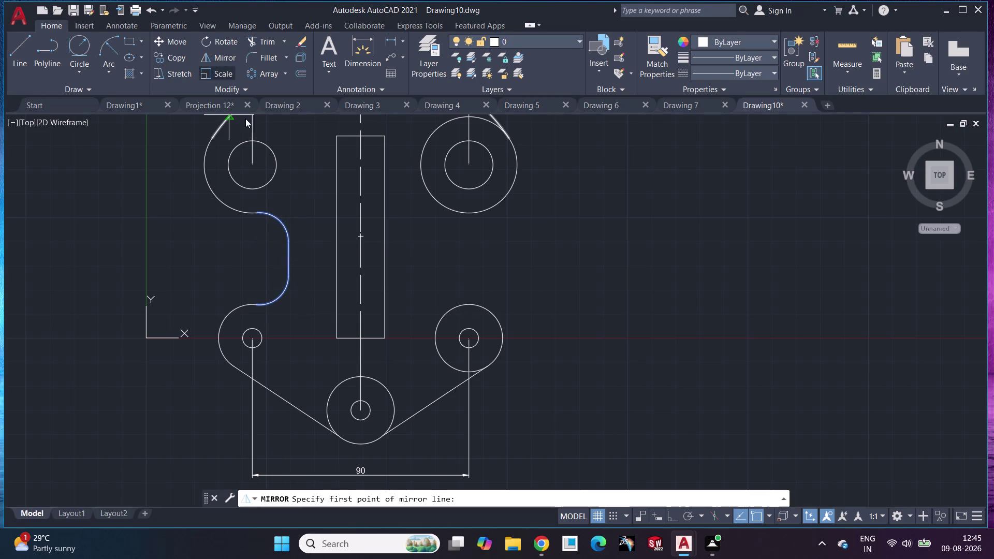
click(361, 337)
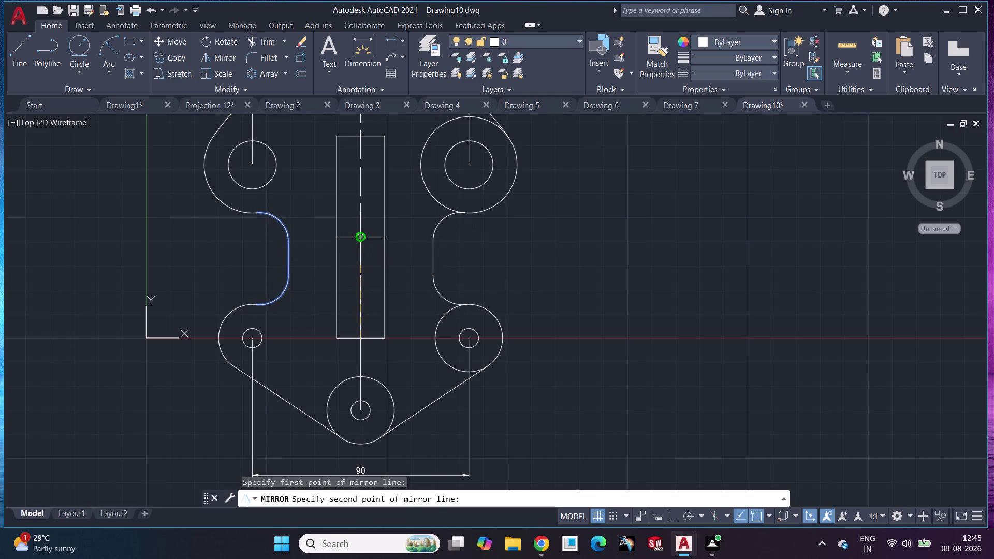
click(361, 239)
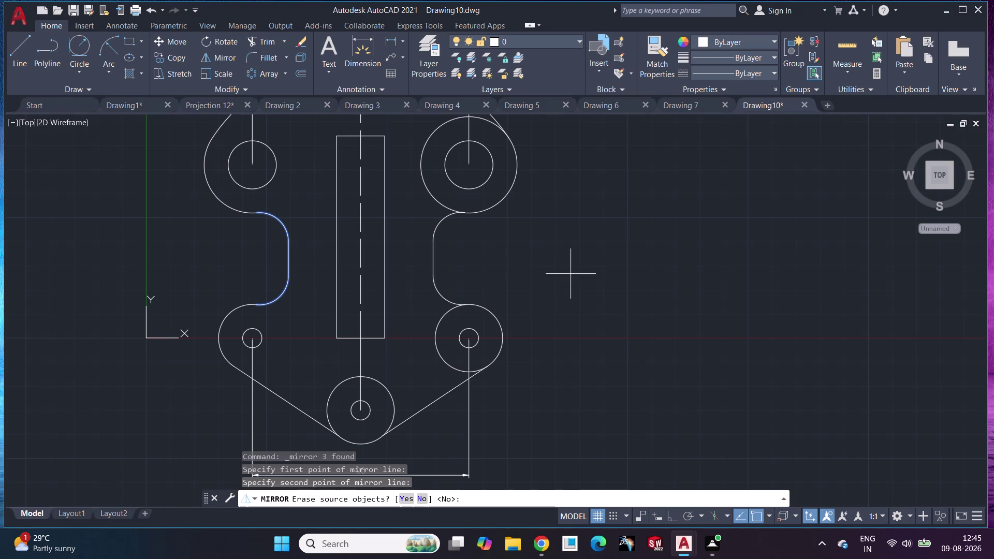
click(571, 274)
click(276, 43)
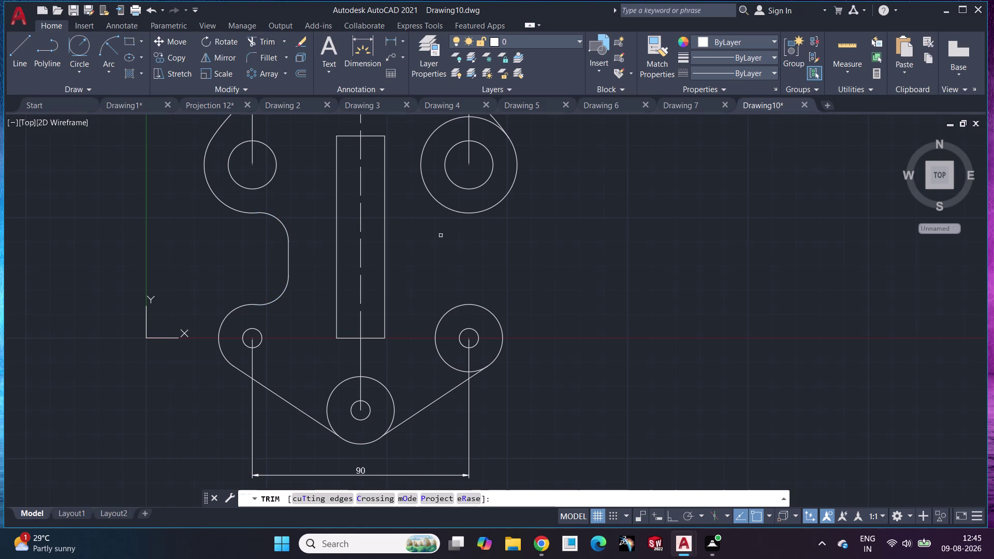
Reselect the left inner curve and mirror it across the centerline, keeping the original.
key(Escape)
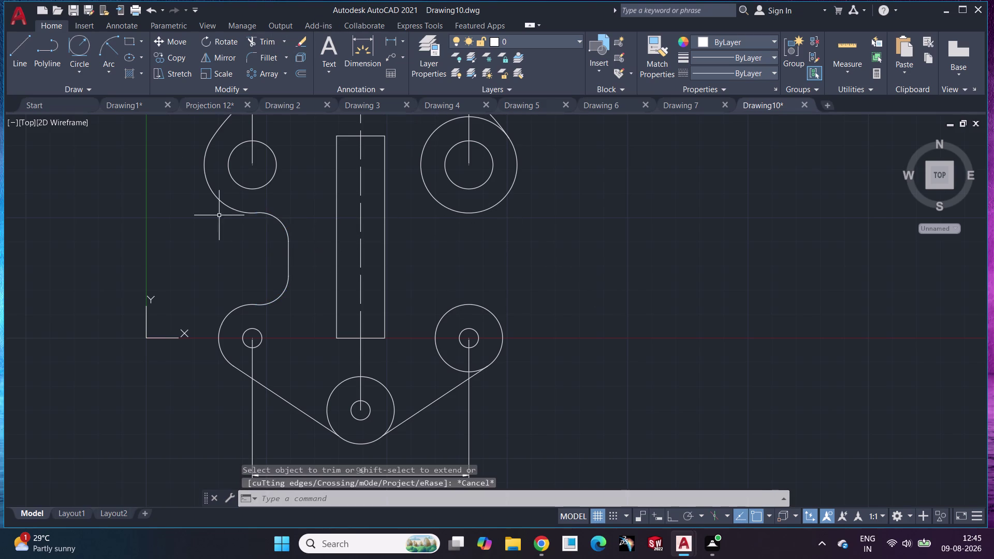
click(432, 196)
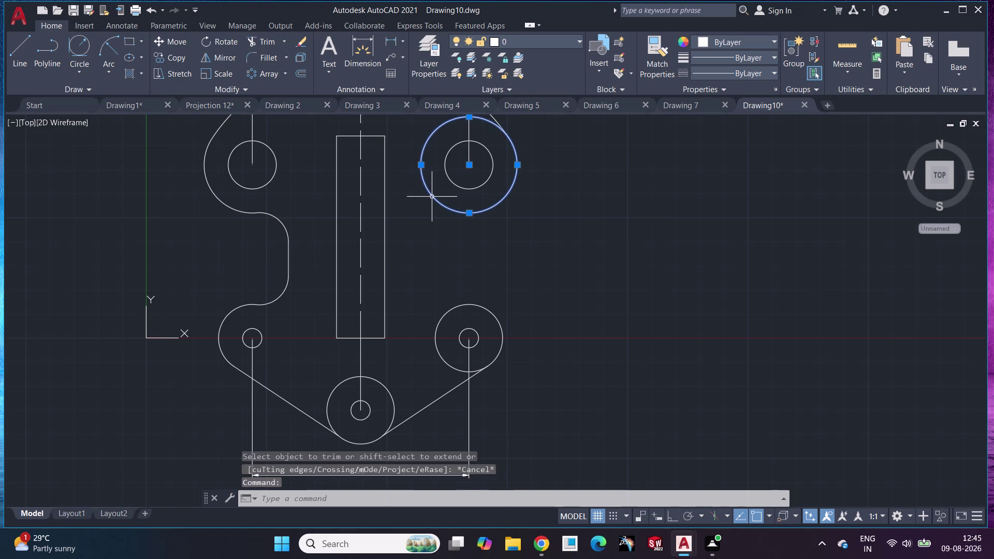
key(Escape)
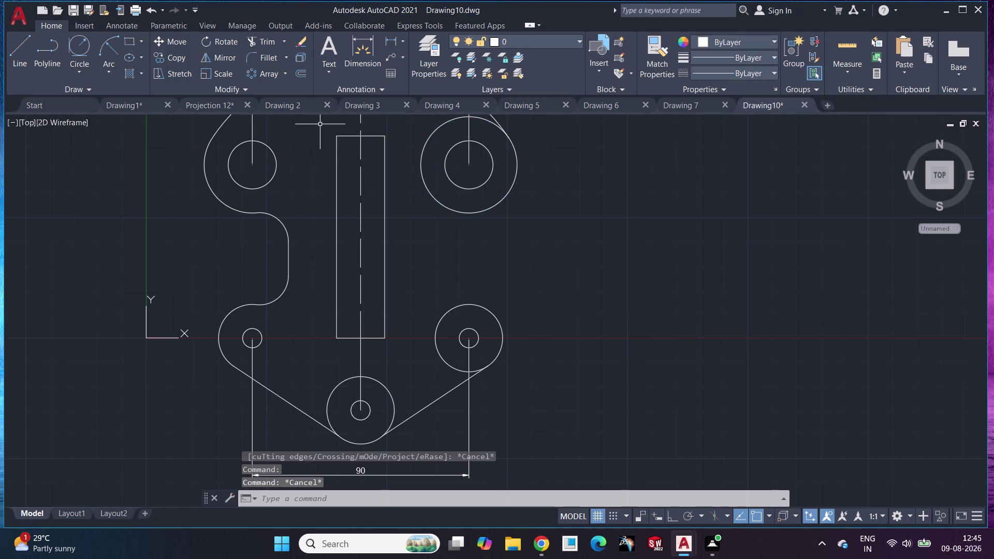
click(278, 220)
click(287, 265)
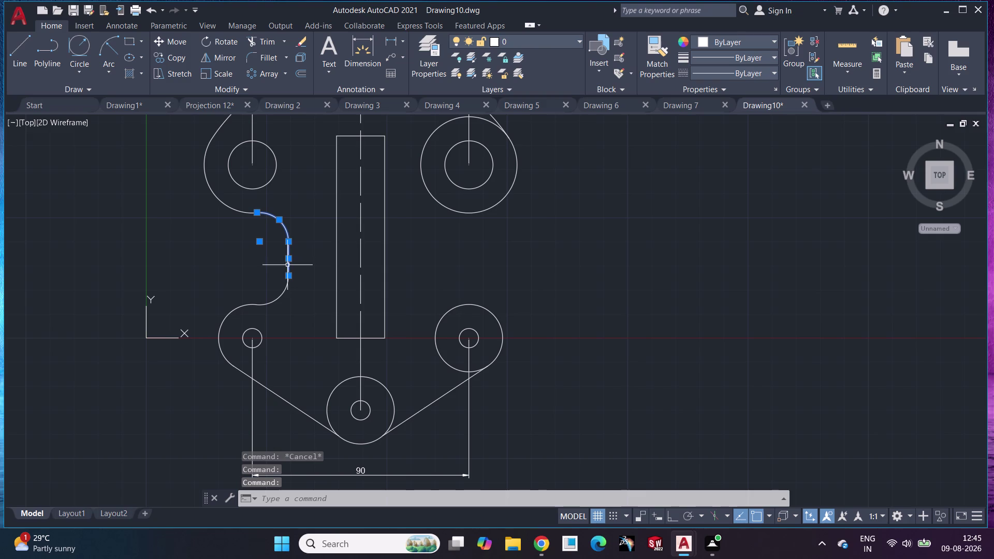
click(280, 296)
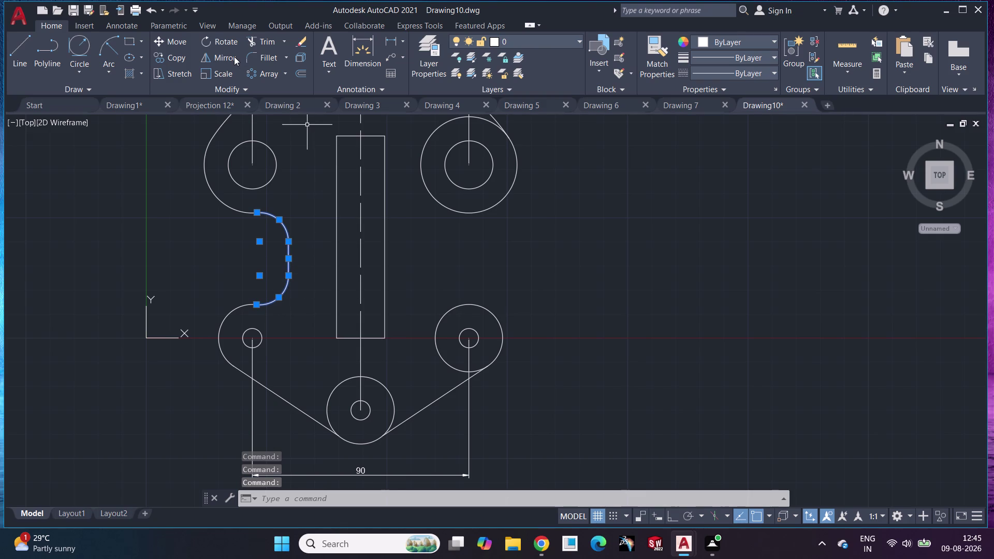
click(234, 56)
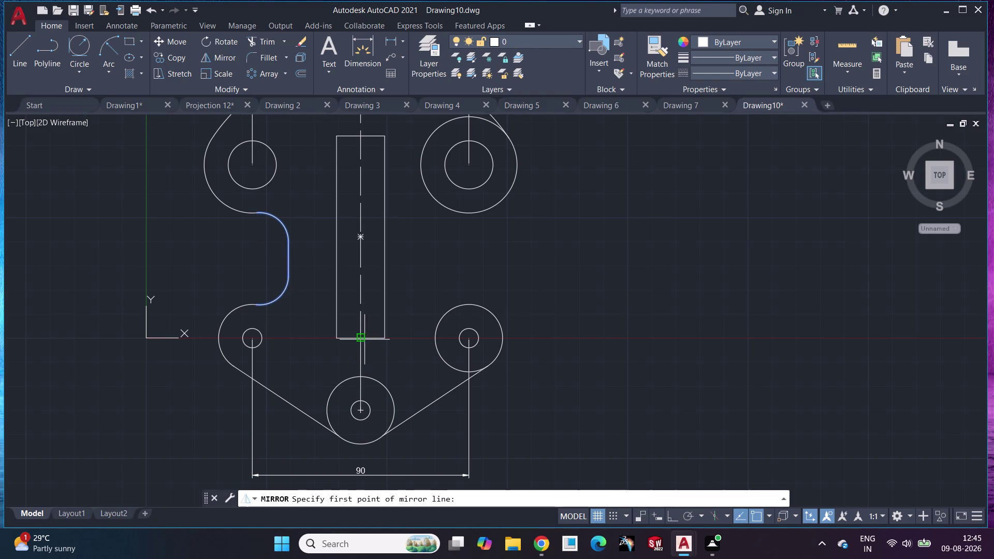
click(364, 339)
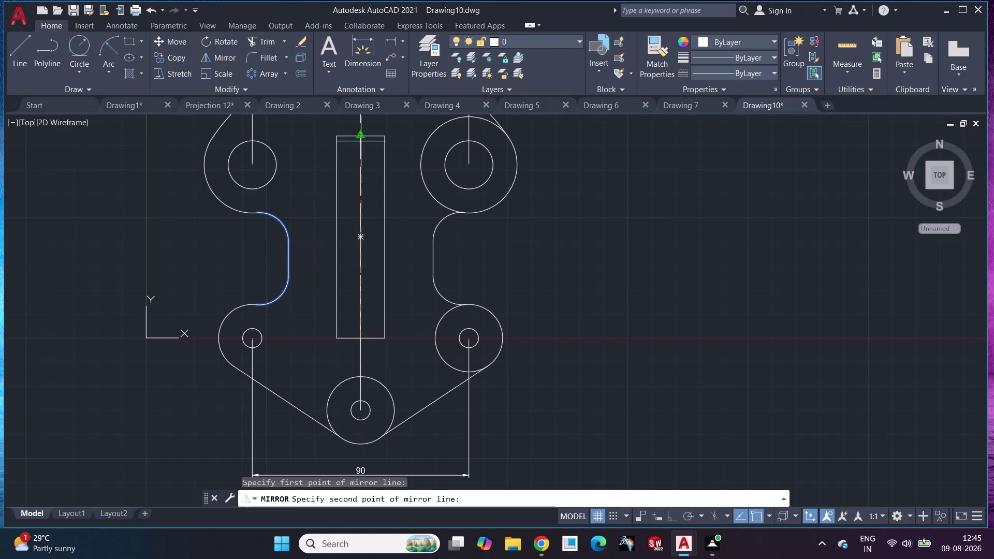
click(361, 138)
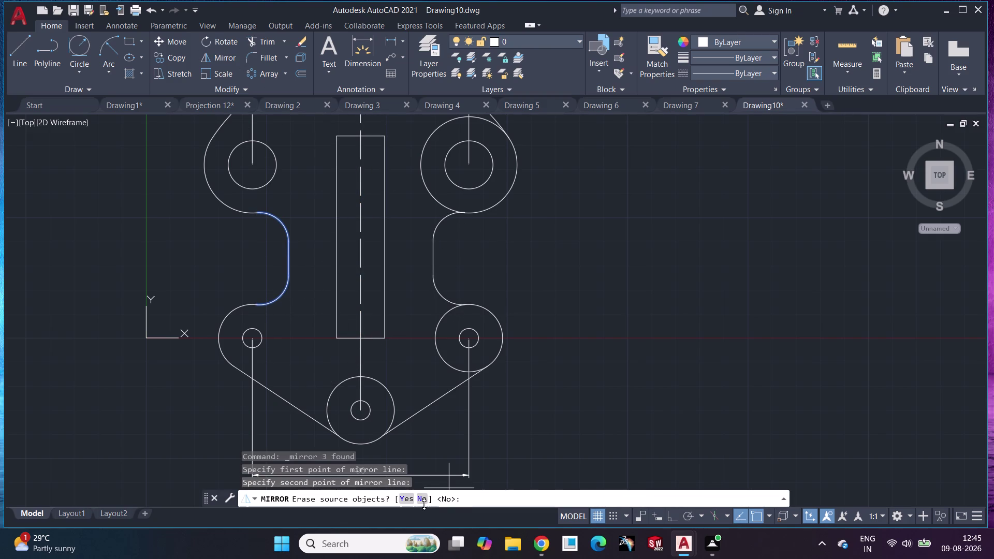
click(424, 504)
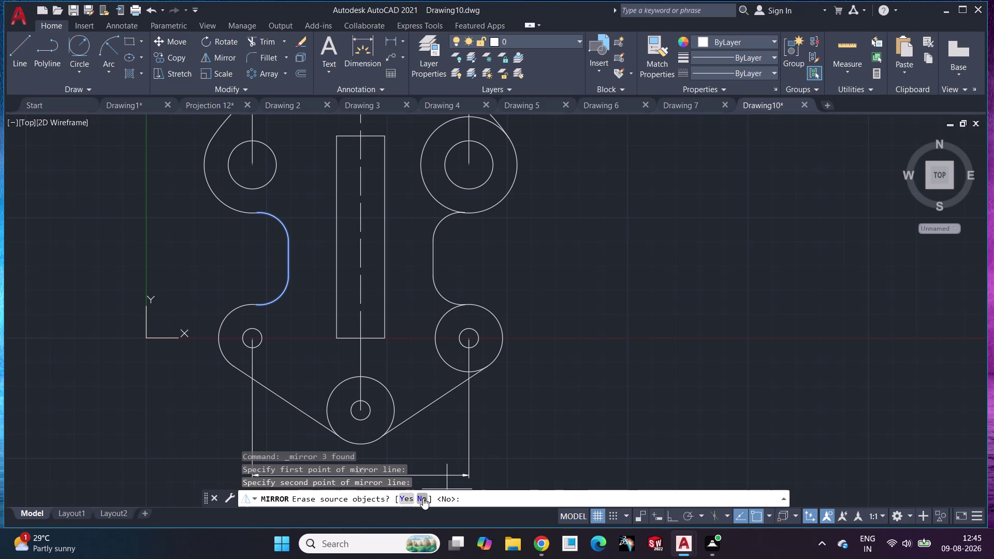
click(423, 498)
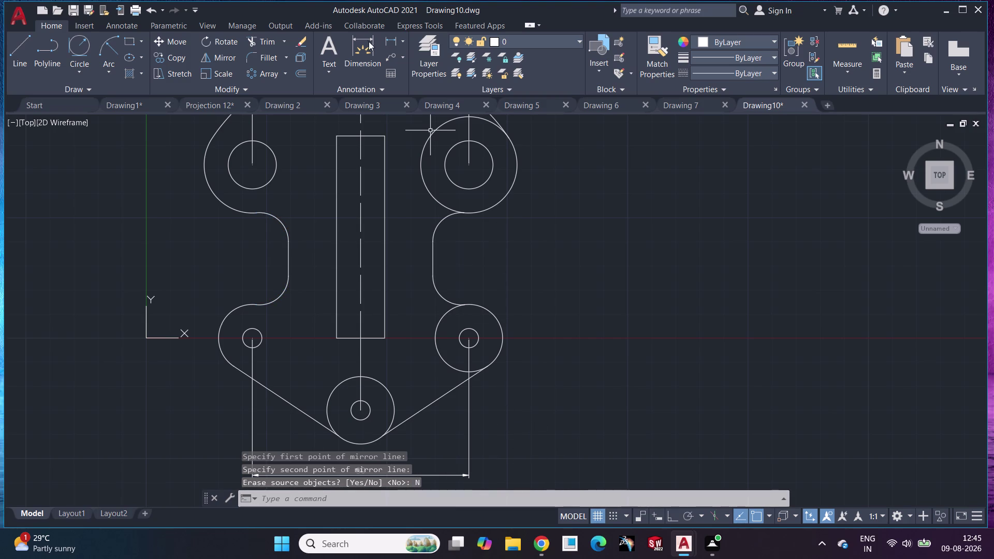
click(267, 38)
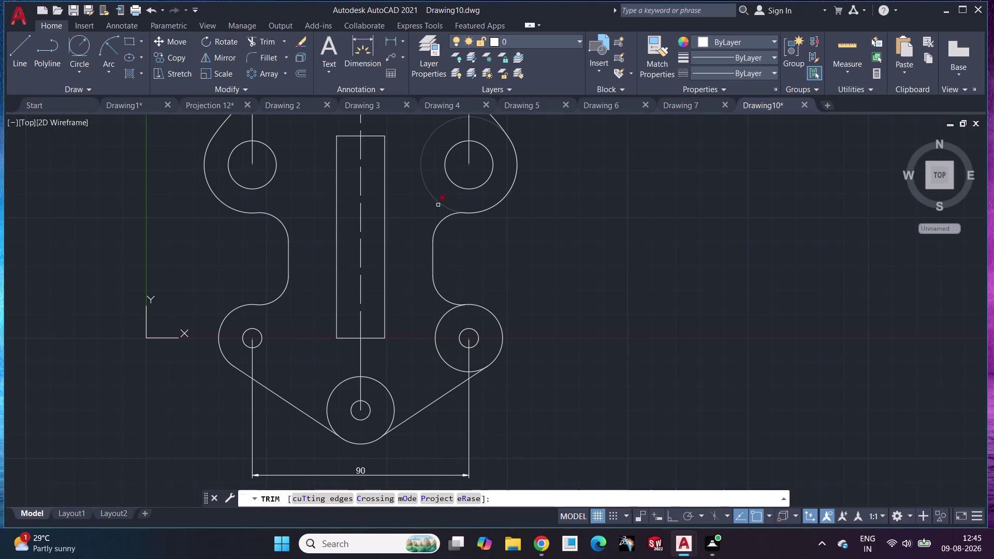
Trim leftover inner arcs of the right boss circles and the bottom outer circle.
click(435, 200)
click(443, 361)
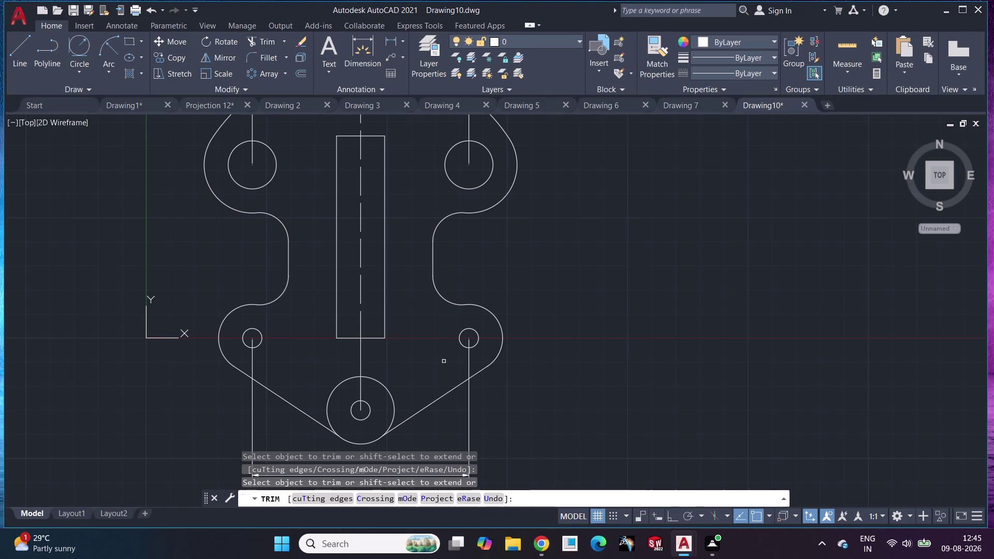
click(393, 410)
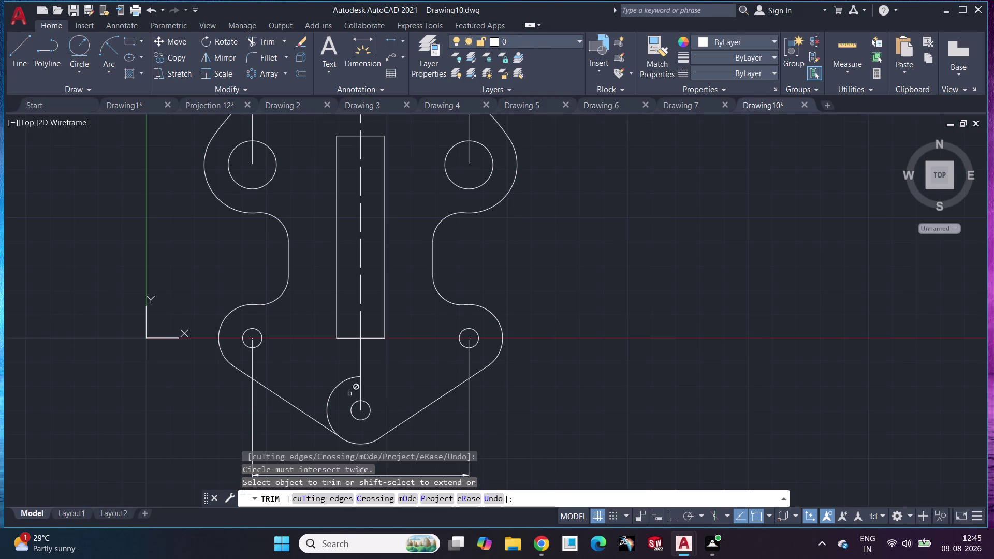
click(341, 384)
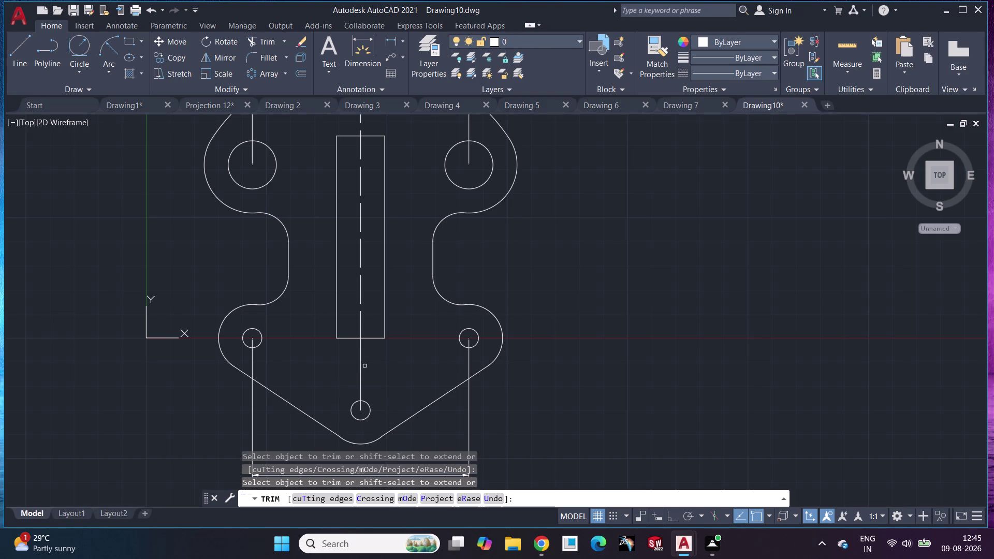
click(362, 362)
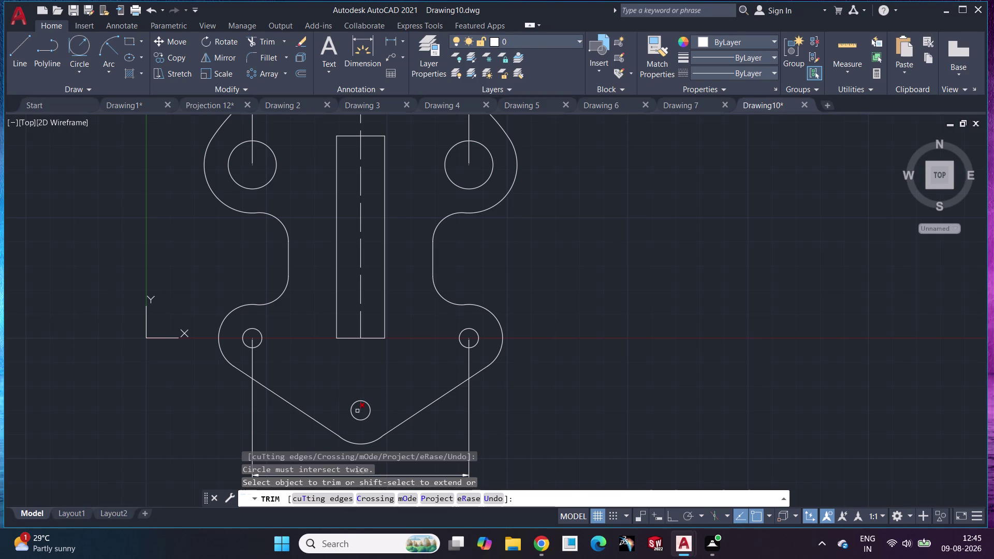
click(359, 412)
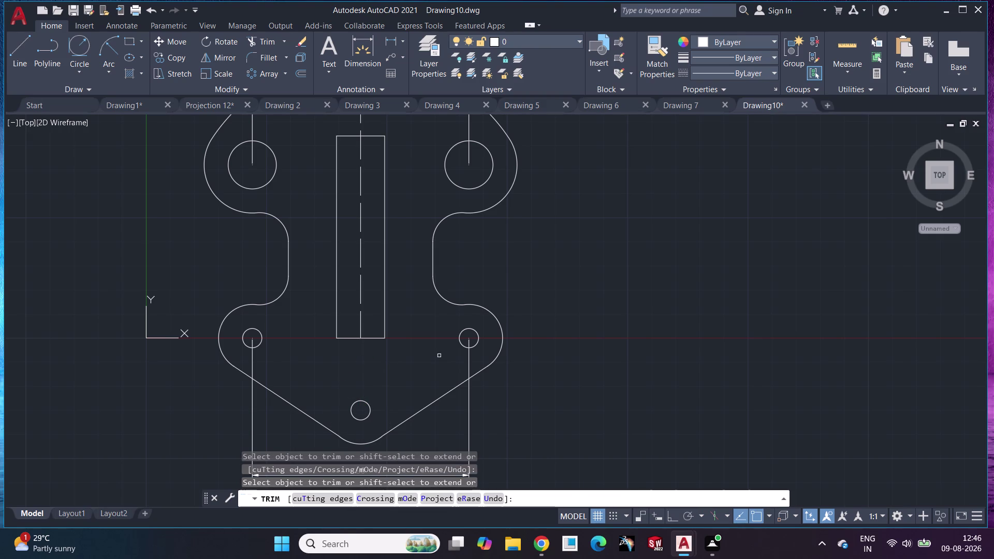
key(Escape)
scroll(down, 3)
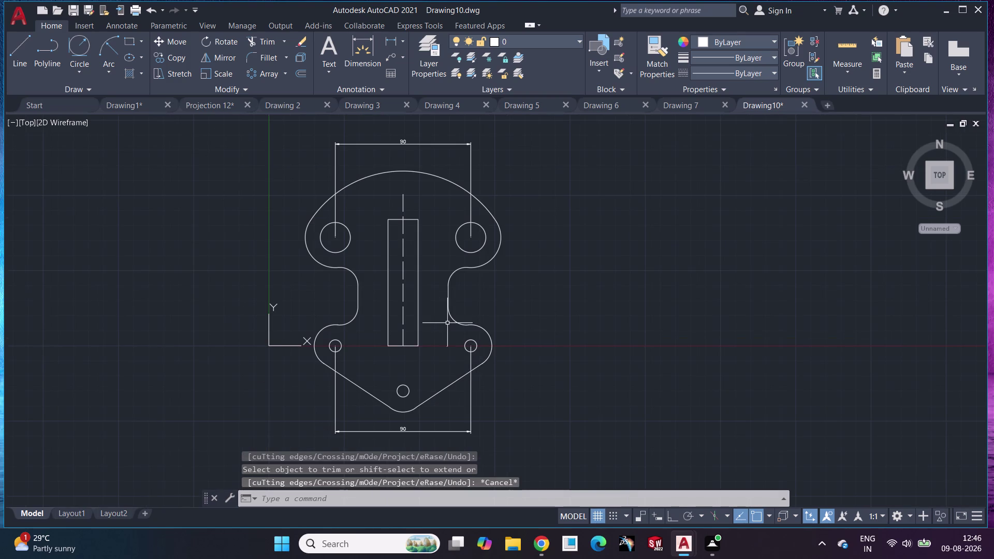
scroll(up, 3)
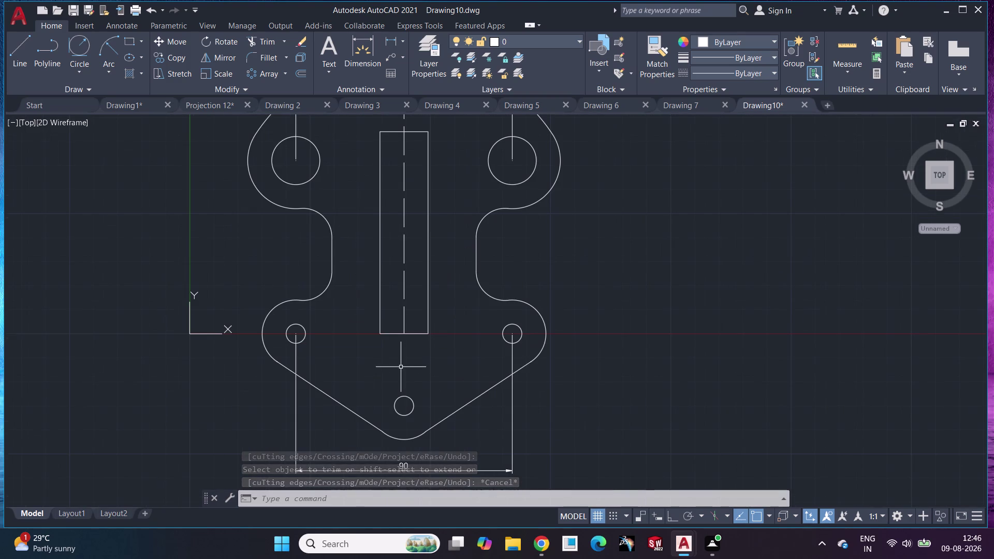
Dimension the upper-left hole Ø20, right arc R20, and the keyway's 20 width and 84 height.
click(364, 42)
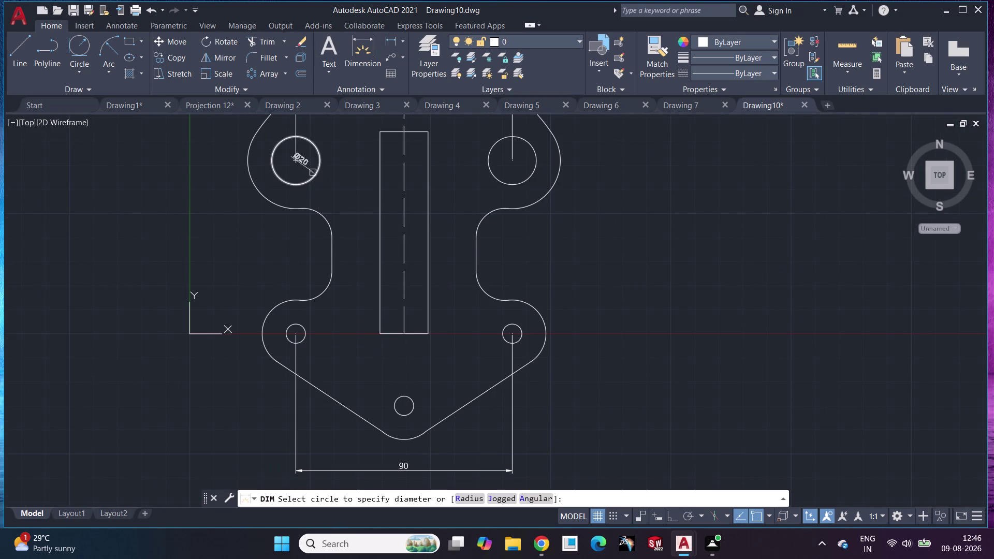
click(313, 173)
click(192, 238)
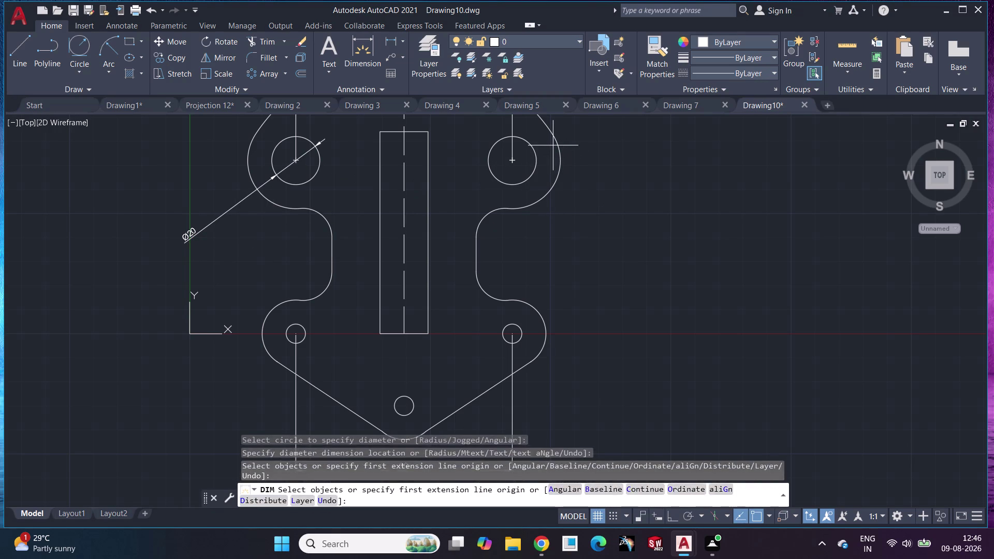
key(space)
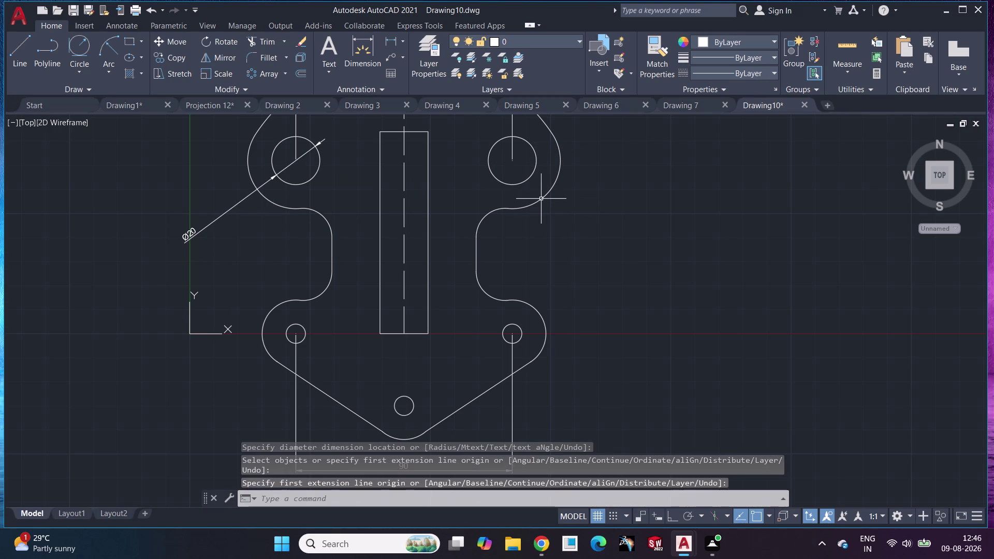
key(space)
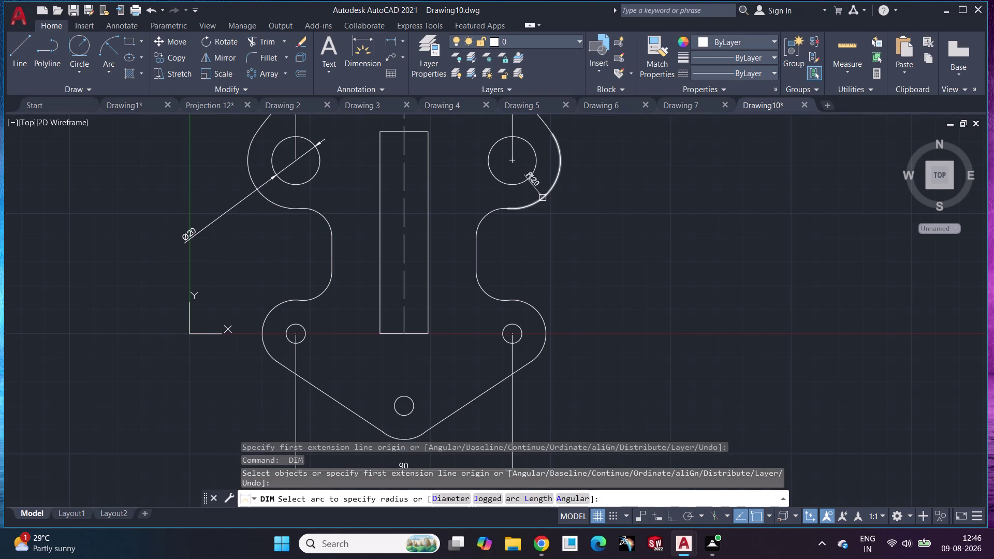
click(543, 198)
click(623, 267)
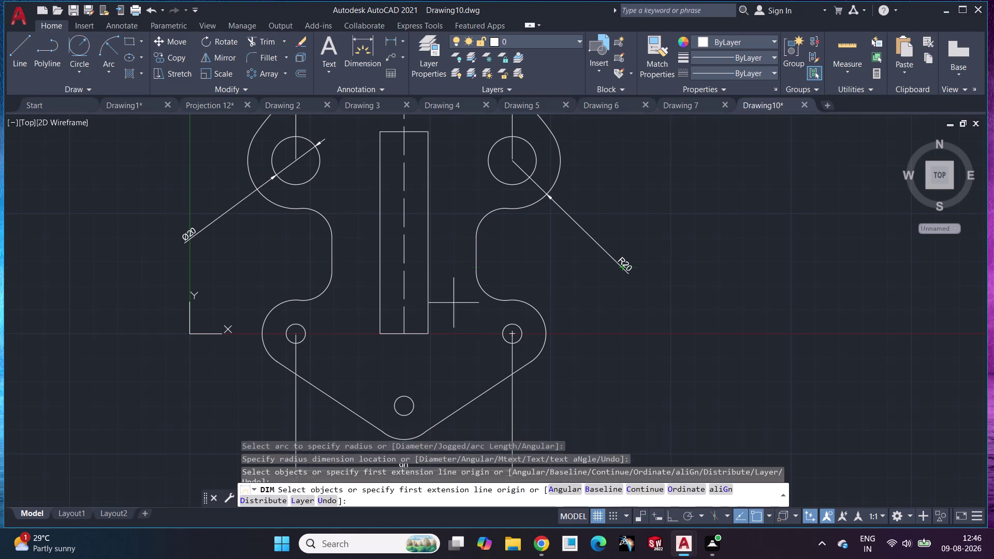
click(416, 334)
click(420, 362)
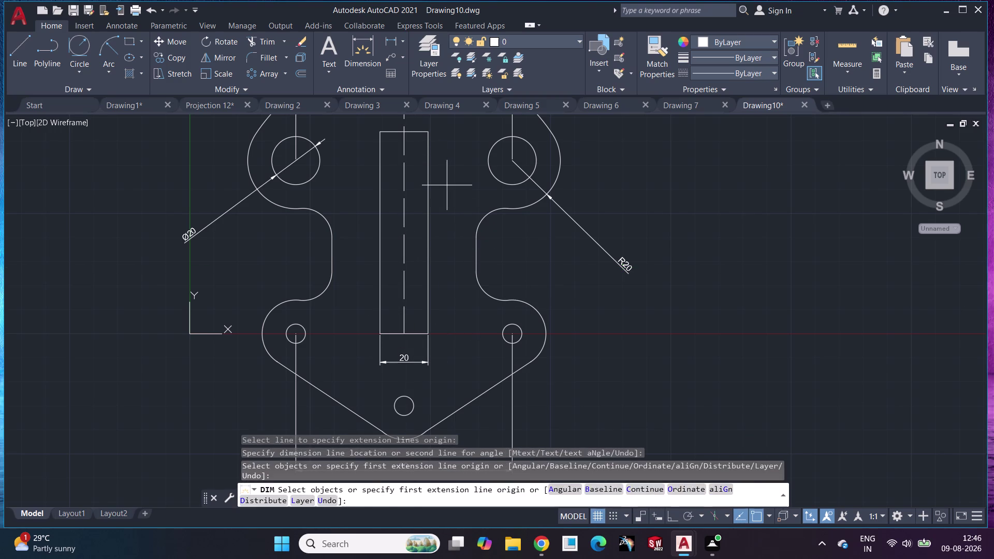
click(431, 174)
click(462, 177)
Add radius dimensions to the large top arc, the right inner arc (R12) and the lower-right boss (R14).
middle_drag(458, 174, 401, 335)
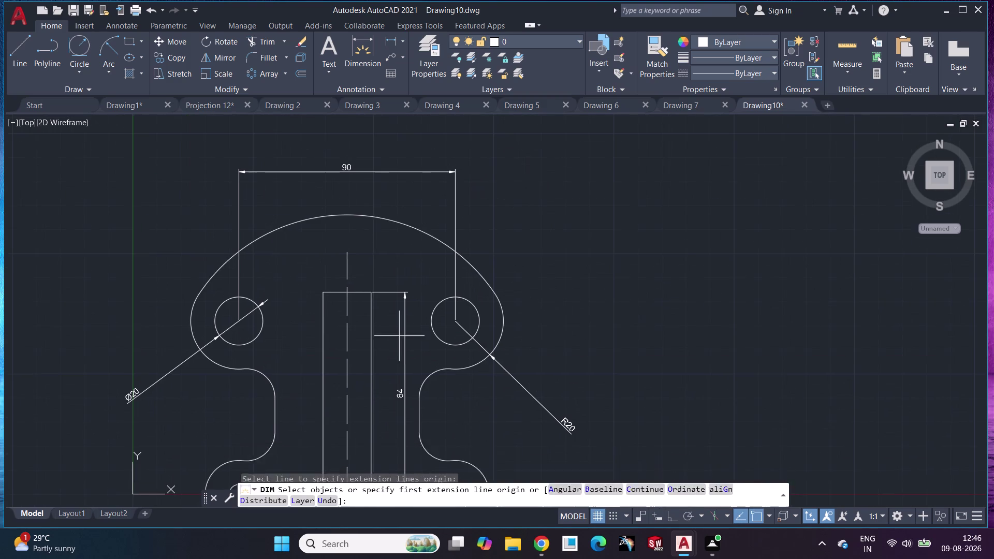
click(380, 220)
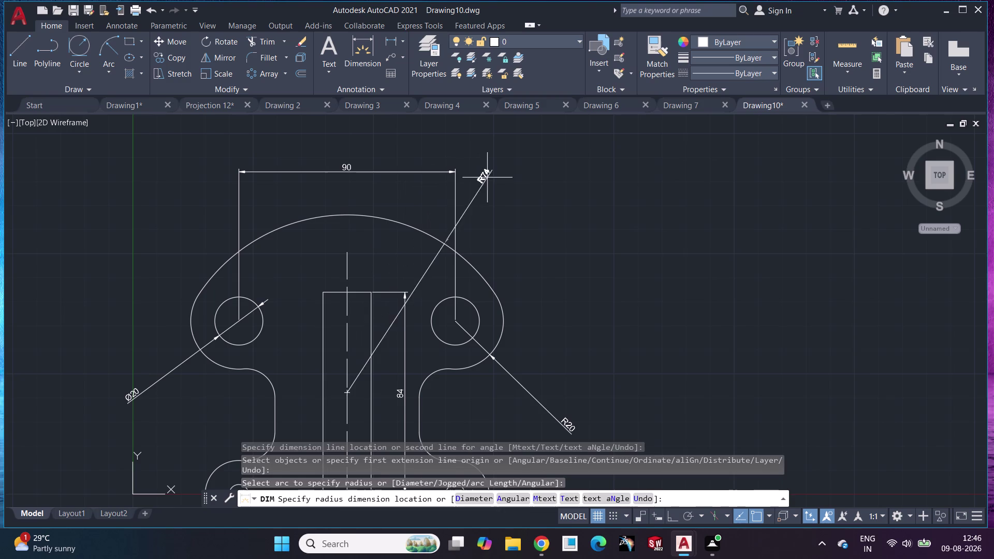
click(530, 168)
middle_drag(407, 242, 410, 90)
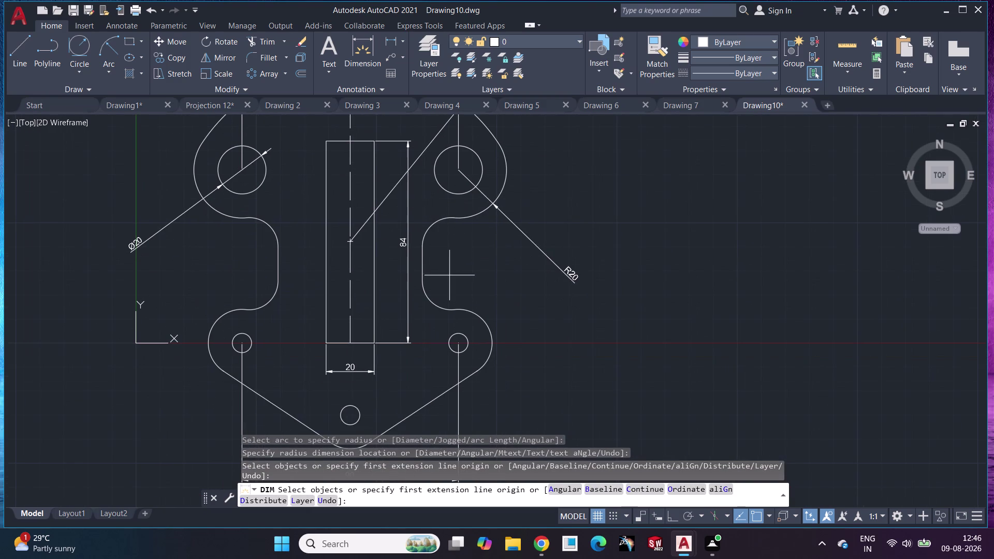
click(441, 219)
click(541, 295)
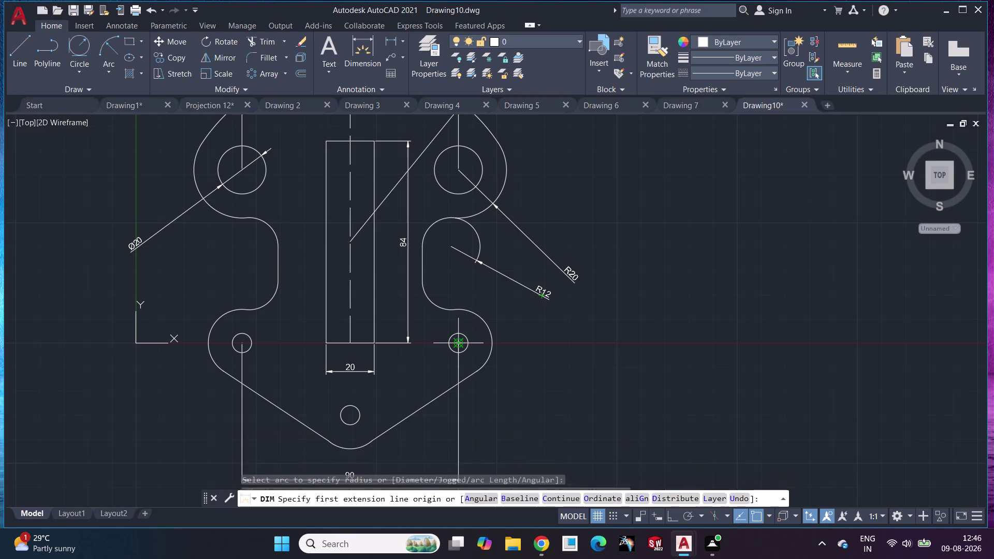
click(484, 319)
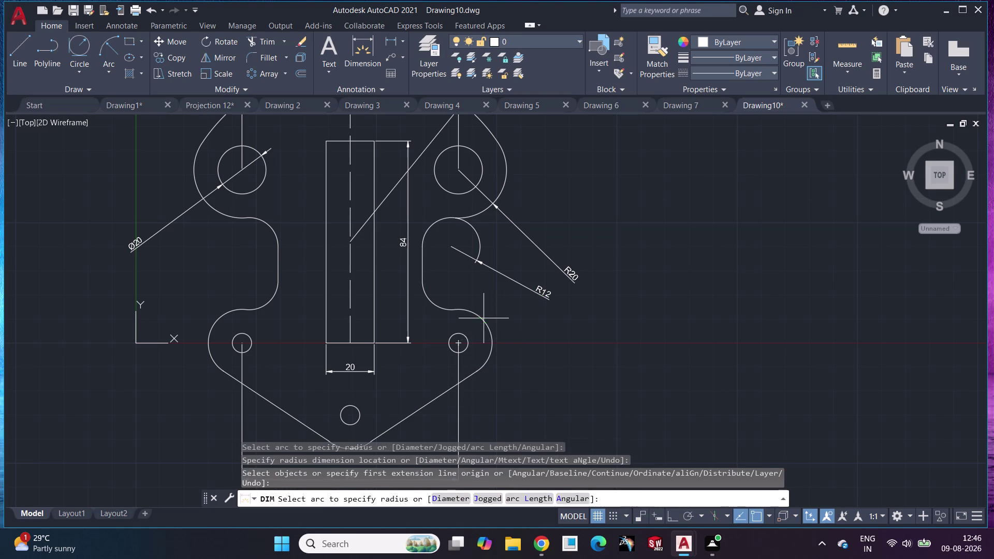
click(663, 345)
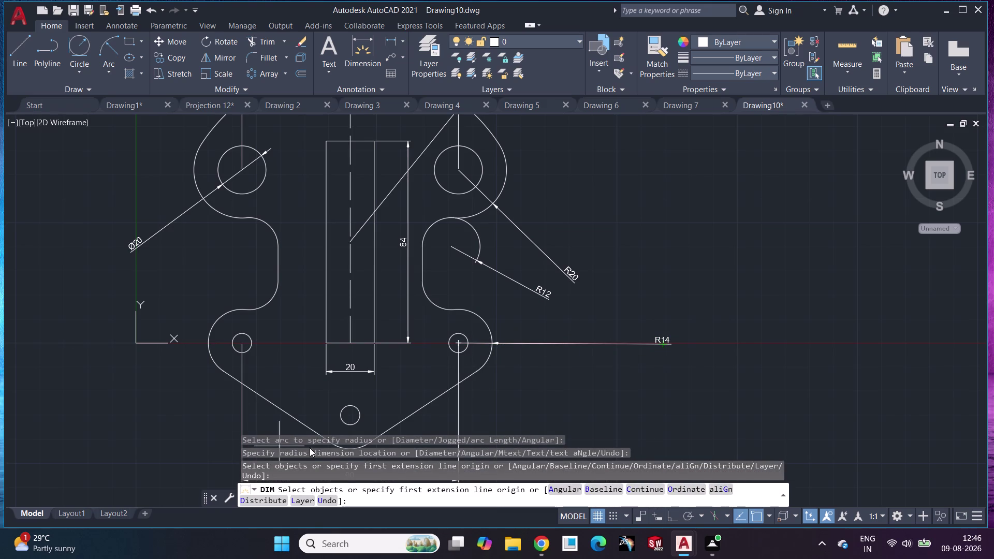
Dimension the small bottom hole as Ø8, placed to its right.
scroll(up, 3)
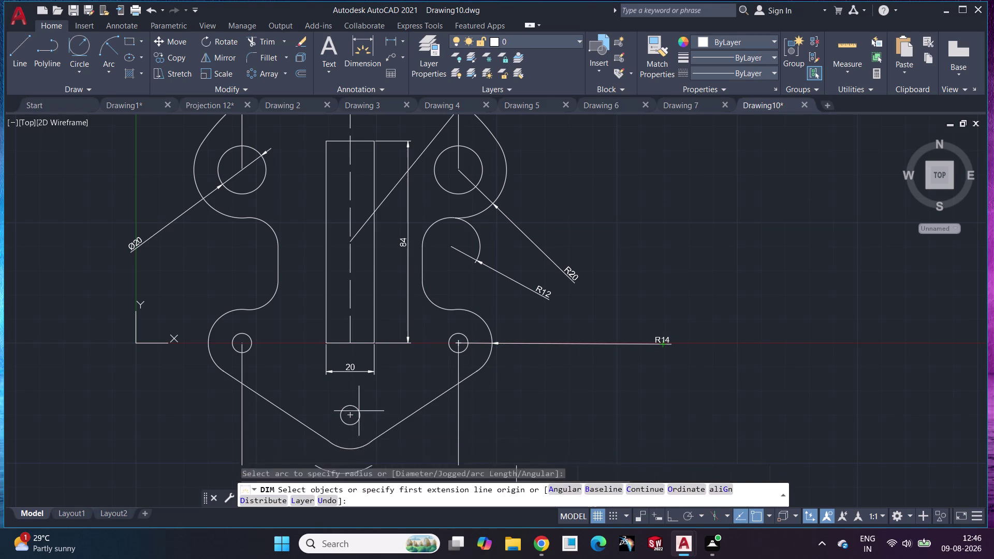
scroll(up, 3)
click(353, 414)
click(575, 425)
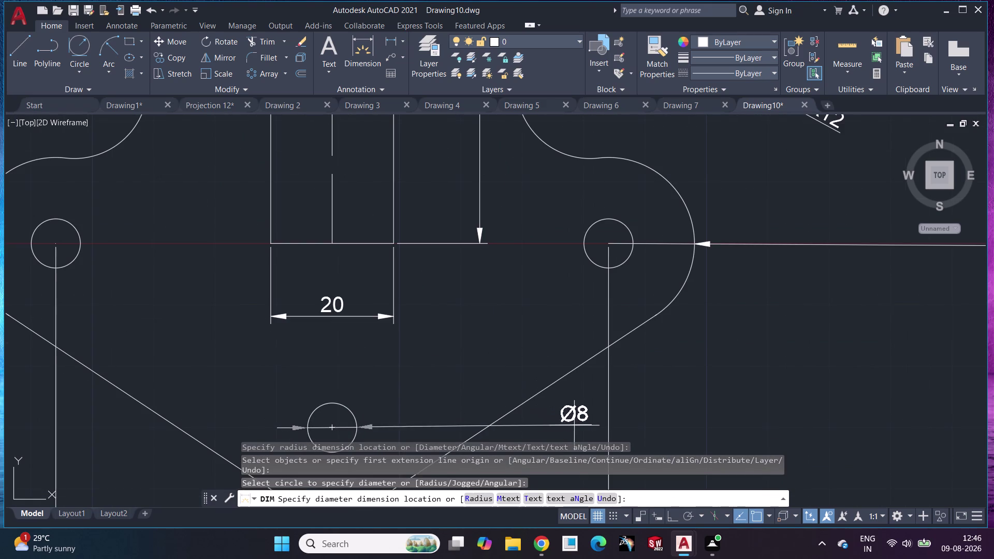
scroll(down, 3)
middle_drag(793, 373, 681, 279)
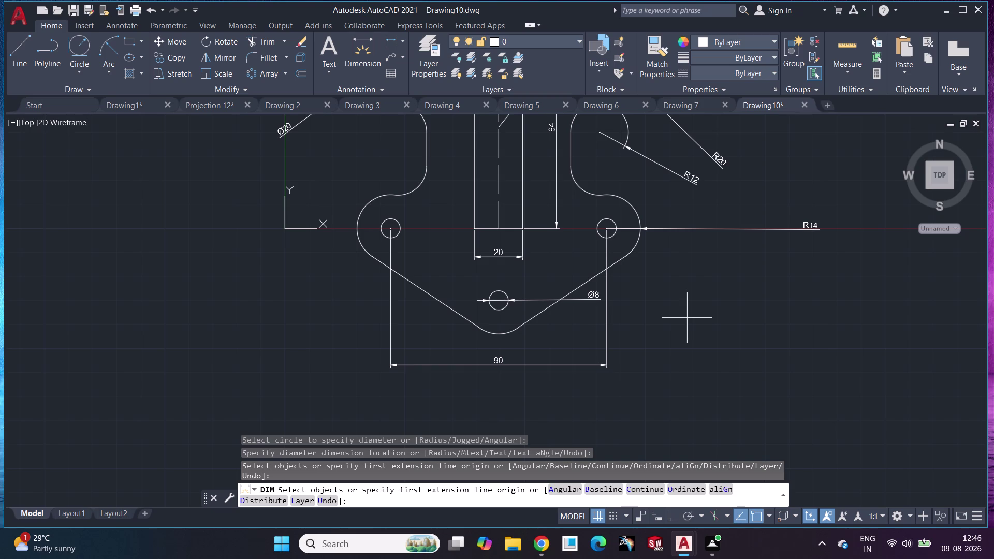
middle_drag(694, 322, 721, 399)
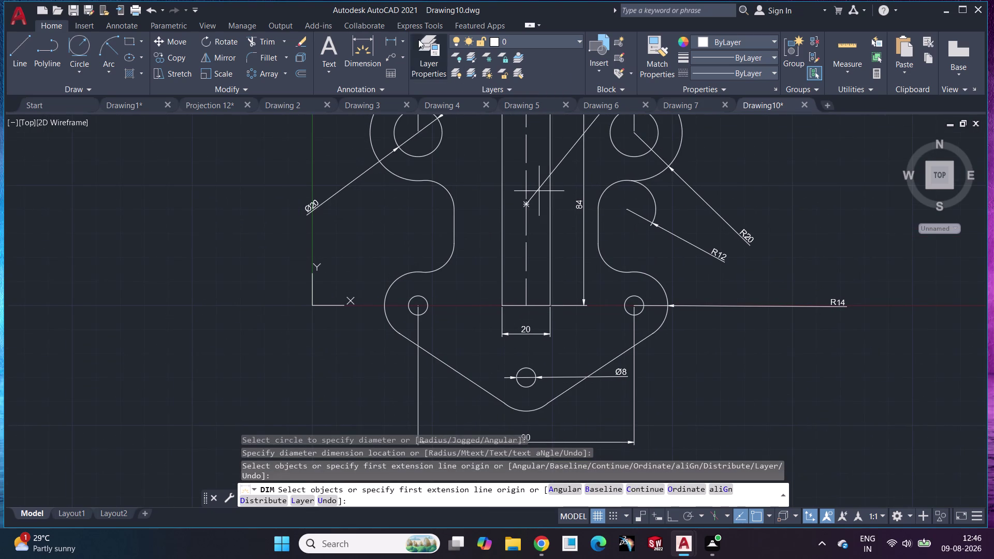
click(392, 40)
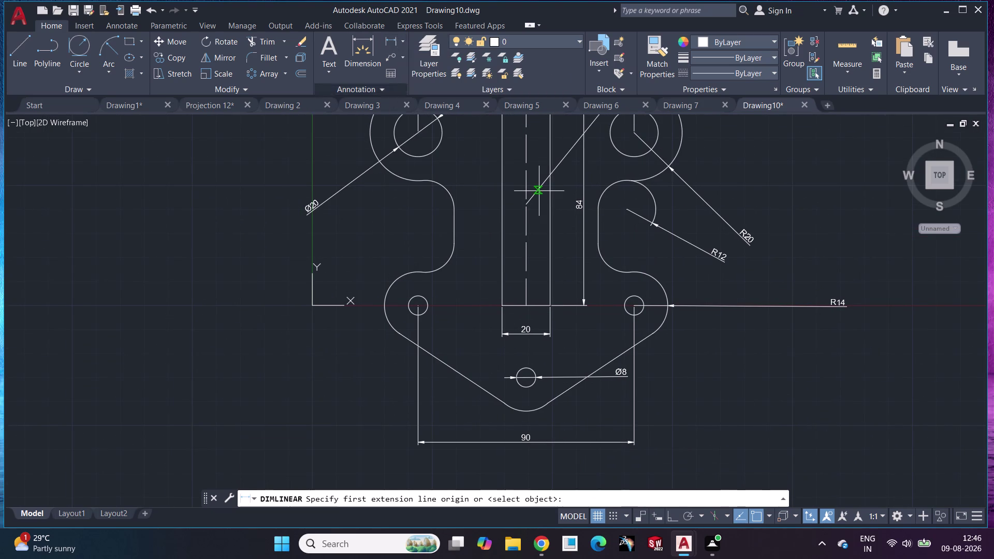
Add the vertical dimensions: 72 between left boss centres, 30 from lower boss to small hole.
click(418, 131)
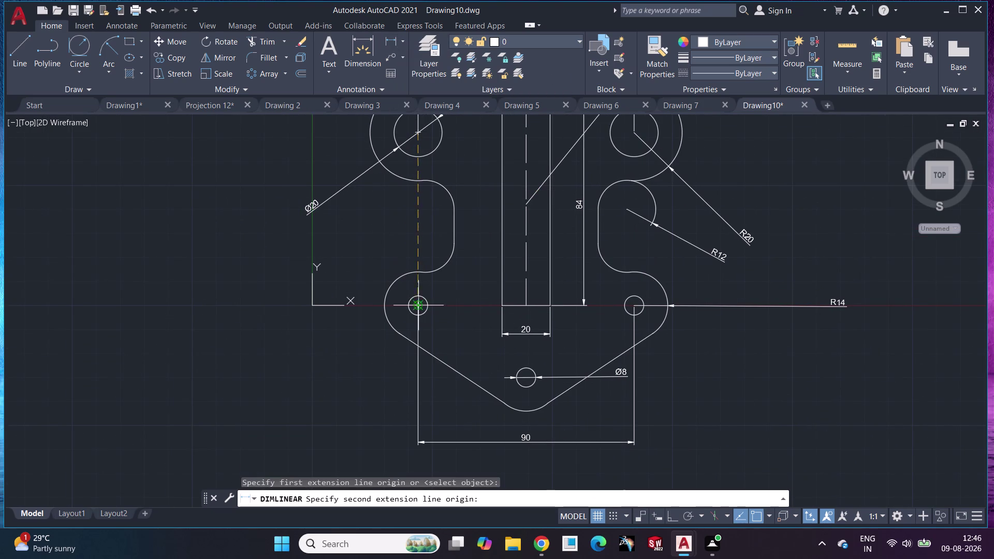
click(419, 306)
click(231, 273)
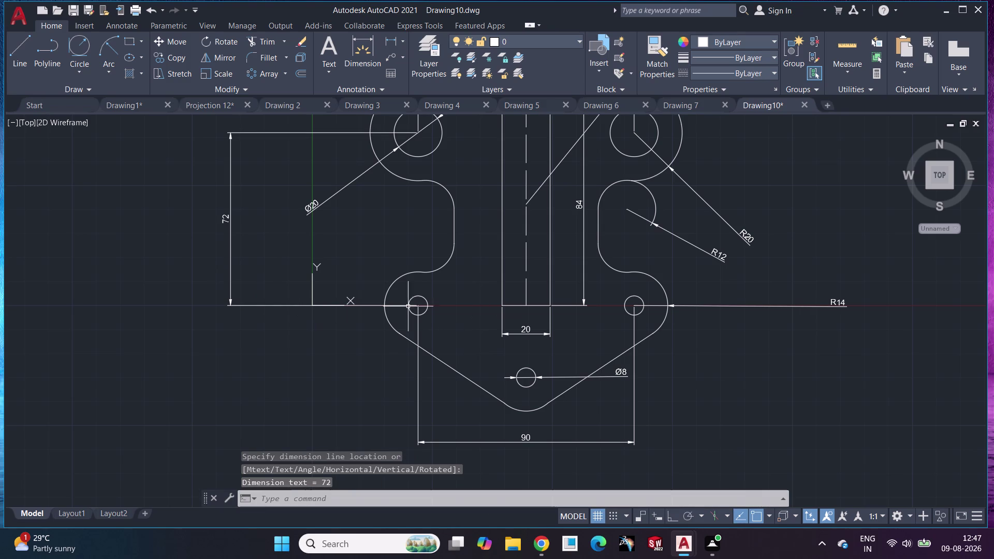
click(385, 39)
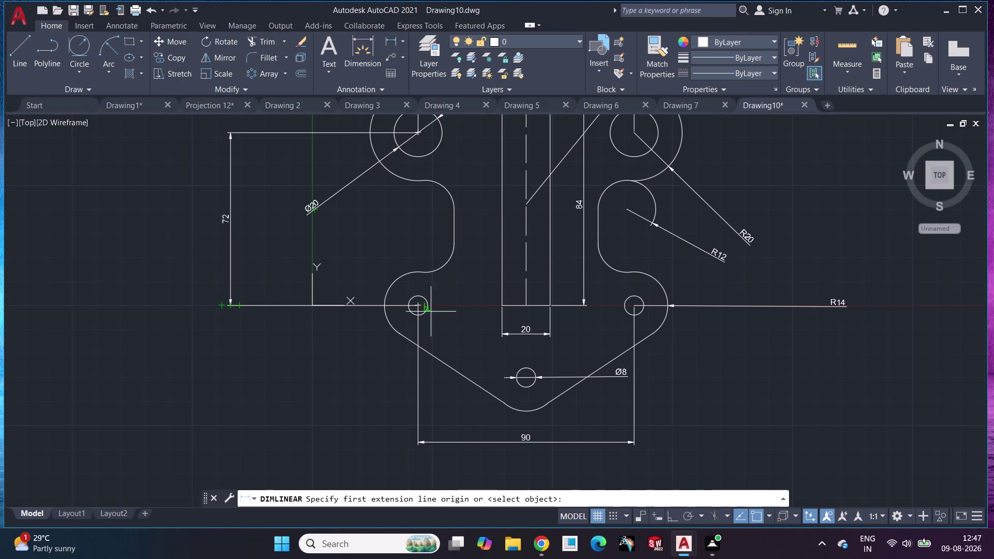
click(415, 305)
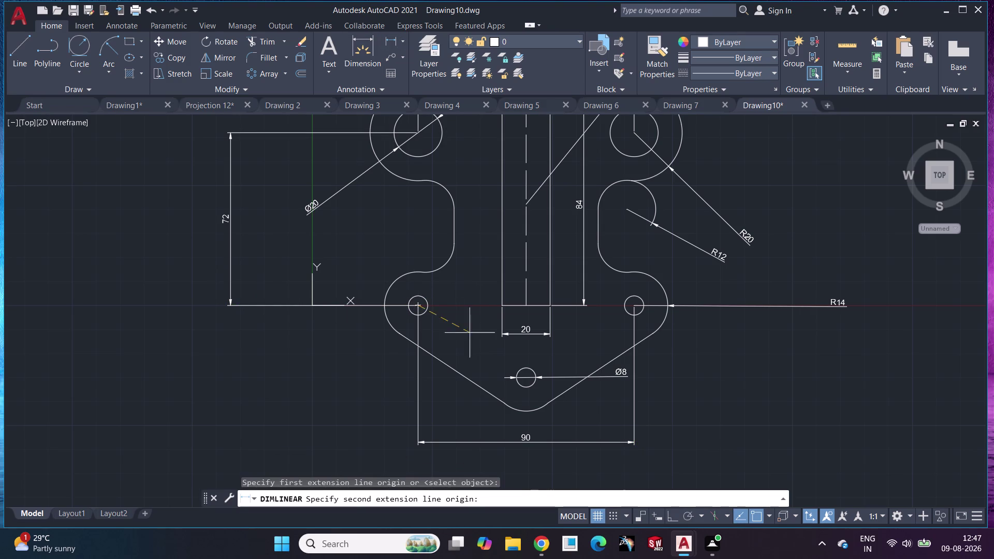
click(528, 377)
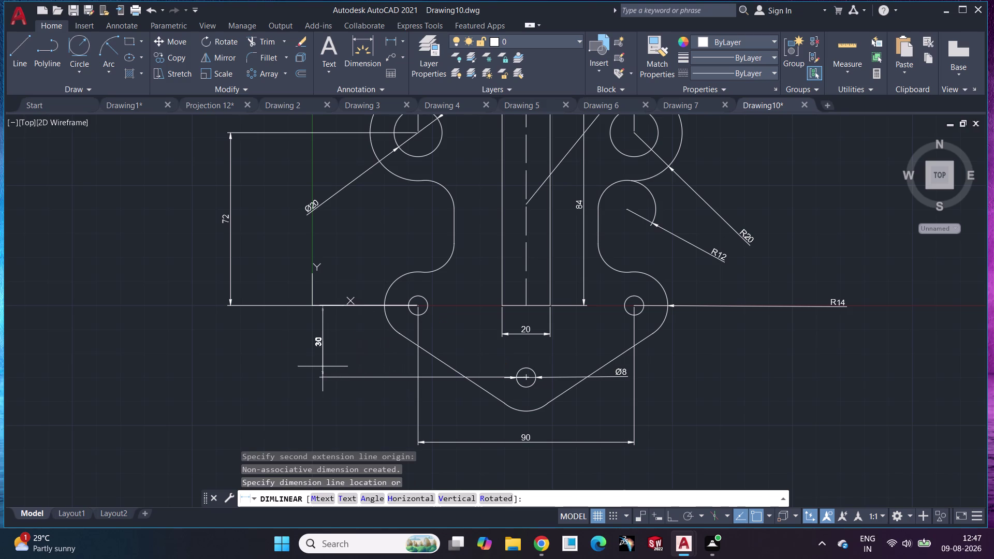
click(245, 337)
click(198, 359)
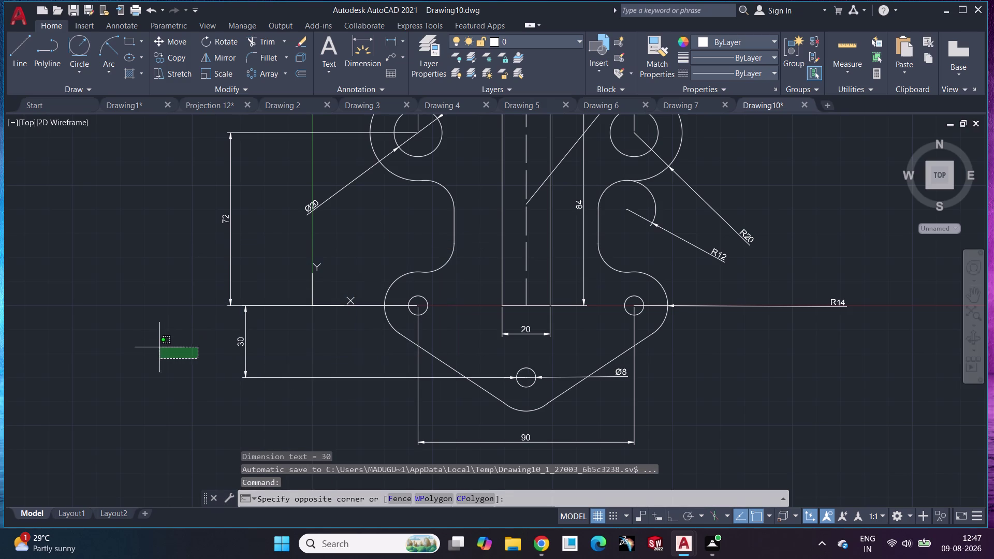
key(Escape)
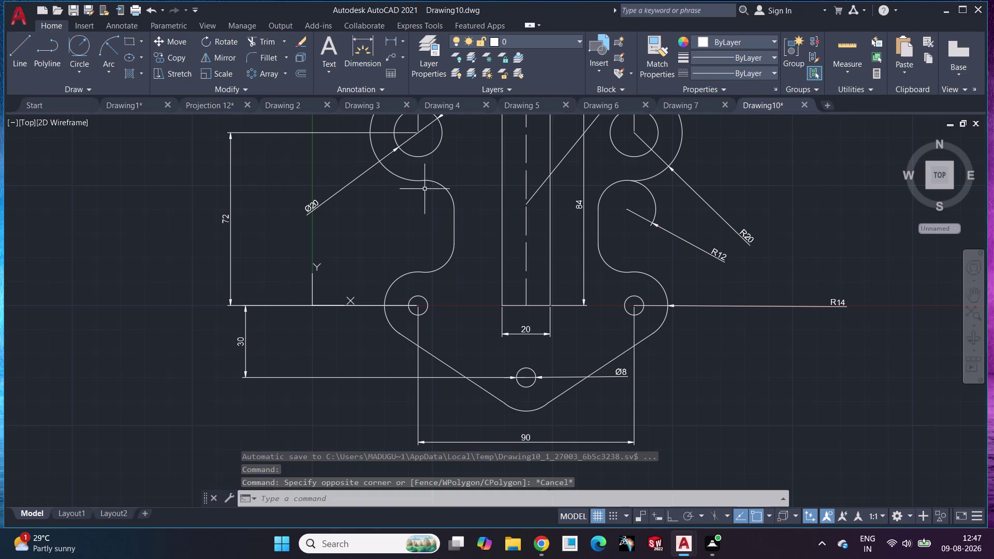
Add the 60 horizontal width dimension below the slot and bring the whole drawing into view.
click(389, 37)
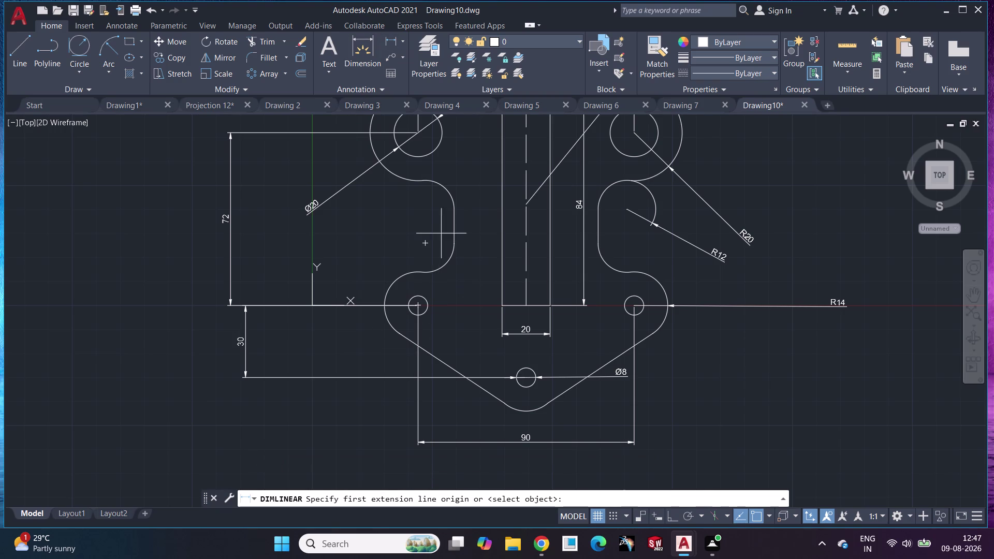
click(454, 227)
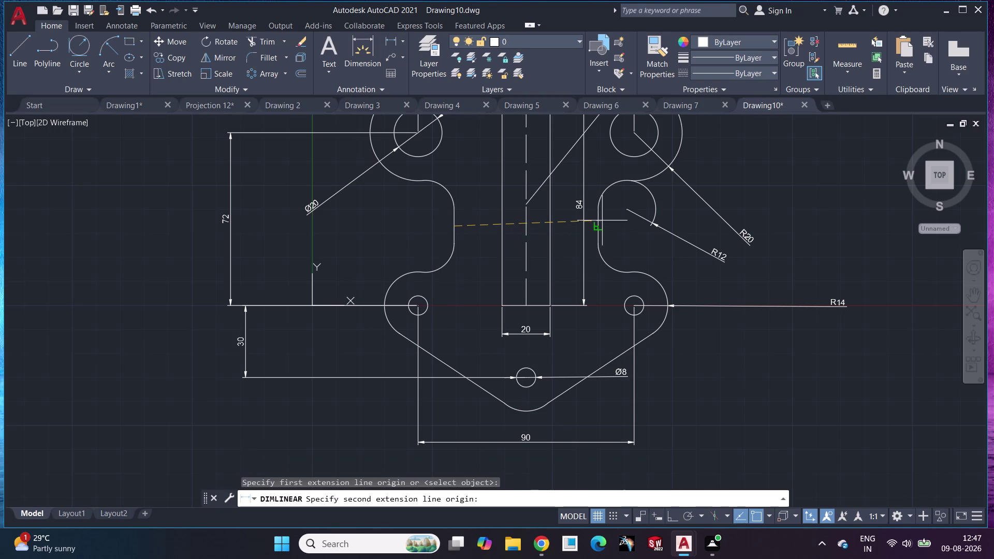
click(598, 226)
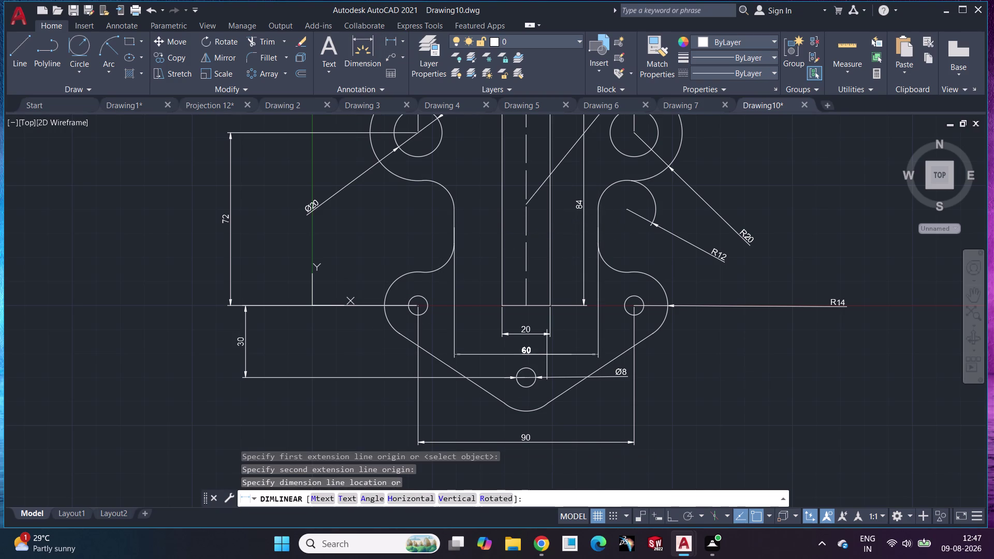
click(547, 355)
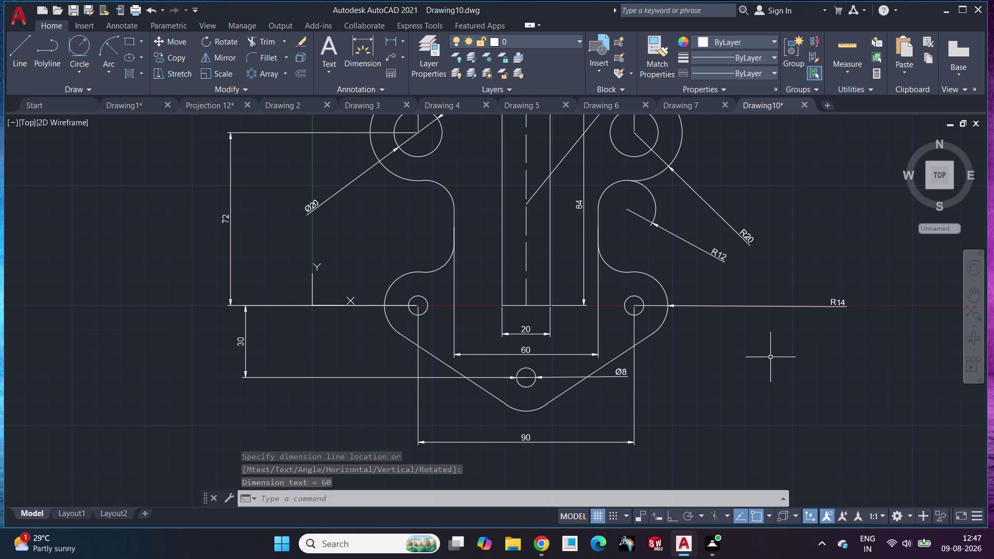
middle_drag(705, 295, 705, 349)
scroll(down, 3)
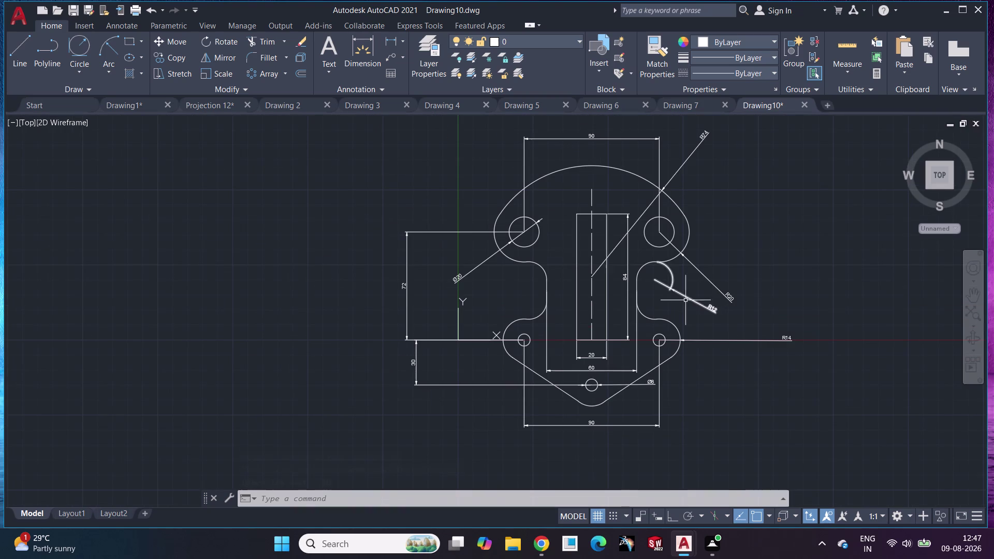
click(142, 75)
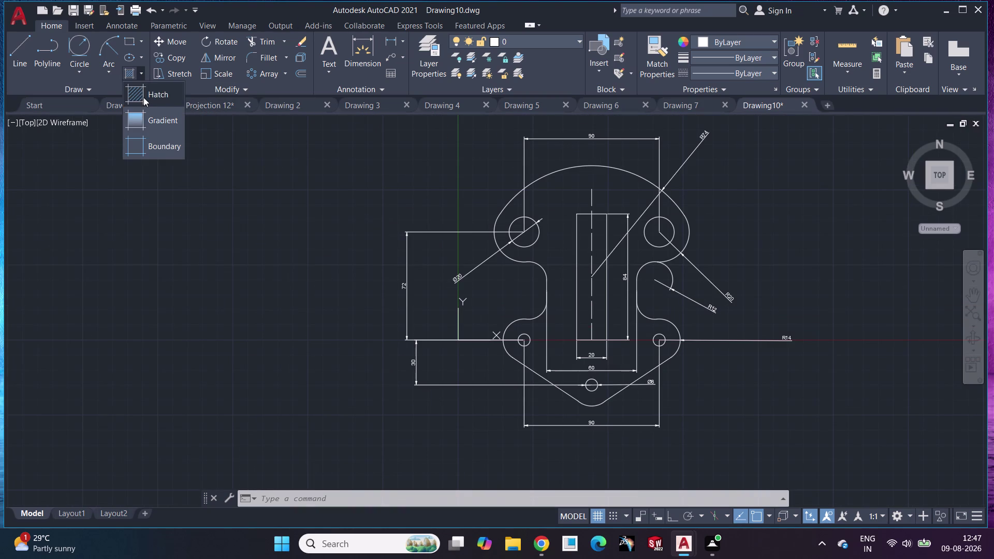
Fill the region inside the lever outline with diagonal hatching.
click(144, 98)
click(226, 53)
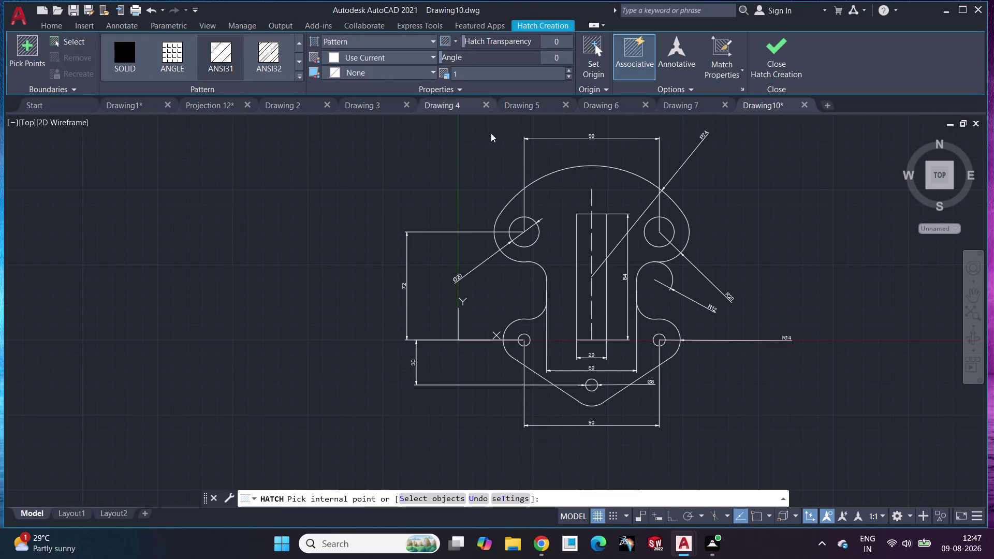
click(573, 190)
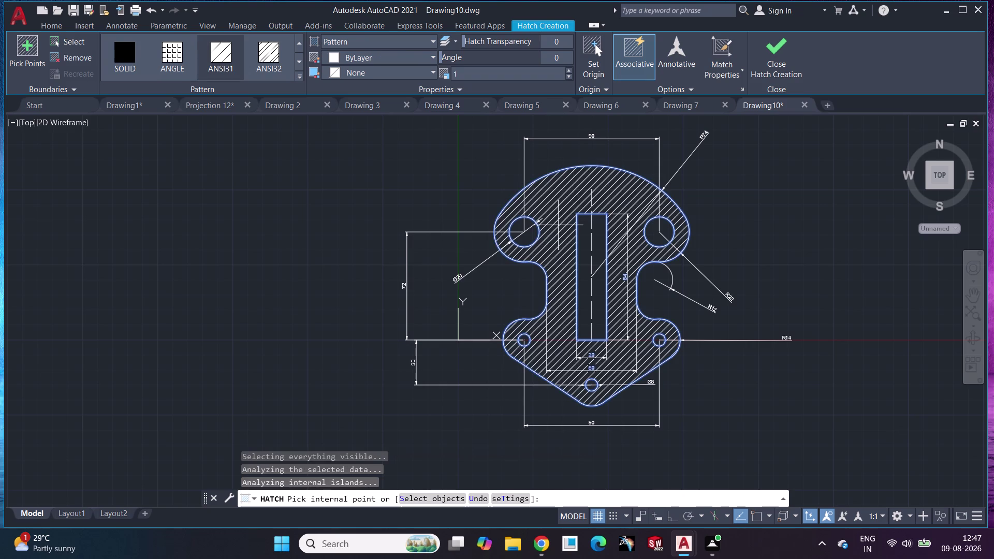
click(763, 55)
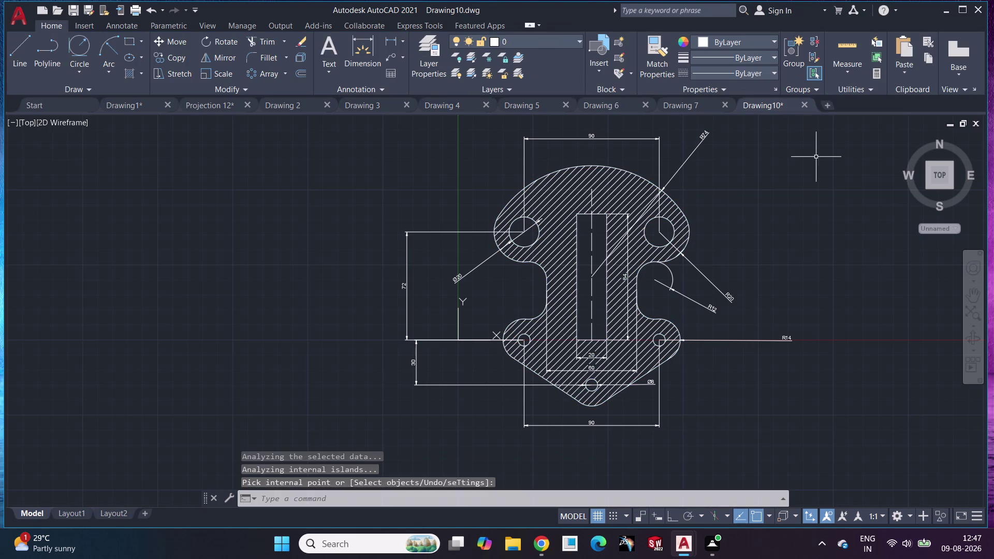
middle_drag(816, 156, 594, 175)
scroll(down, 3)
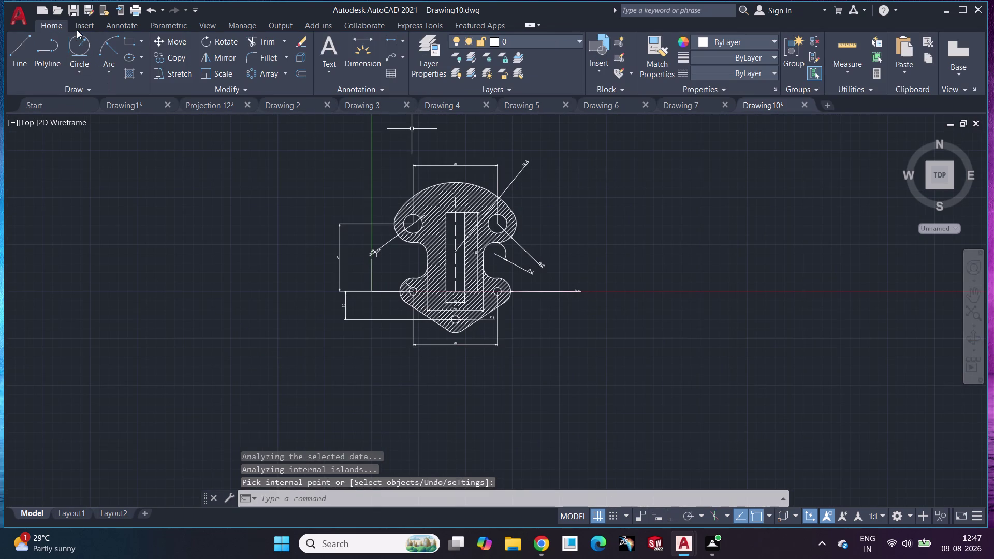
Save the drawing under the name 'Drawing 8'.
click(88, 11)
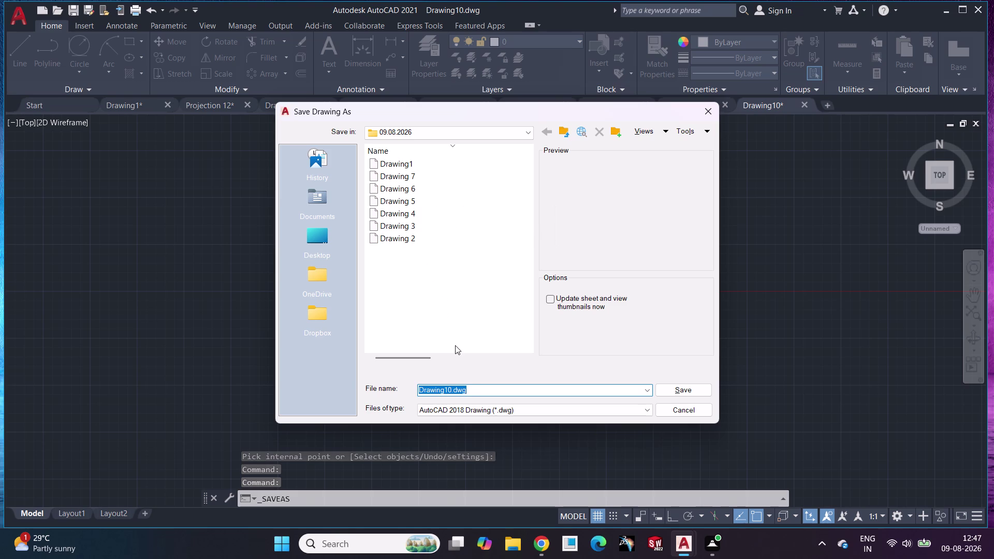
key(Left)
key(Left)
key(Left)
key(Right)
key(Right)
key(Right)
key(Right)
key(Right)
key(Right)
key(Right)
key(Right)
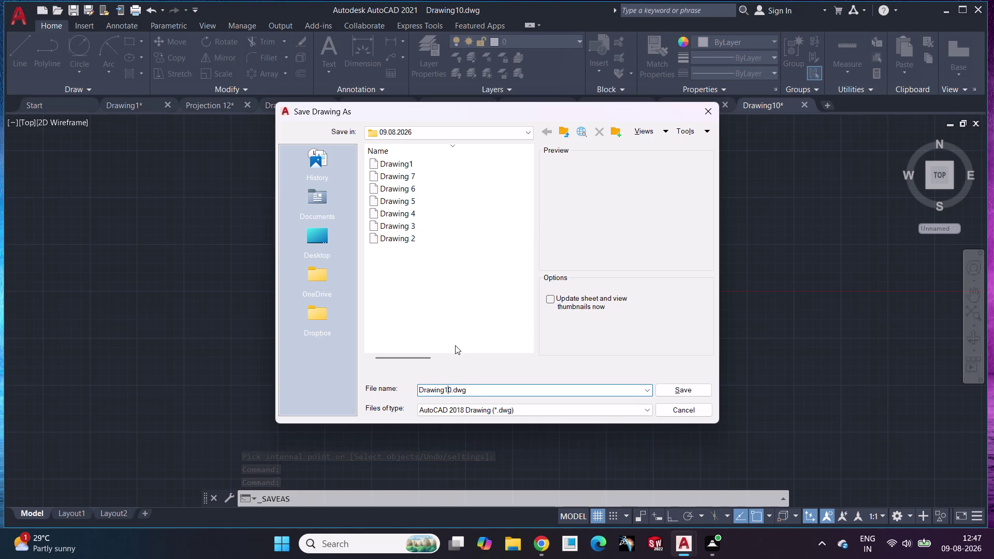
key(Right)
key(BackSpace)
key(BackSpace)
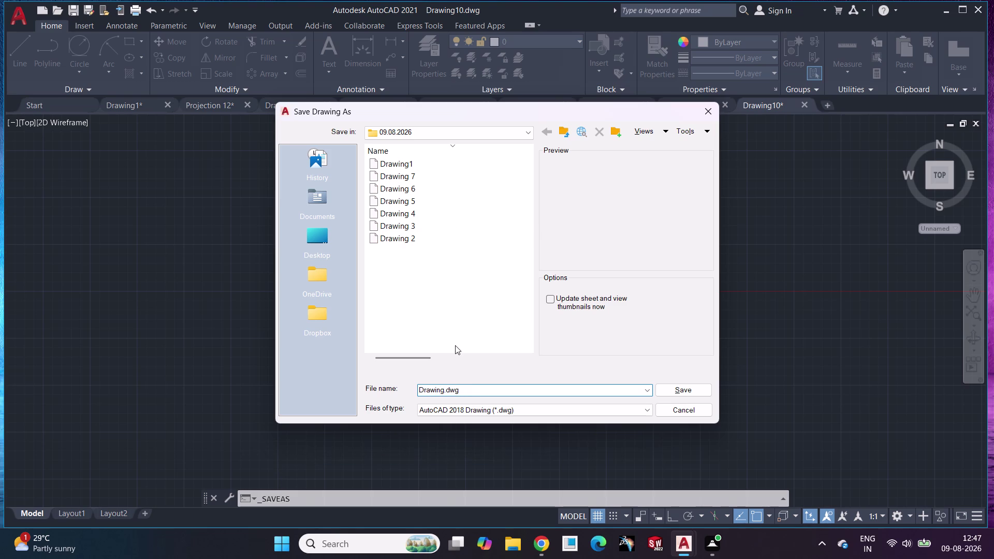
key(8)
key(Left)
key(space)
click(689, 384)
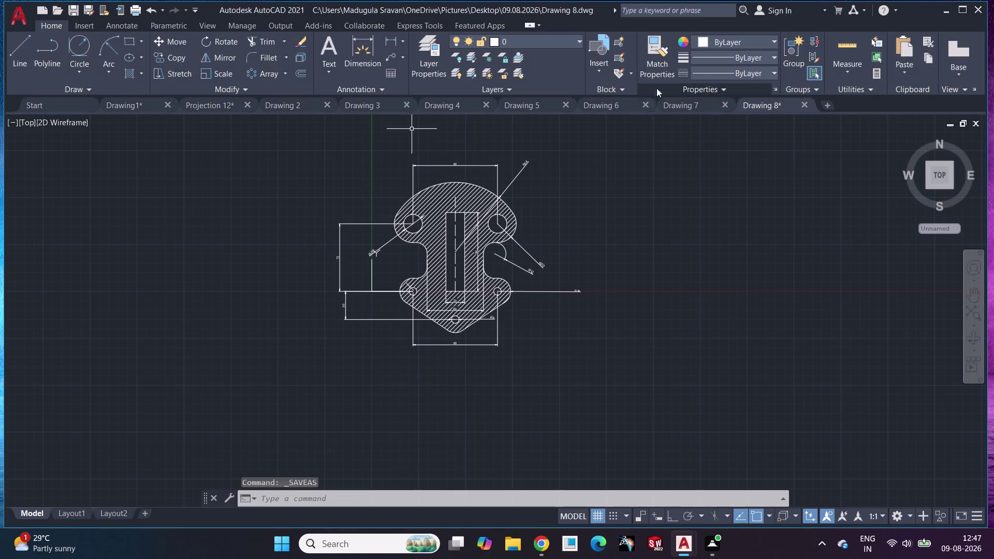
click(830, 103)
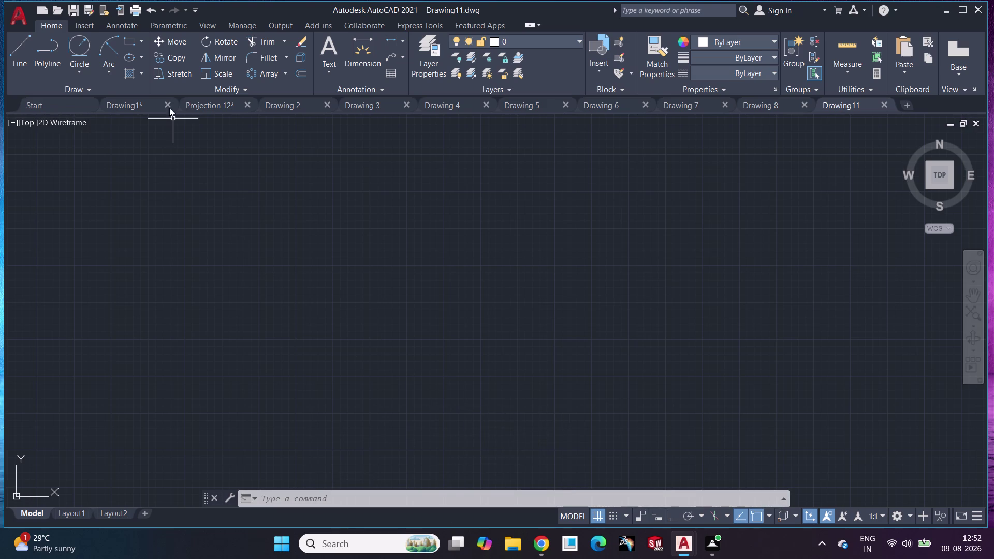
Draw a radius-32 circle centred on the origin and zoom in on it.
click(74, 78)
click(95, 98)
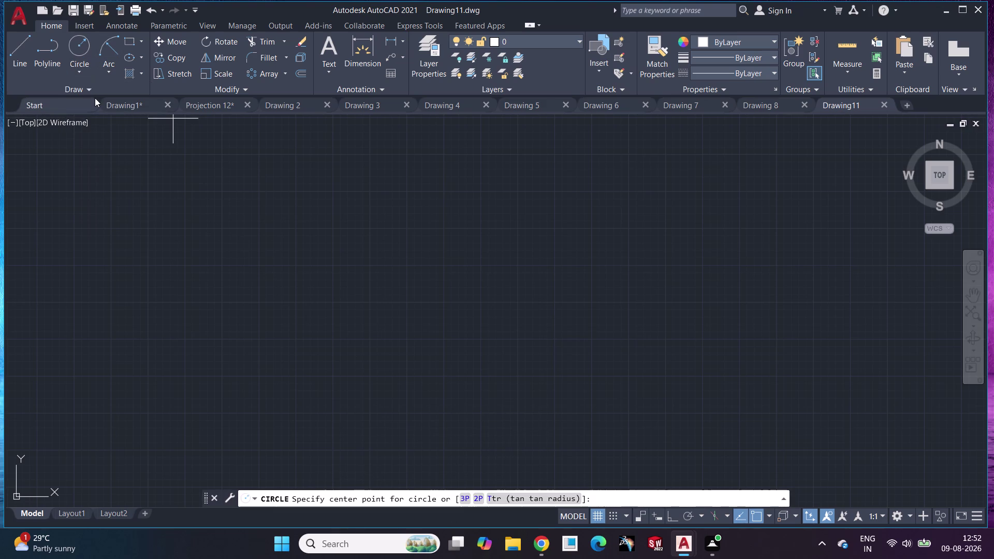
text(0.0)
key(Return)
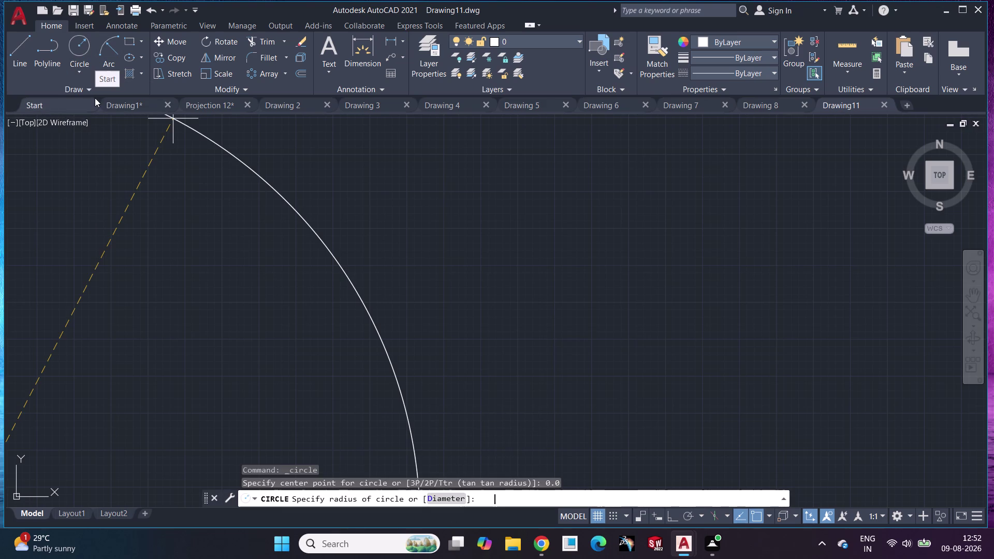
middle_drag(143, 198, 423, 54)
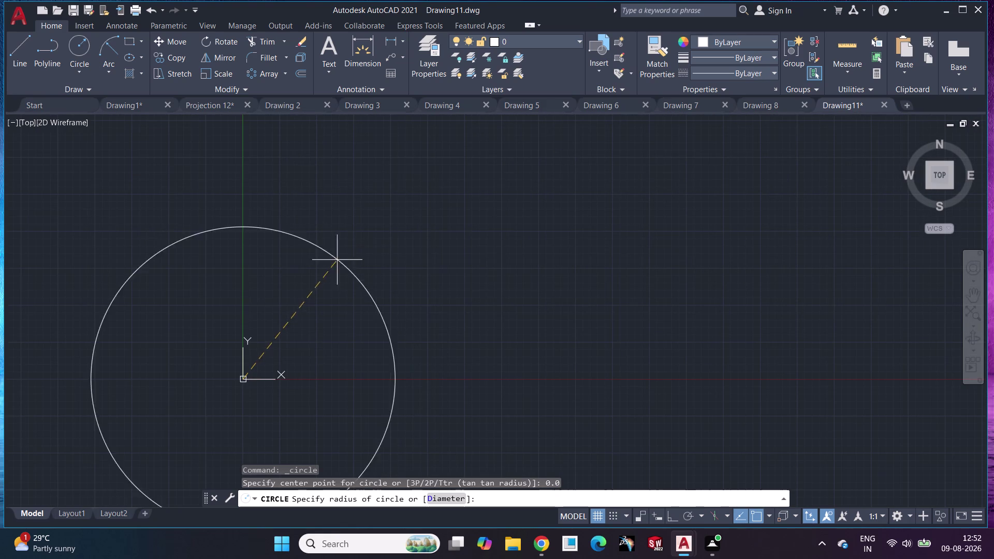
middle_drag(262, 318, 324, 219)
scroll(up, 3)
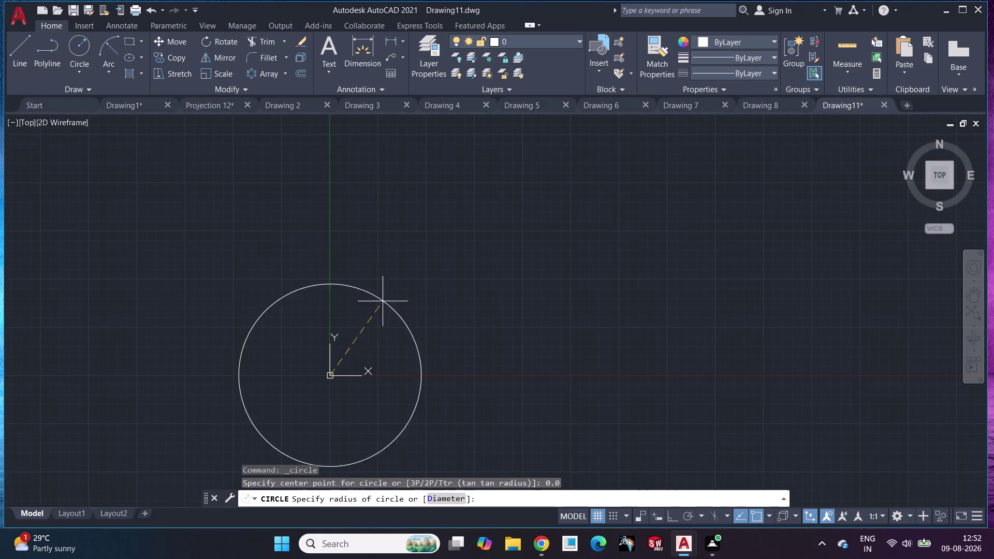
text(32)
key(Return)
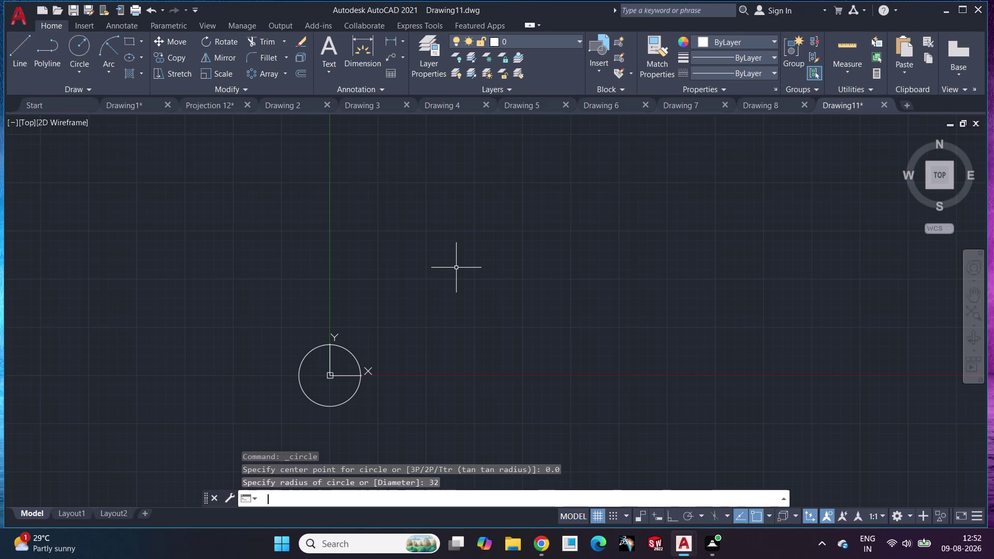
scroll(up, 3)
middle_drag(334, 381, 360, 319)
scroll(up, 3)
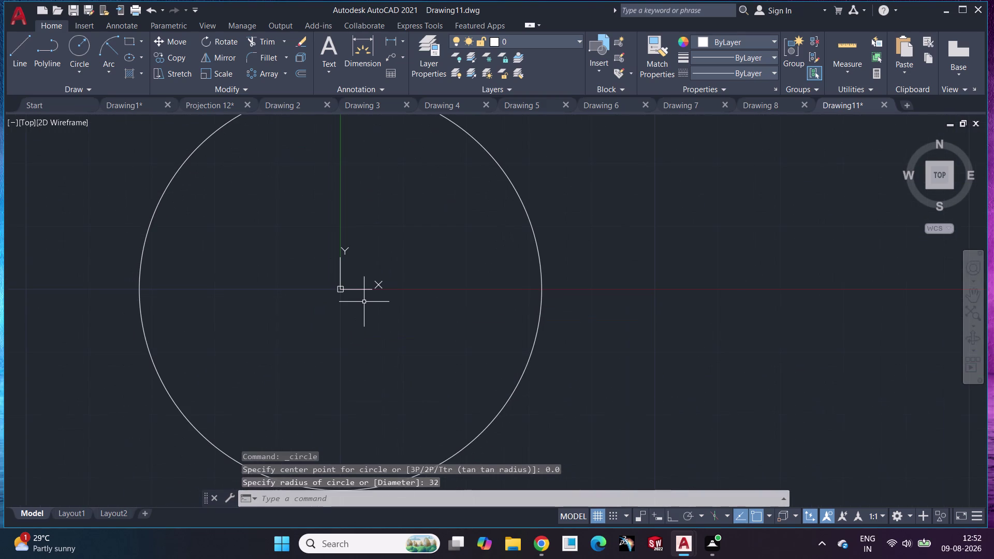
Draw a concentric radius-20 circle centred at 0,0.
key(space)
text(0)
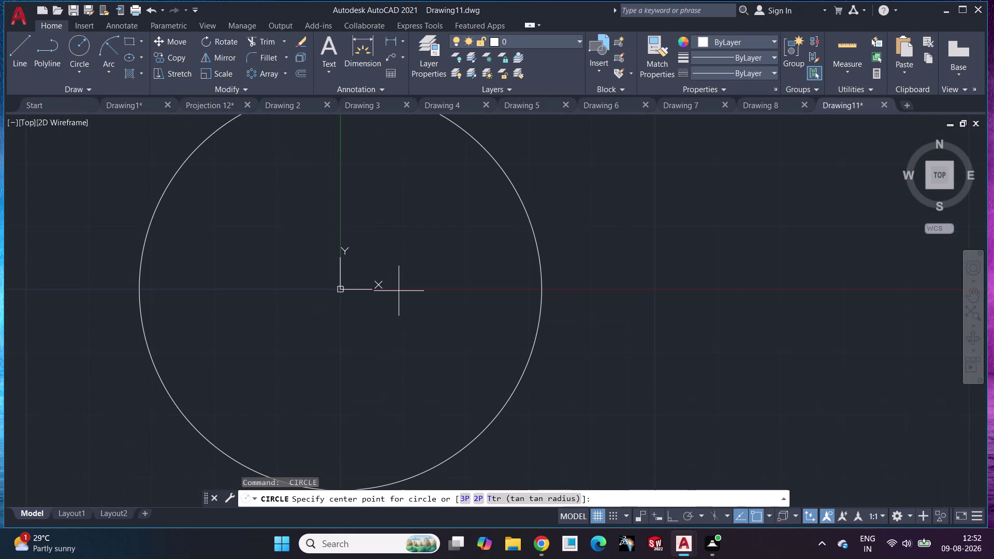
text(,0)
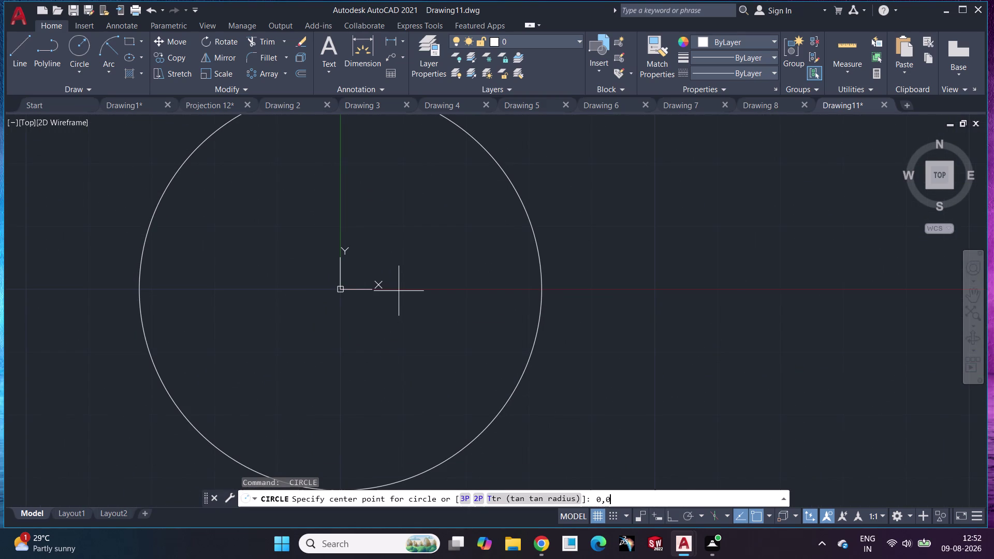
key(Return)
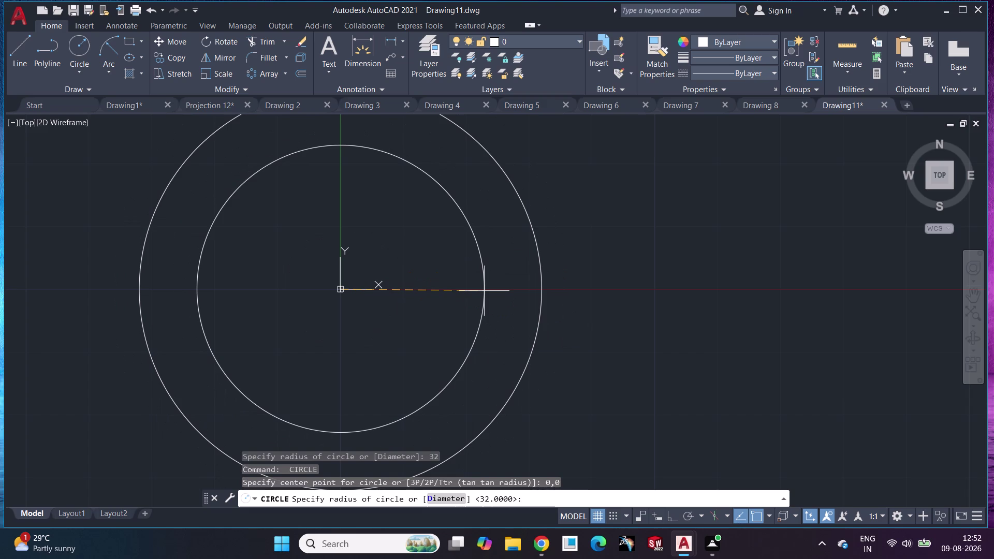
key(2)
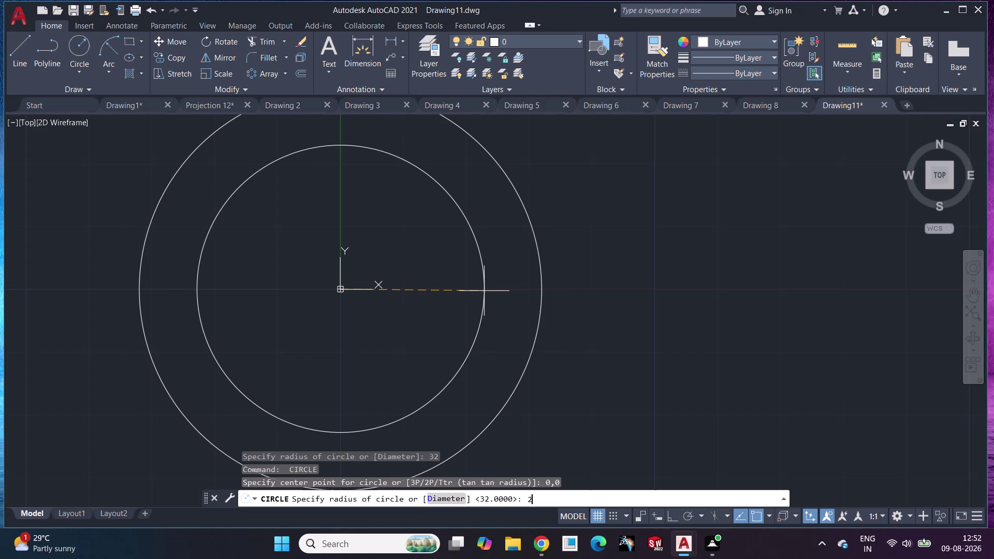
key(0)
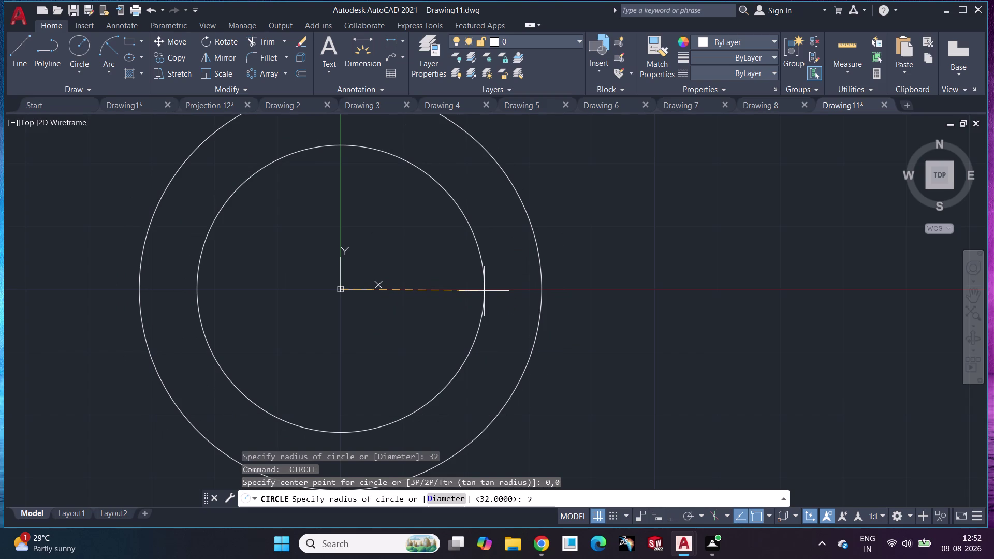
key(Return)
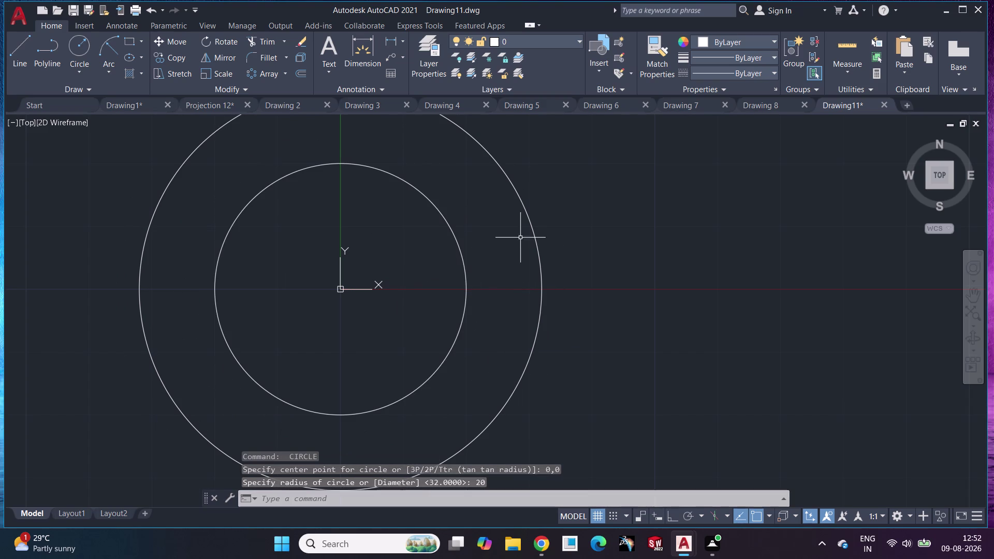
click(18, 60)
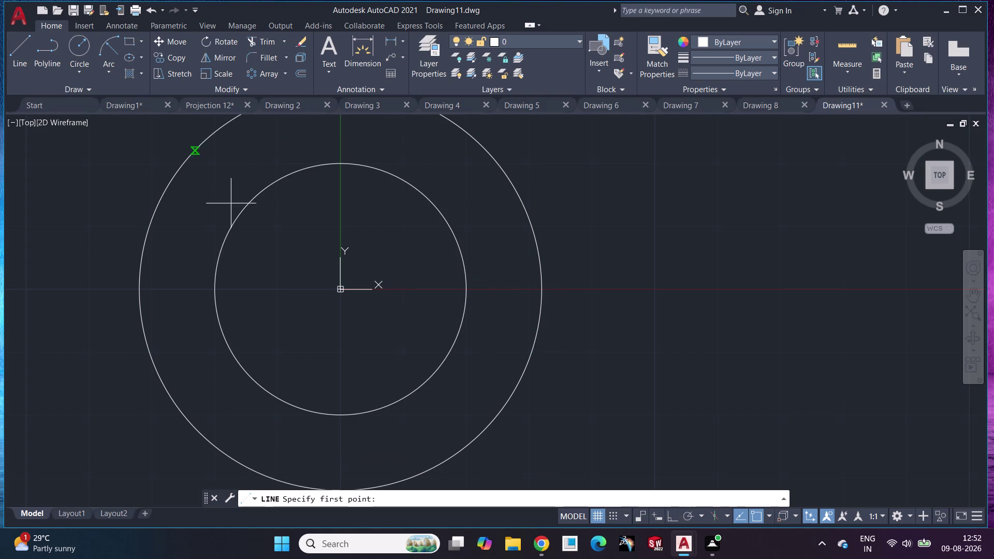
click(338, 290)
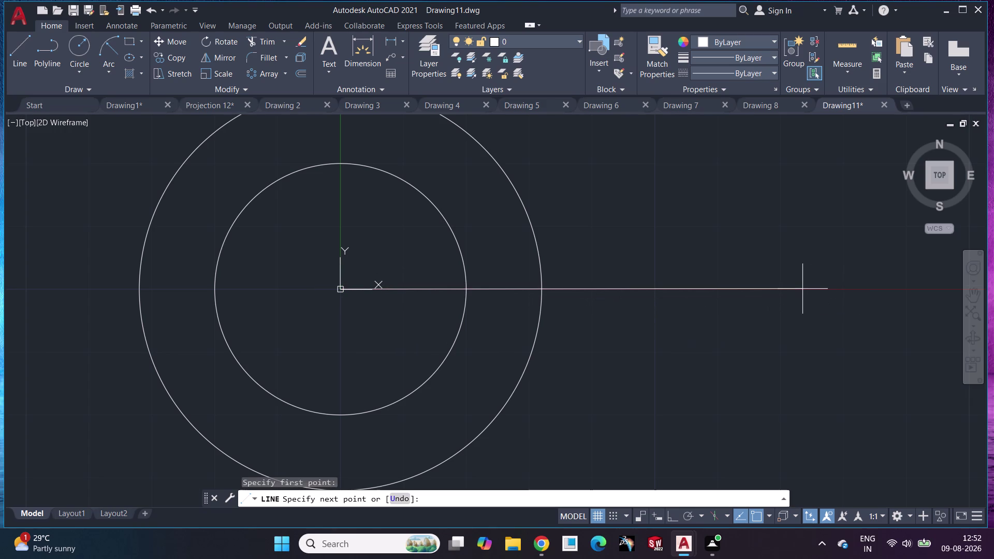
key(shift+at)
text(50<)
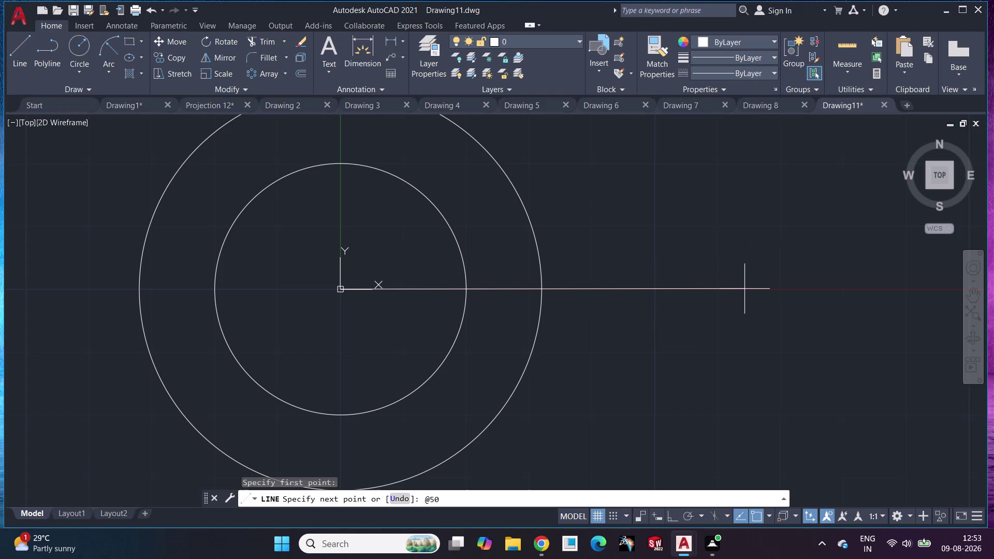
key(0)
key(Return)
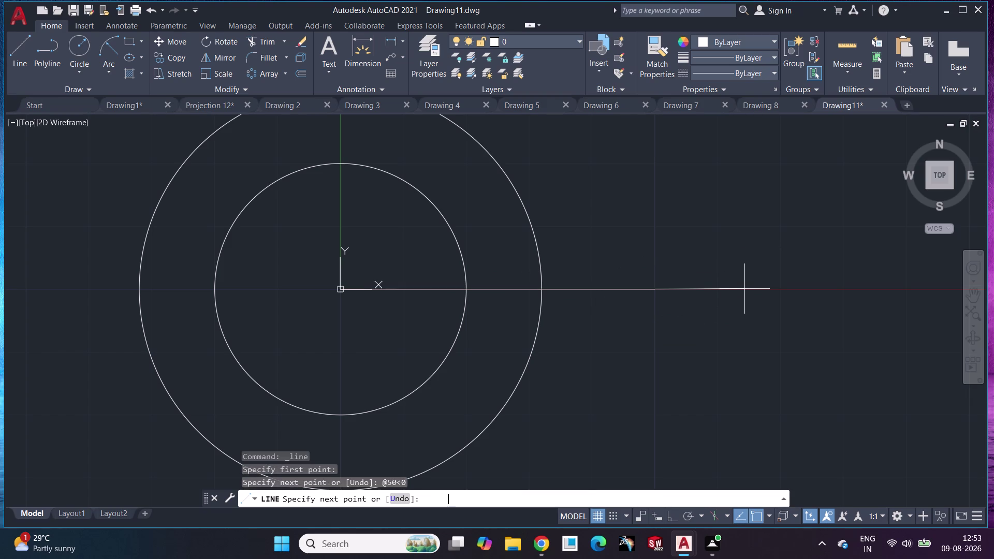
key(Escape)
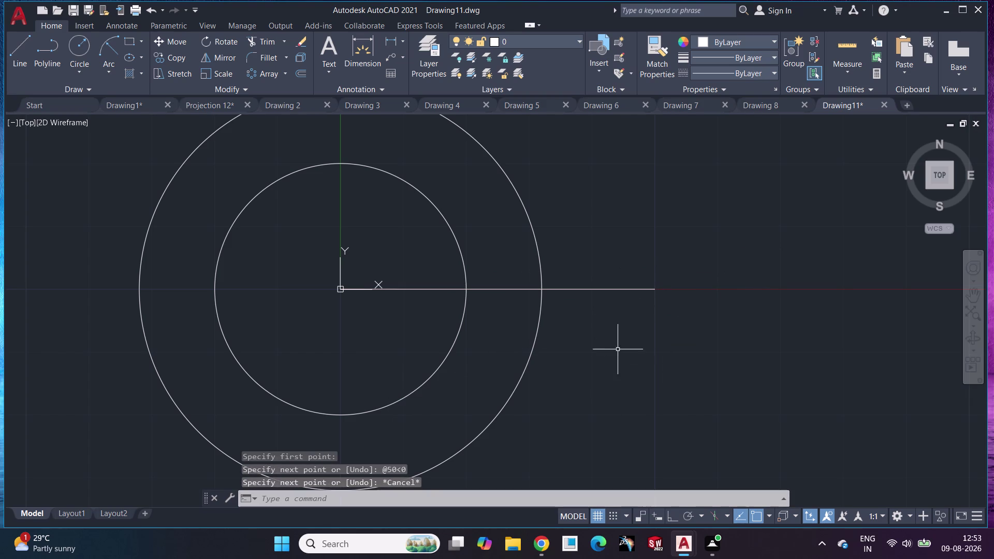
click(92, 43)
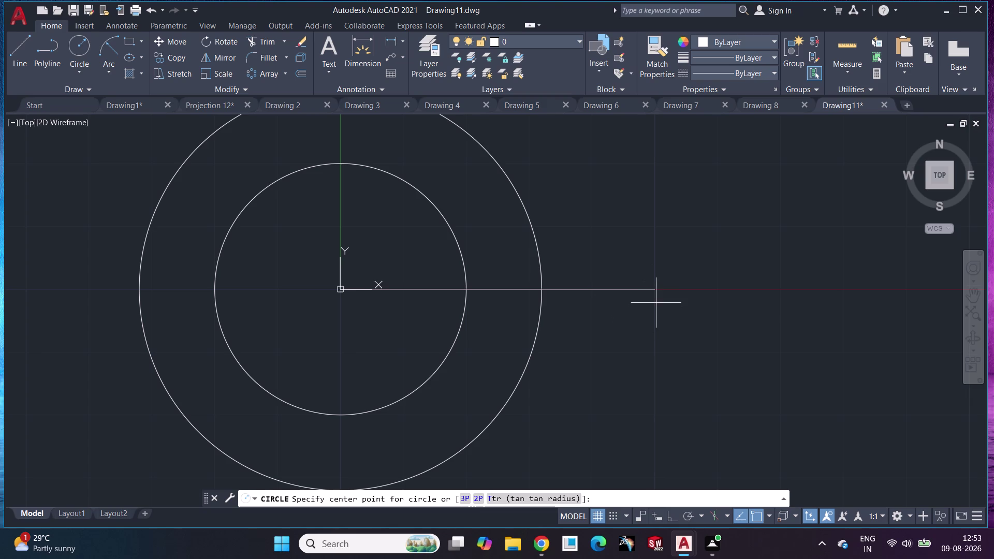
Draw a radius-15 circle centred on the 50-unit line's right endpoint.
click(655, 289)
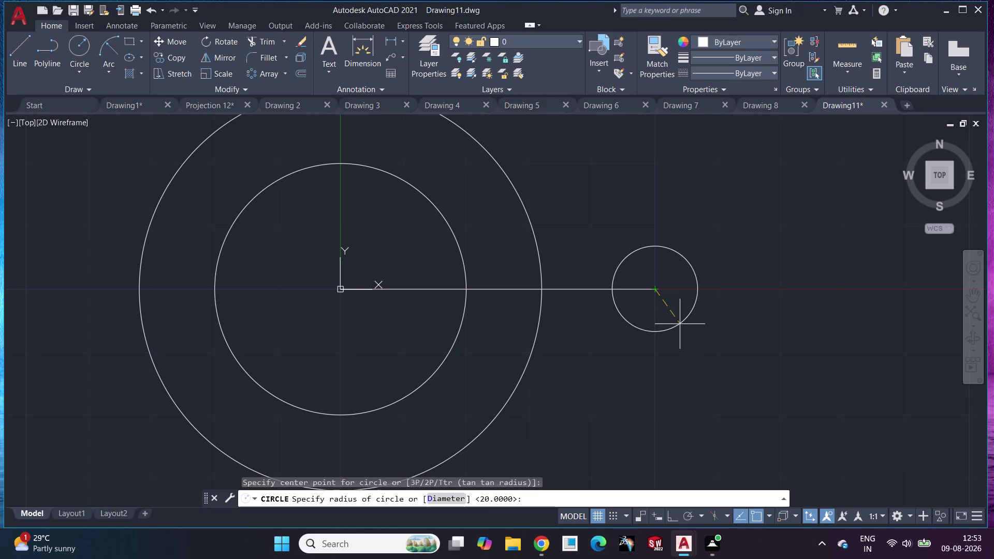
text(150)
key(BackSpace)
key(Return)
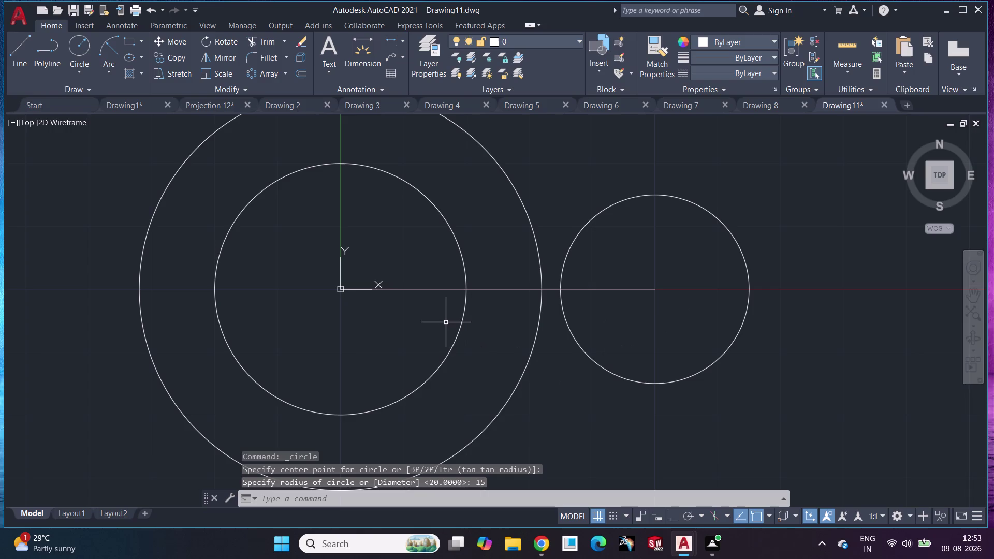
scroll(down, 3)
scroll(up, 3)
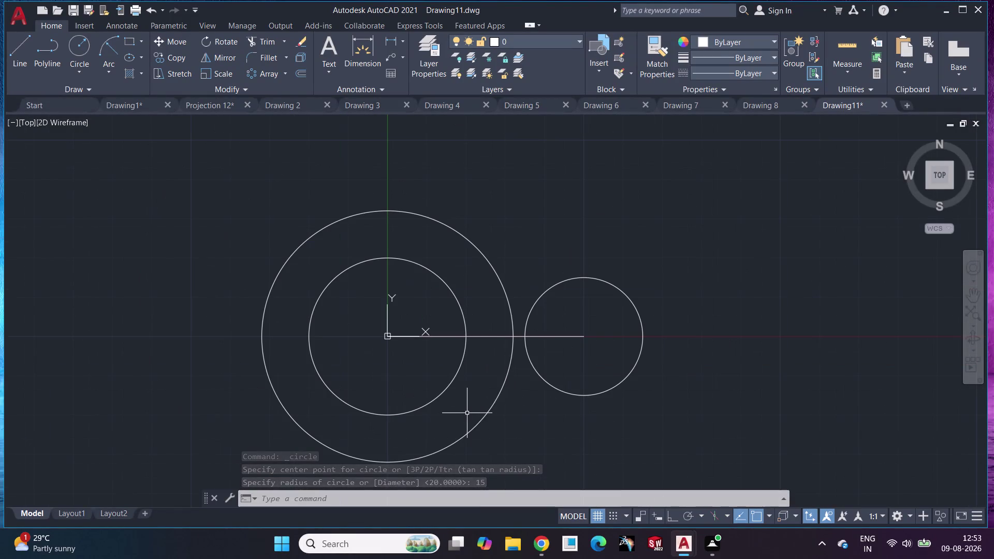
click(31, 41)
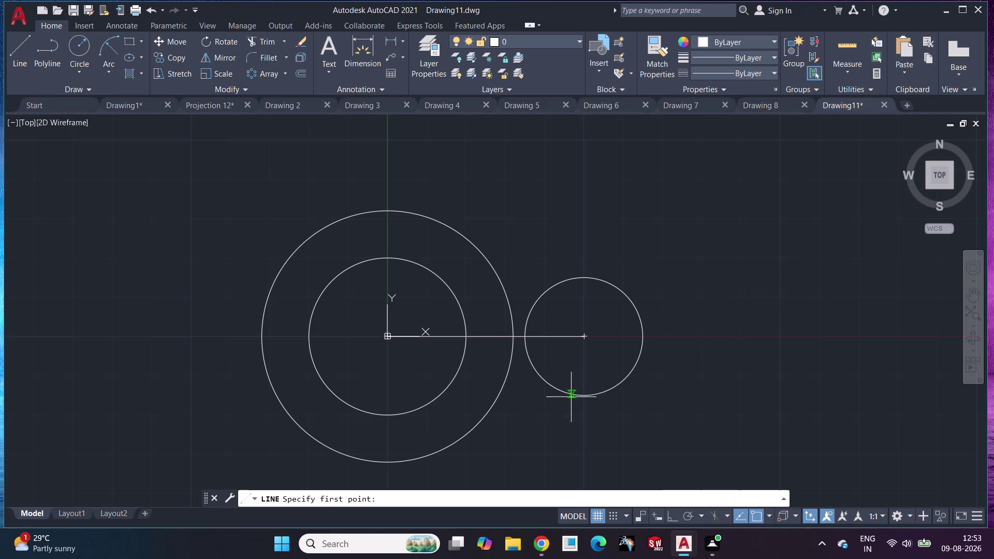
Draw a line tangent to the undersides of the radius-32 and radius-15 circles.
scroll(up, 3)
middle_drag(577, 365, 634, 331)
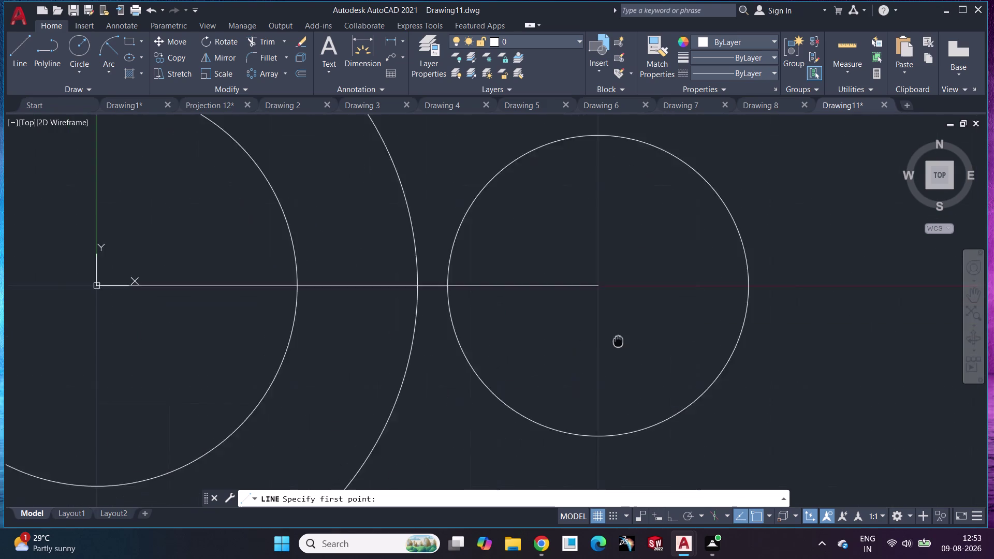
middle_drag(634, 331, 687, 279)
scroll(down, 3)
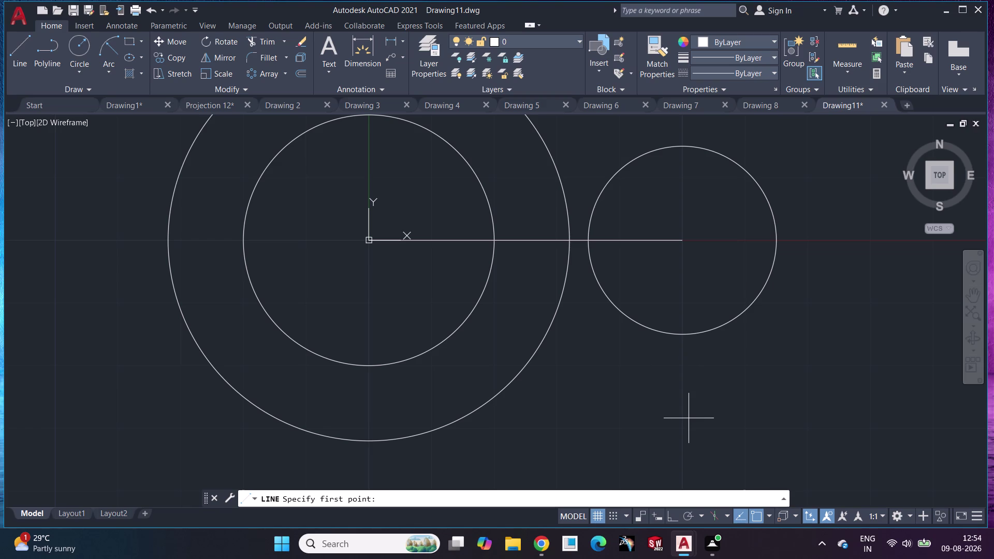
click(20, 56)
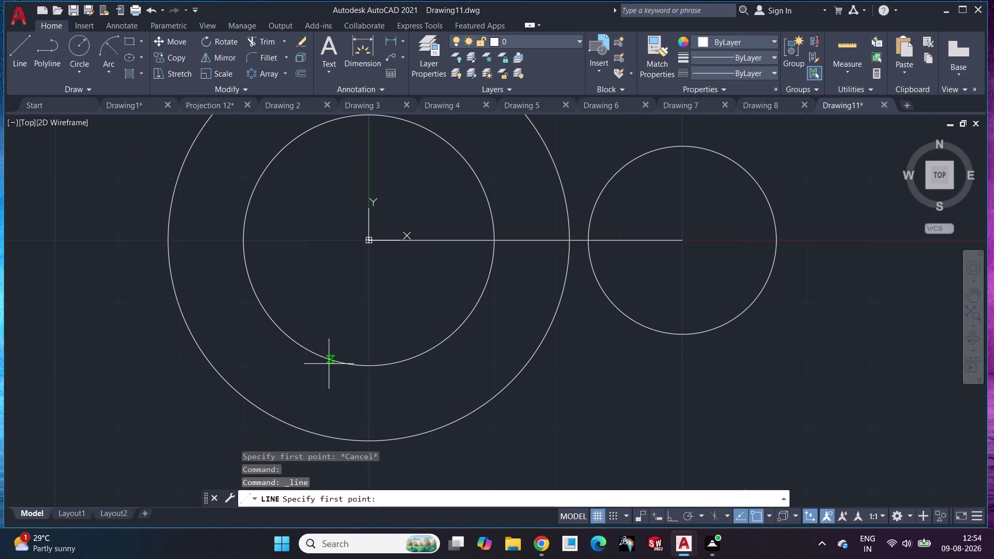
click(413, 437)
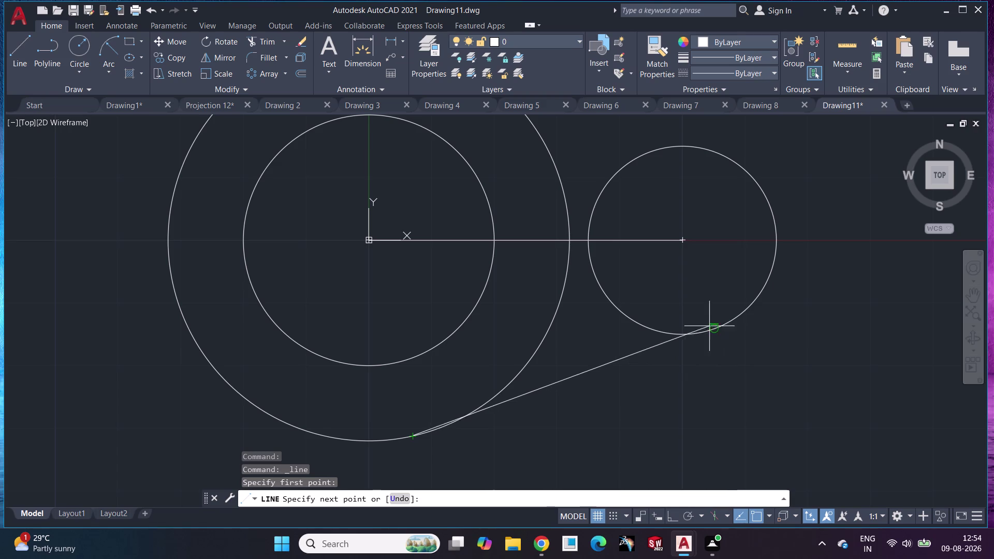
click(717, 330)
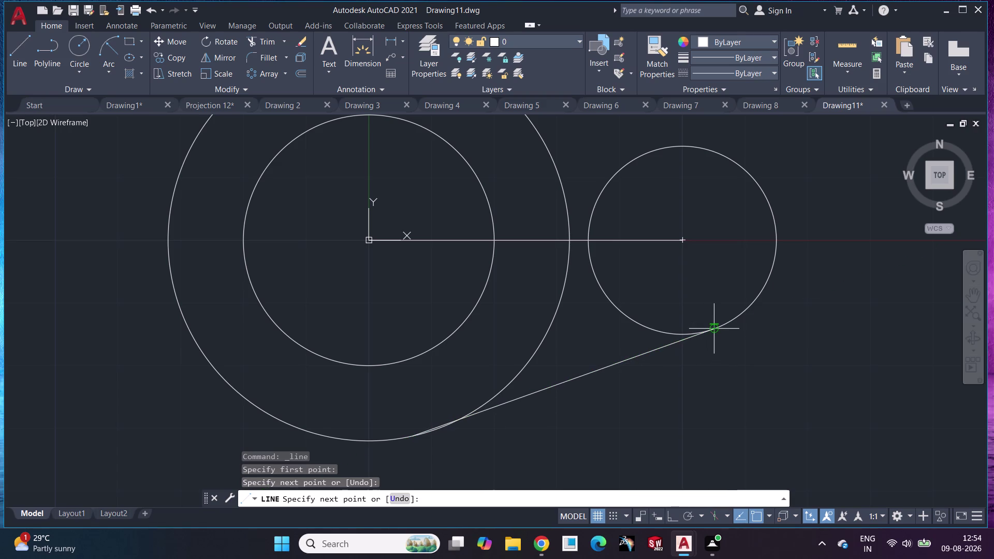
key(Escape)
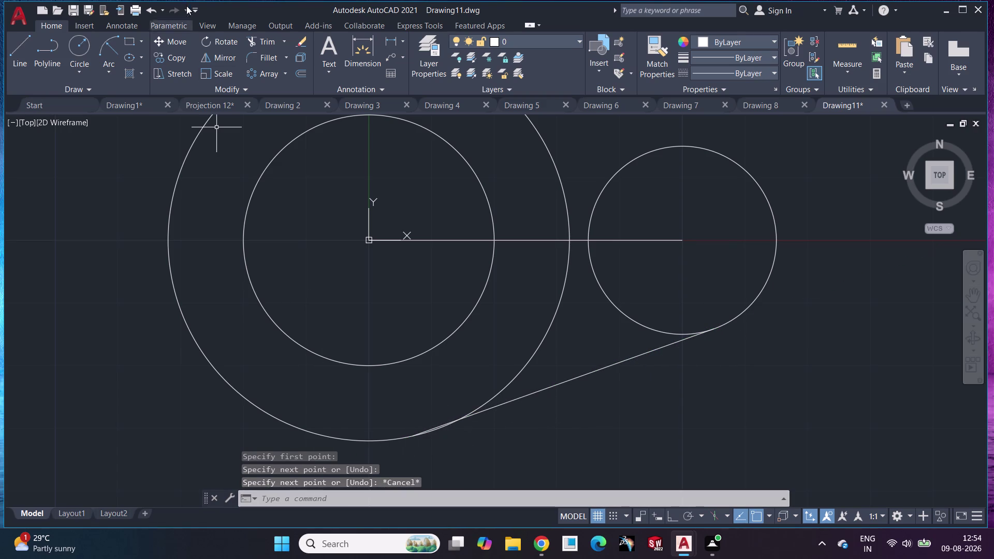
Trim two curve pieces, then undo both the trim and the tangent line.
click(262, 43)
scroll(up, 3)
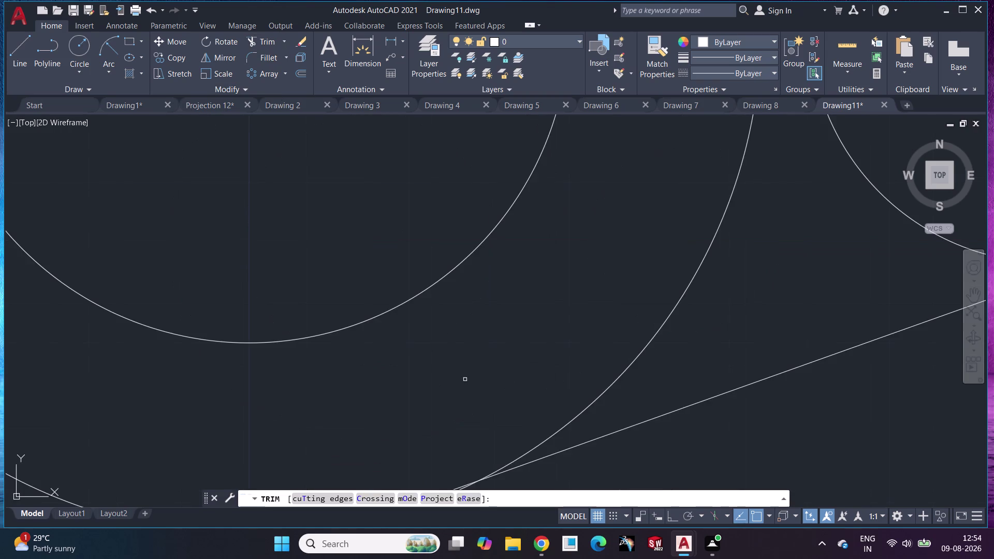
middle_drag(471, 389, 473, 207)
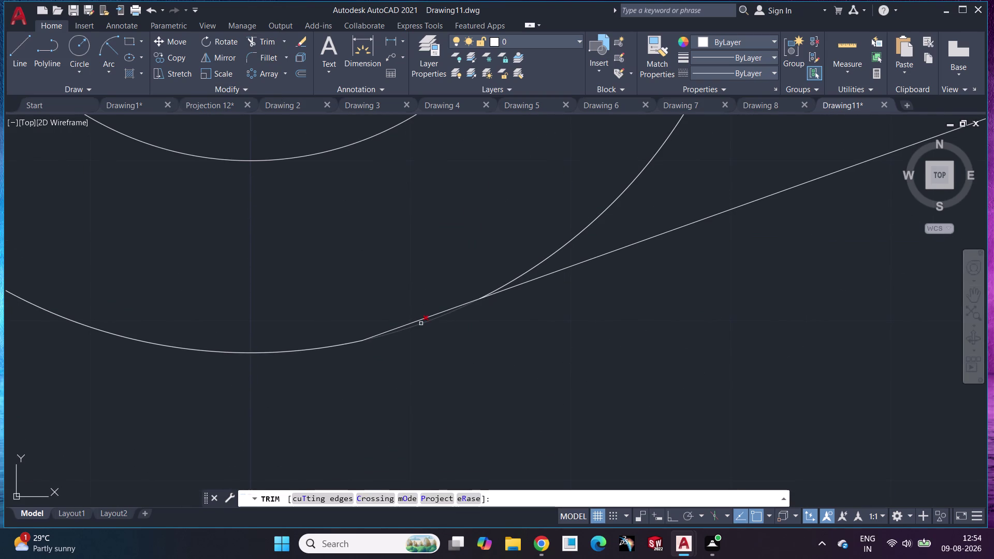
click(424, 319)
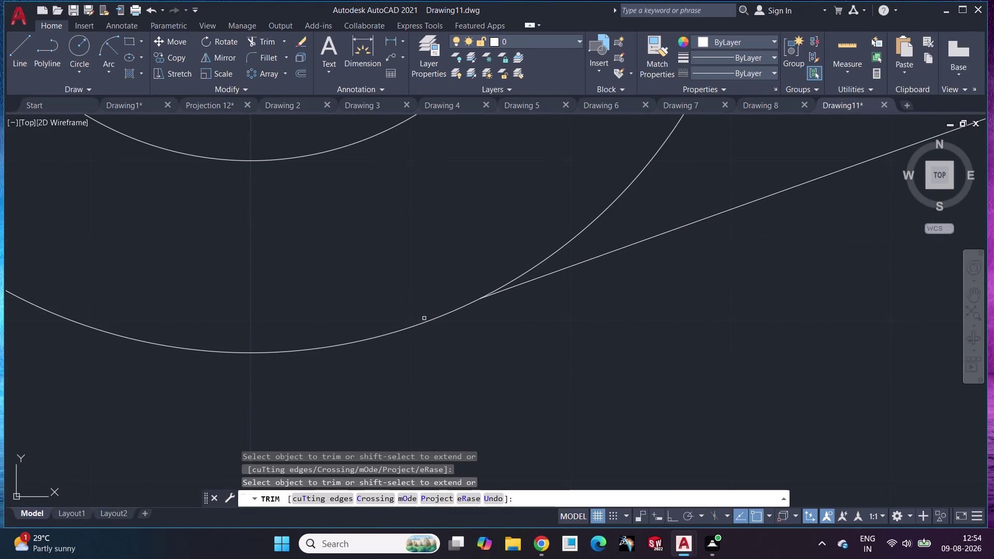
click(530, 271)
key(Escape)
click(530, 271)
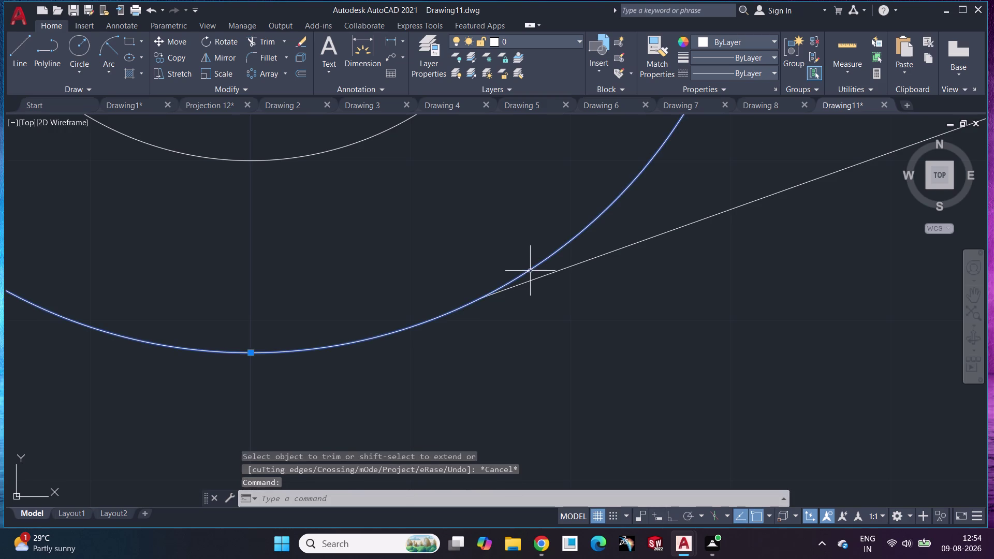
key(Escape)
key(ctrl+z)
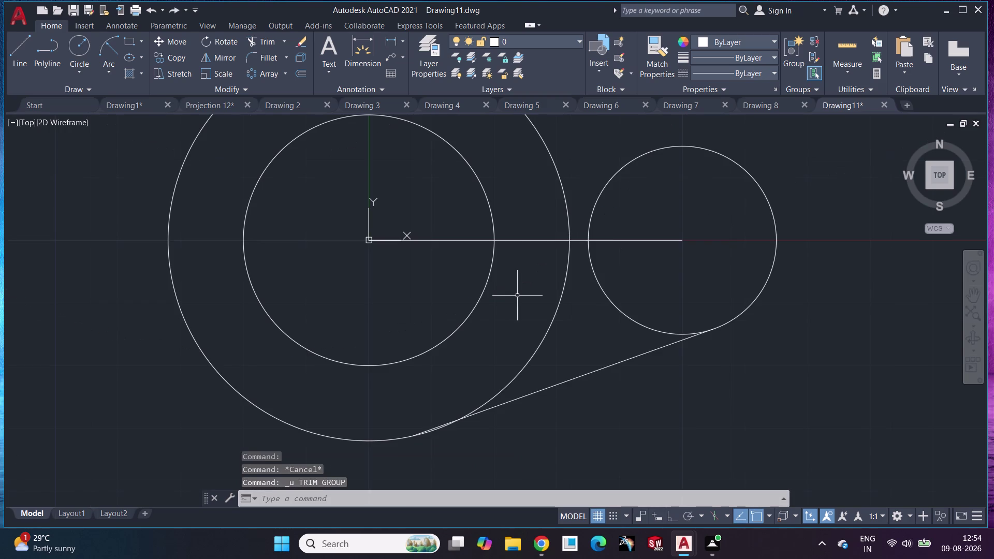
key(ctrl+z)
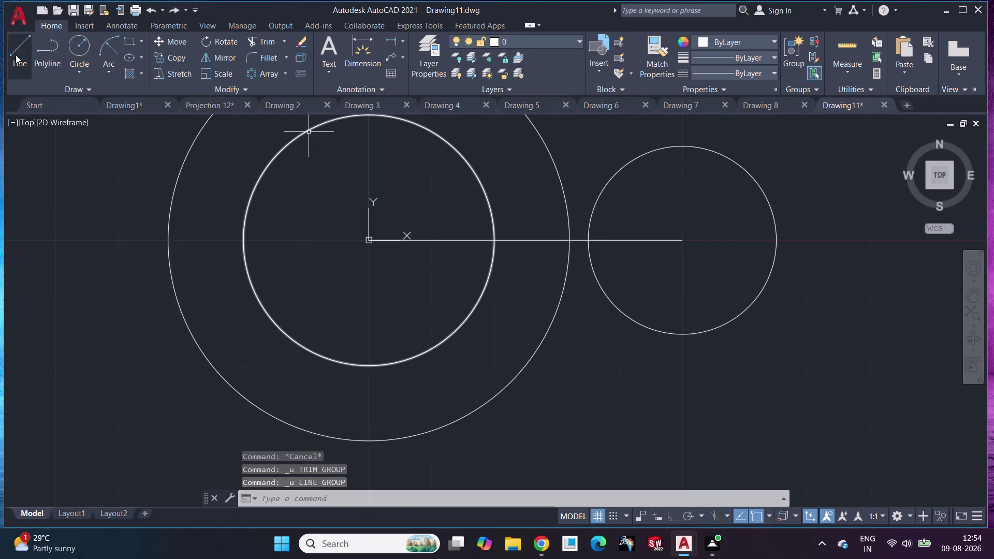
Redraw the lower tangent line between the radius-32 and radius-15 circles.
click(25, 56)
scroll(up, 3)
middle_drag(581, 376, 588, 251)
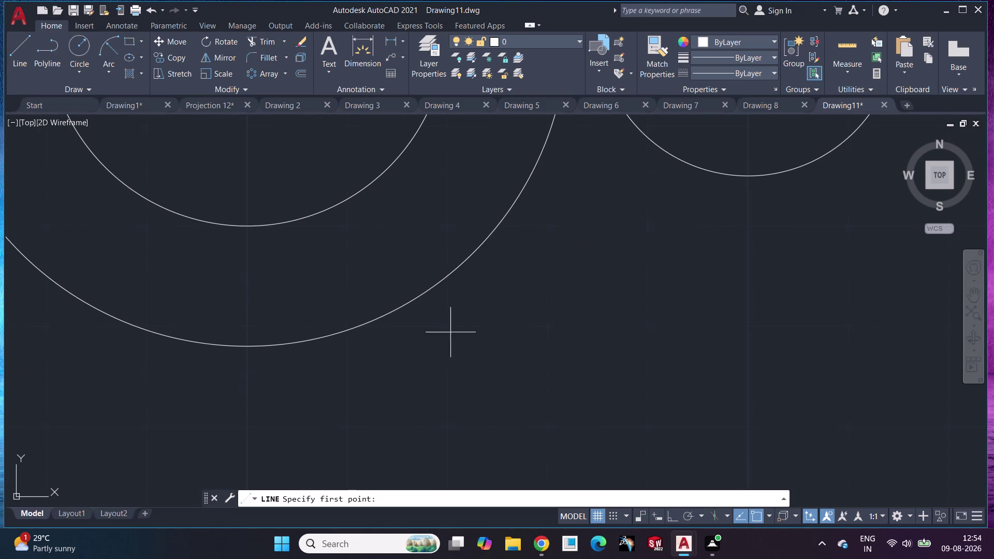
click(367, 323)
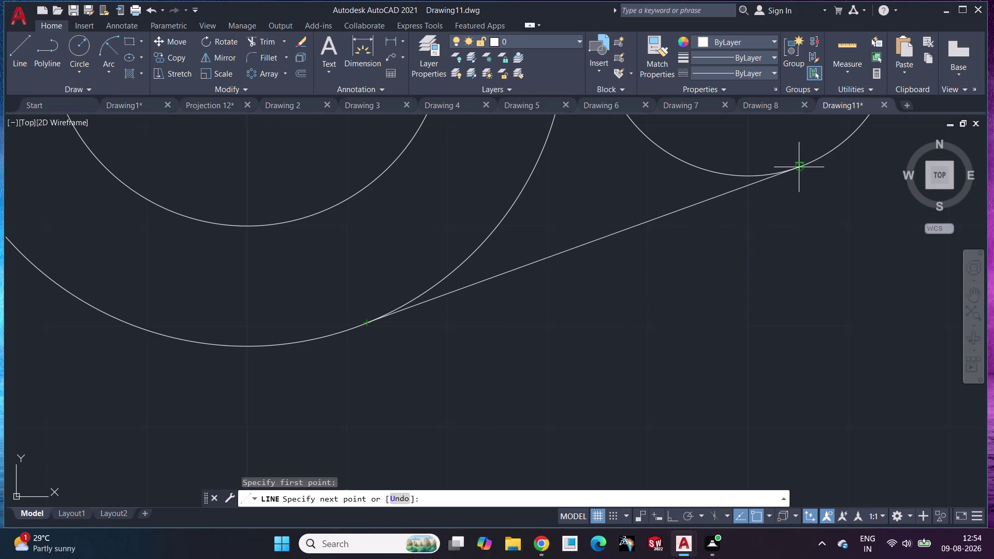
click(796, 163)
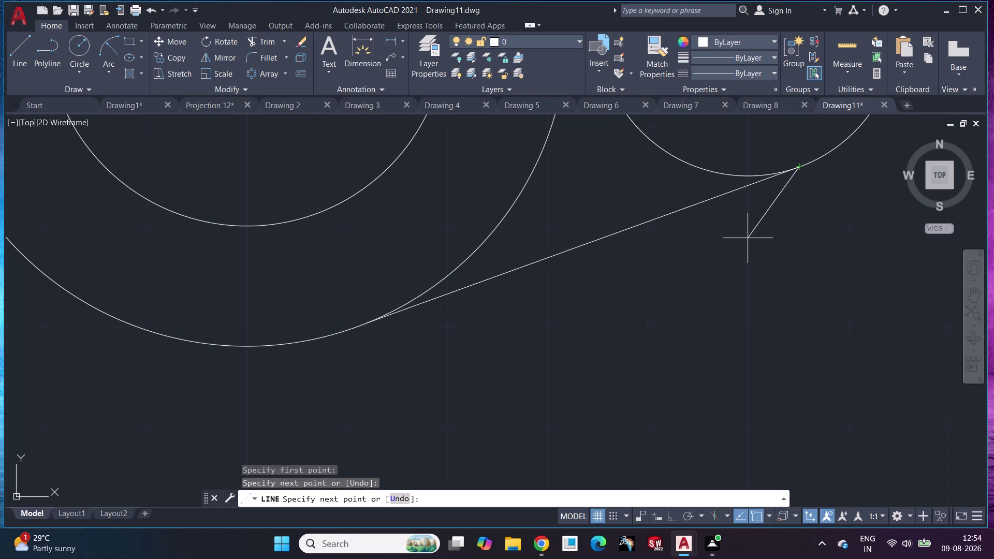
key(Escape)
scroll(down, 3)
middle_drag(707, 287, 705, 364)
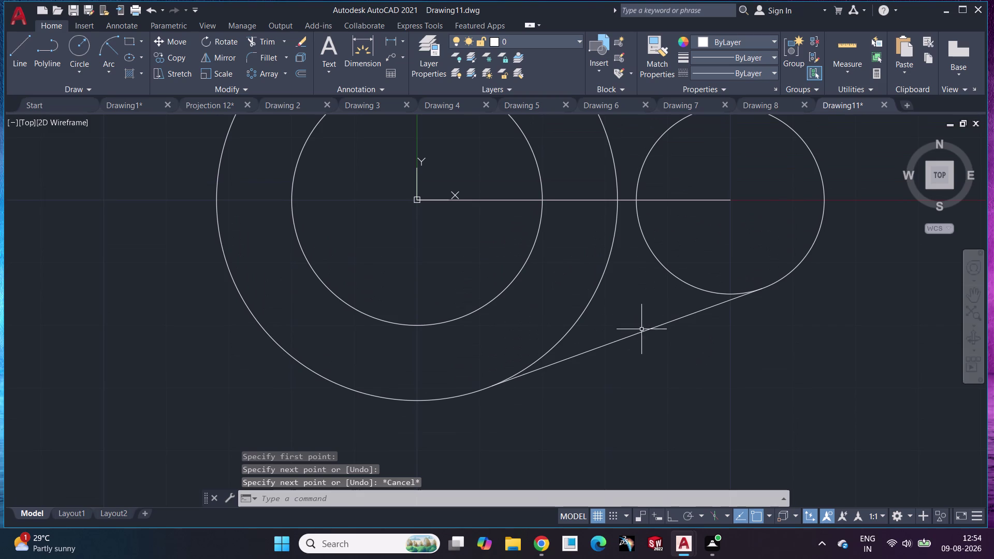
click(645, 332)
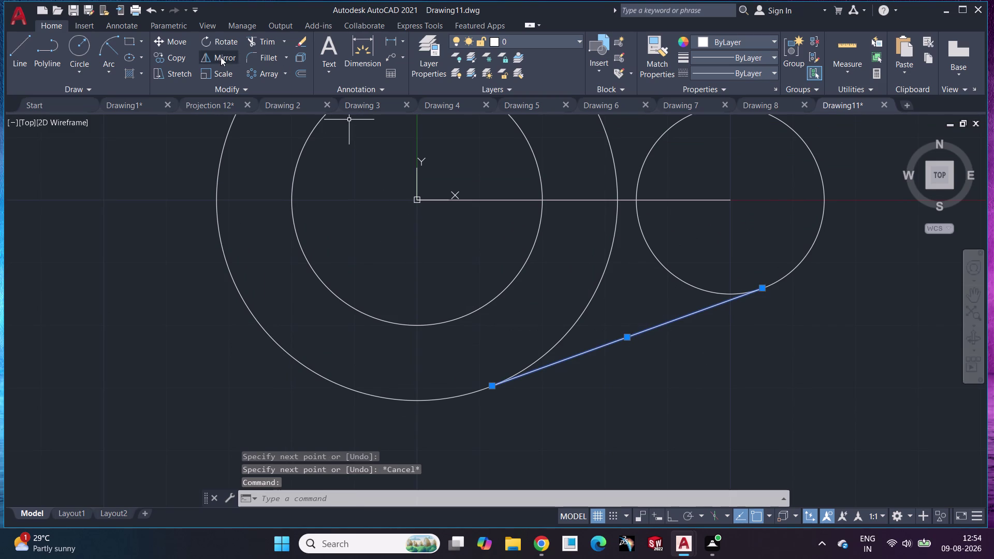
Mirror the lower tangent line across the horizontal centerline, keeping the original.
click(220, 57)
click(588, 198)
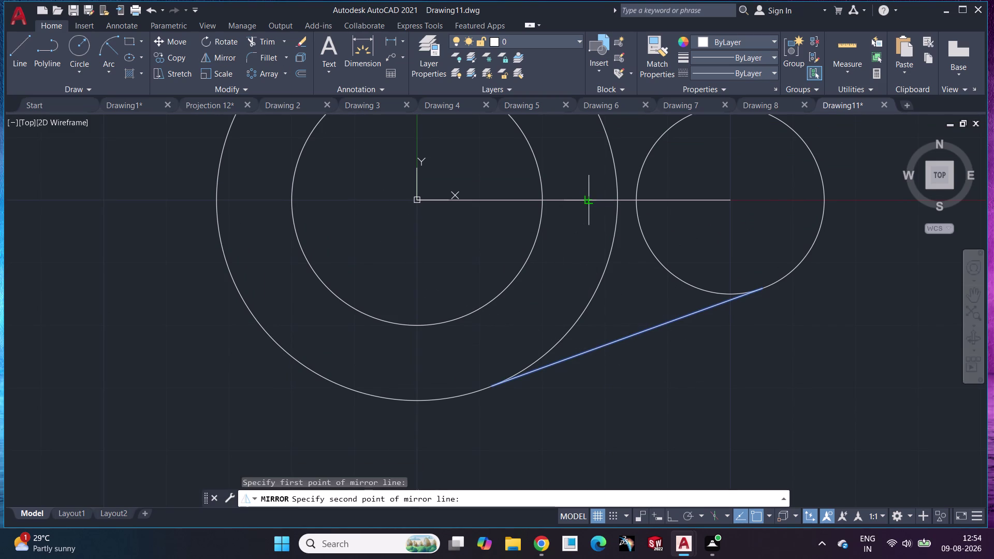
click(418, 202)
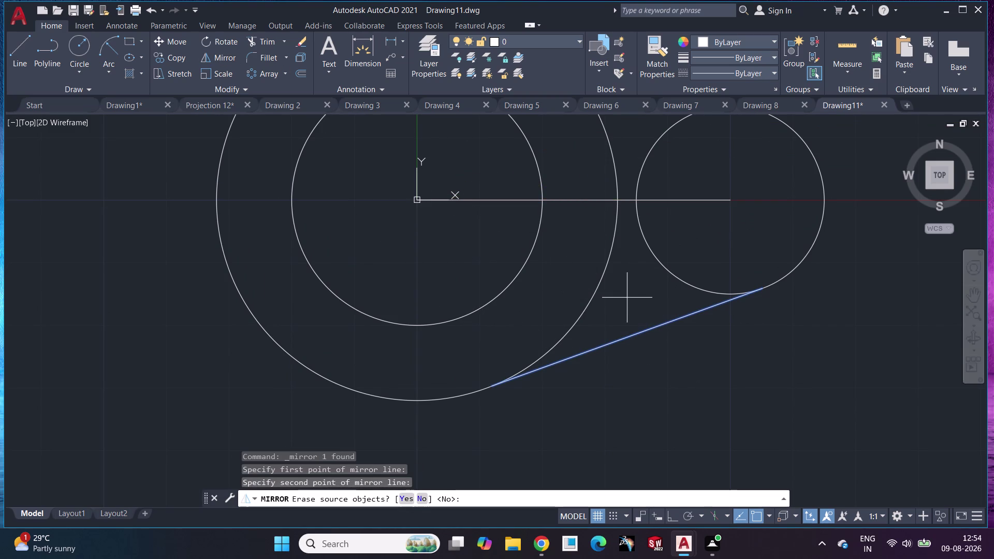
click(417, 500)
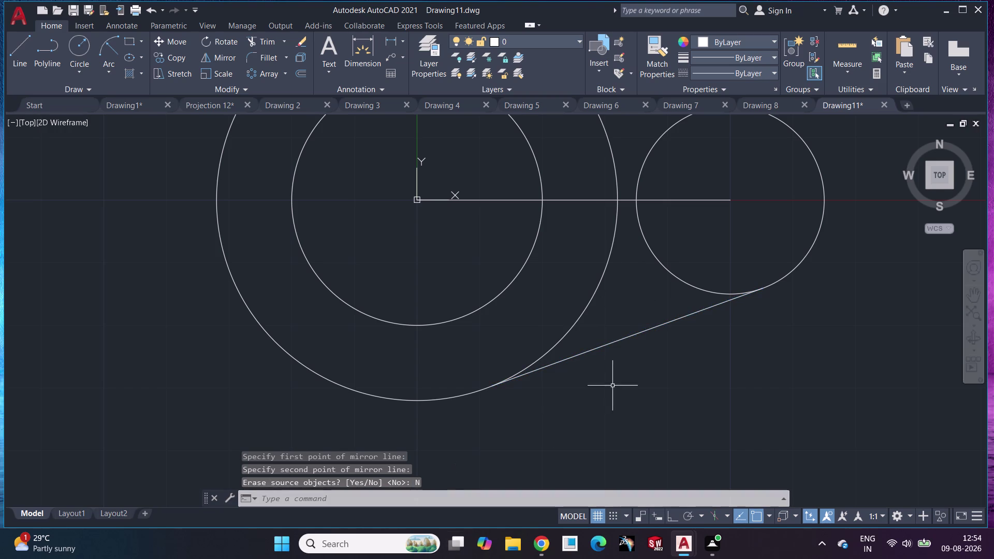
middle_drag(614, 368, 609, 523)
middle_drag(599, 430, 614, 385)
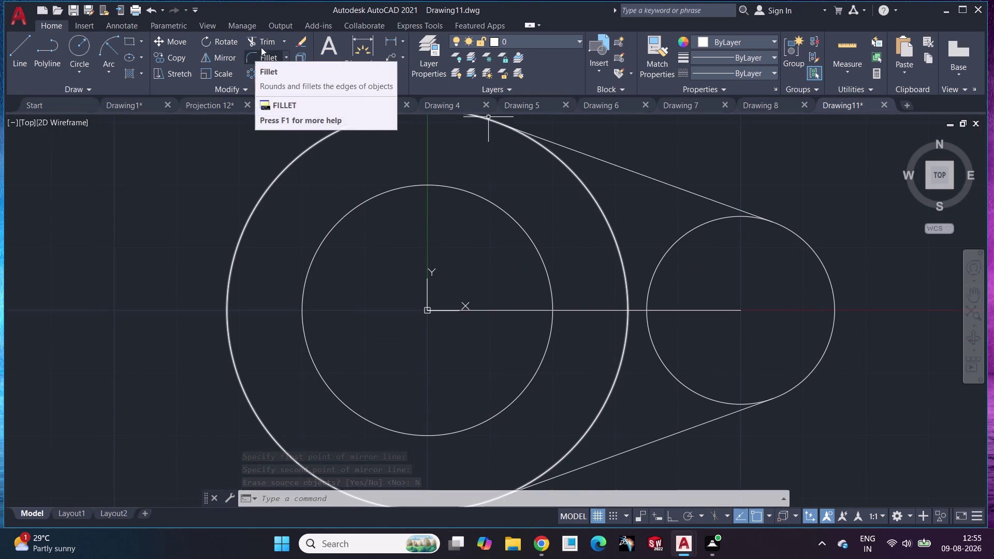
Trim the inner arcs of the radius-15 and radius-32 circles between the tangents.
click(265, 42)
click(696, 226)
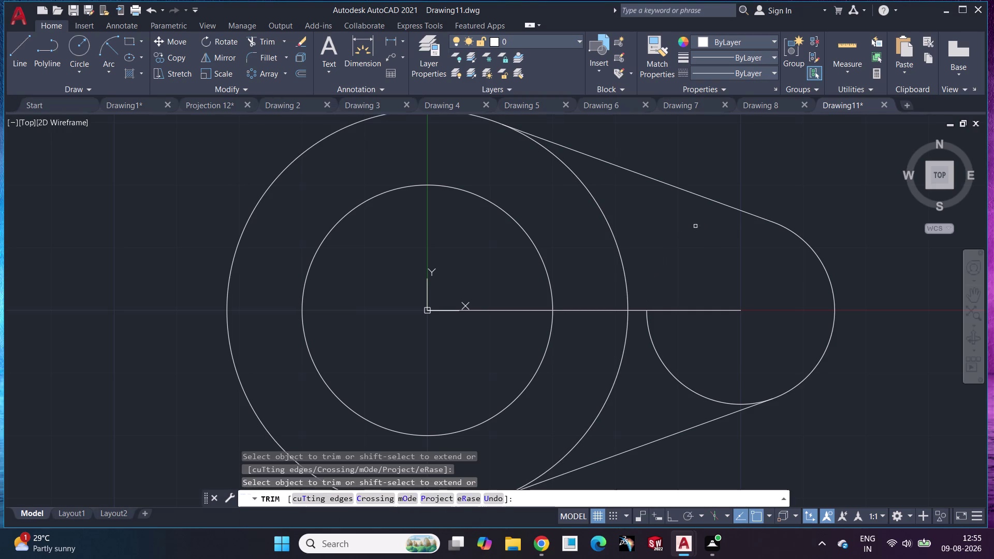
click(666, 369)
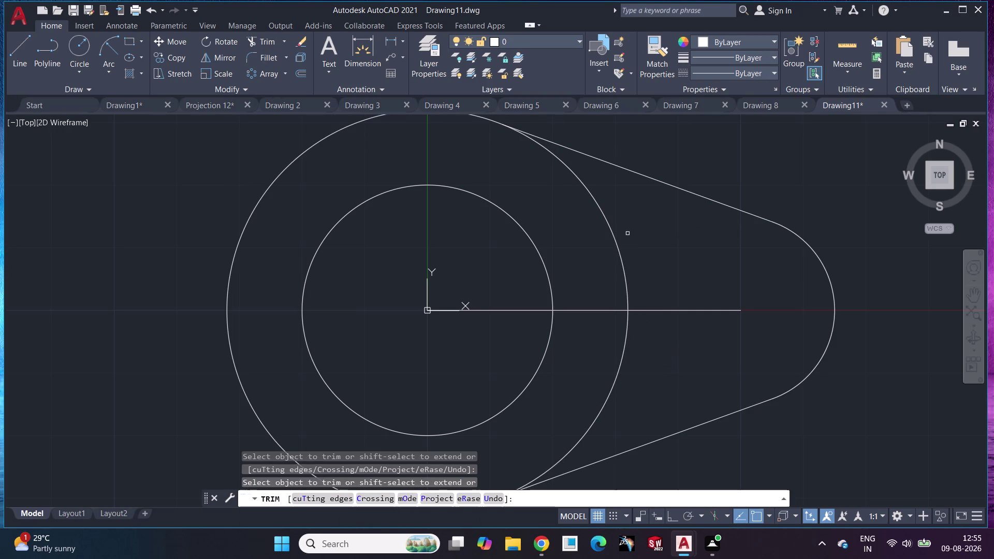
click(607, 225)
click(619, 374)
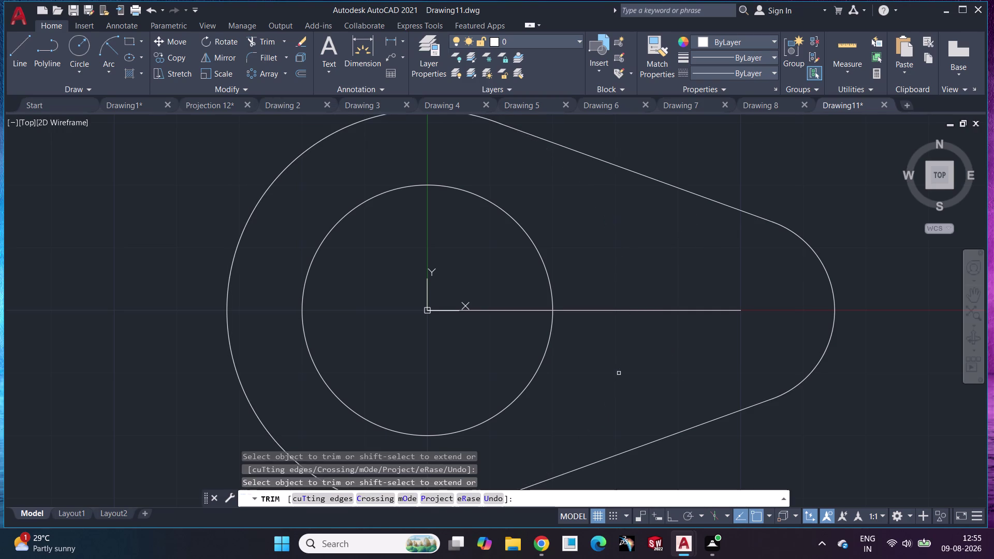
middle_drag(619, 374, 571, 348)
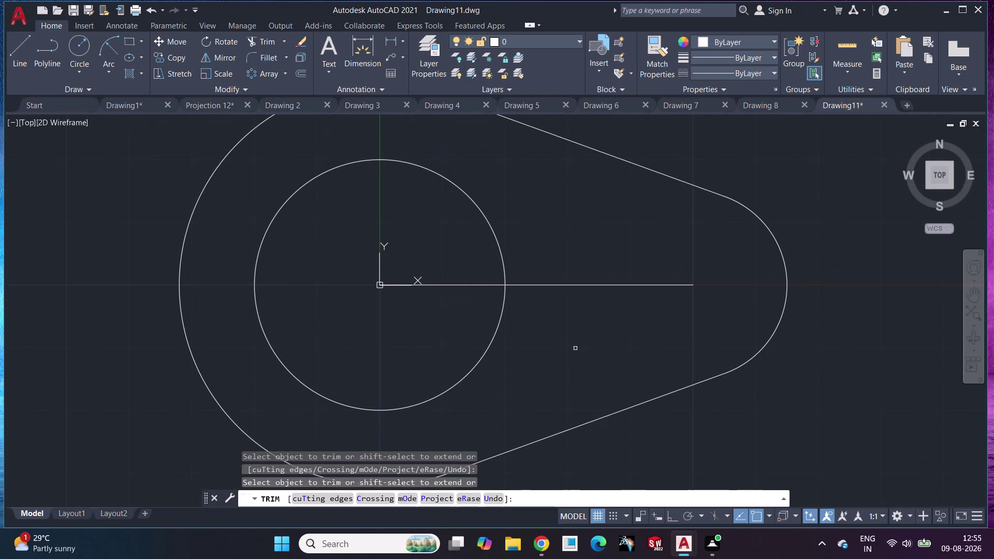
key(Escape)
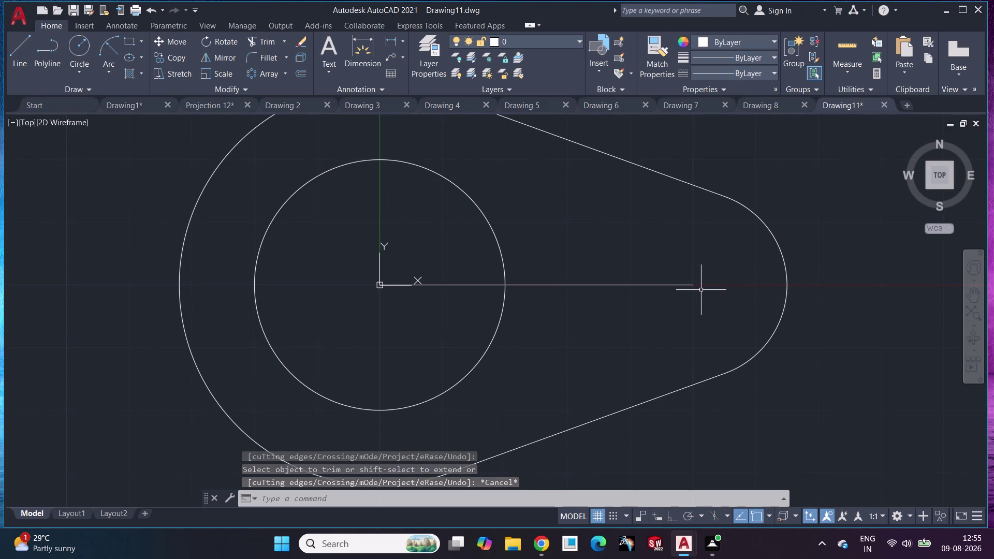
click(130, 36)
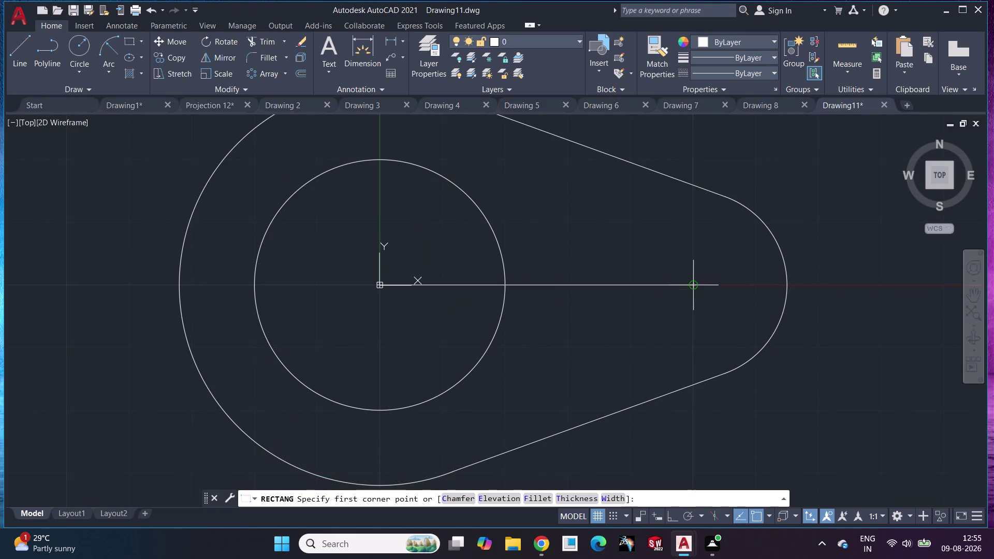
click(691, 286)
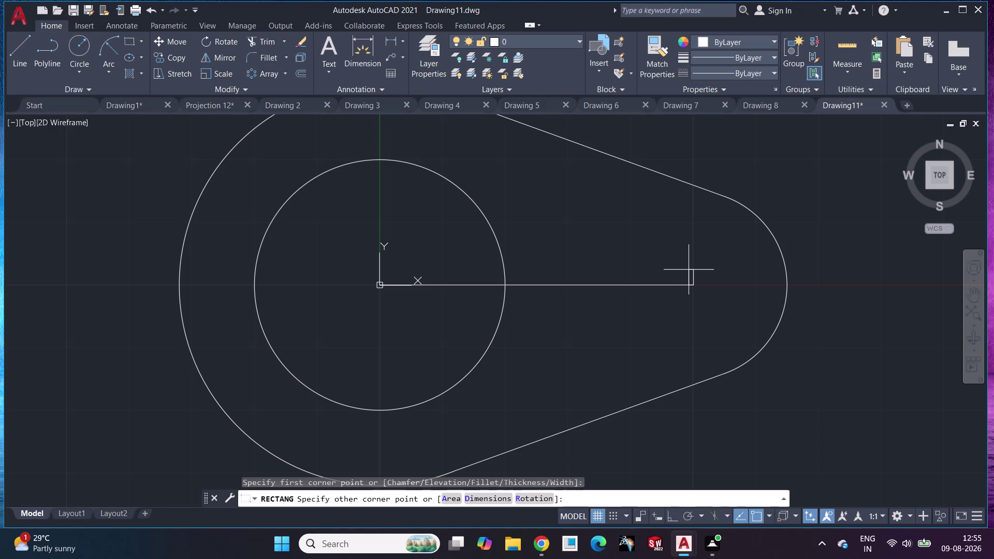
text(@2)
text(<90)
key(Return)
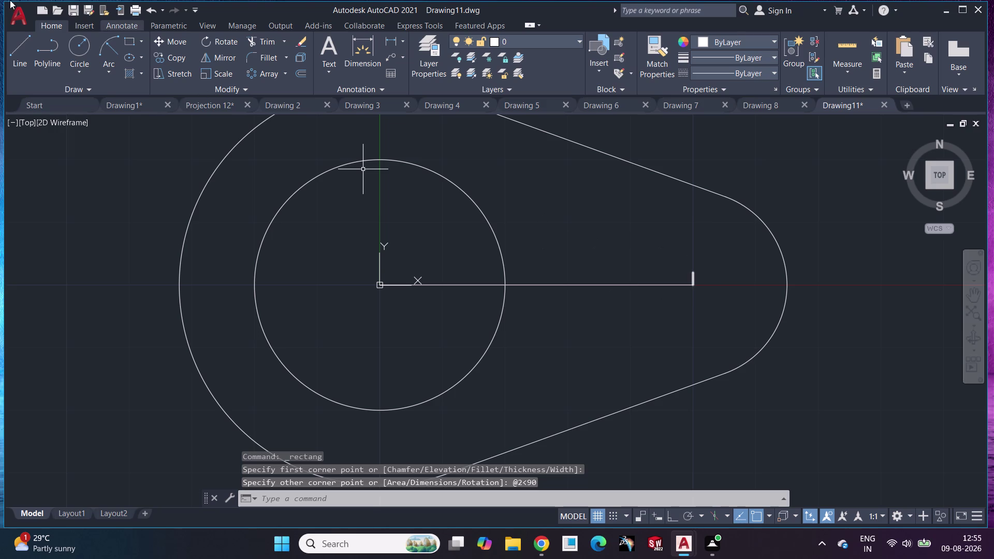
click(17, 45)
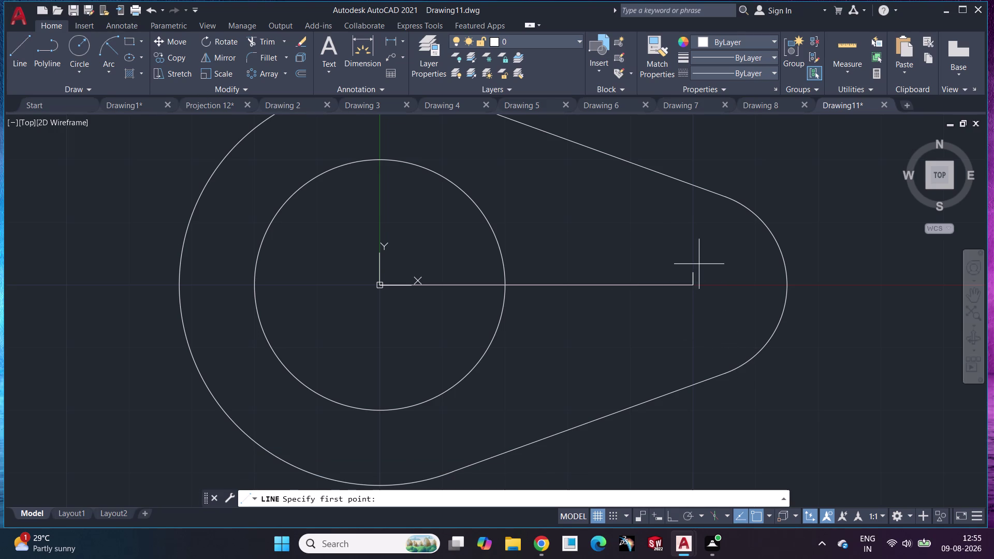
click(693, 274)
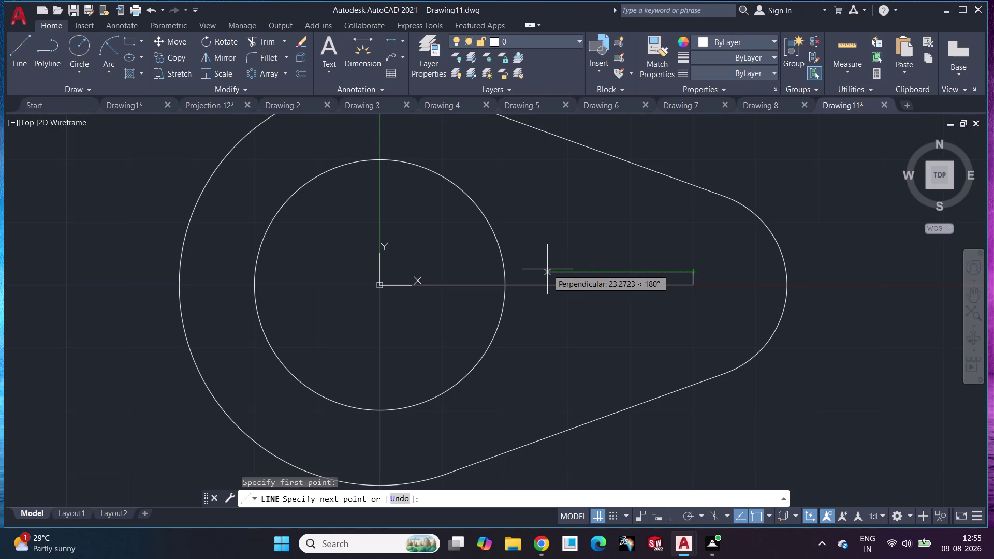
key(shift+at)
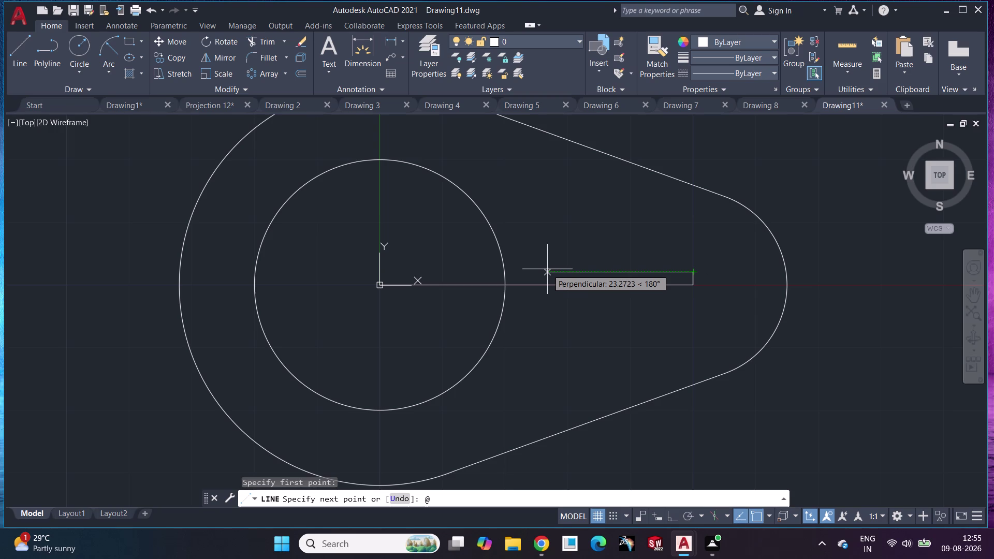
text(20<)
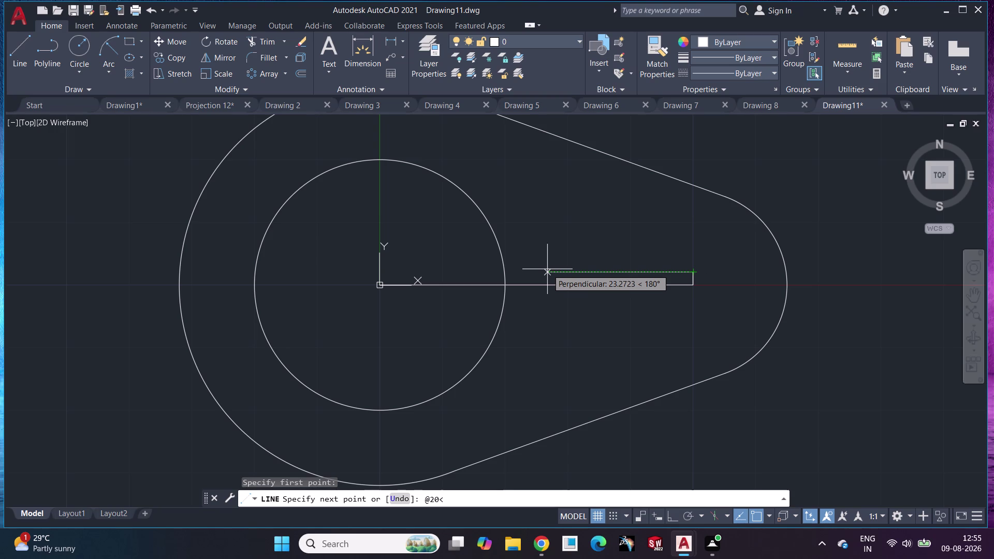
text(27)
key(BackSpace)
key(BackSpace)
text(180)
key(Return)
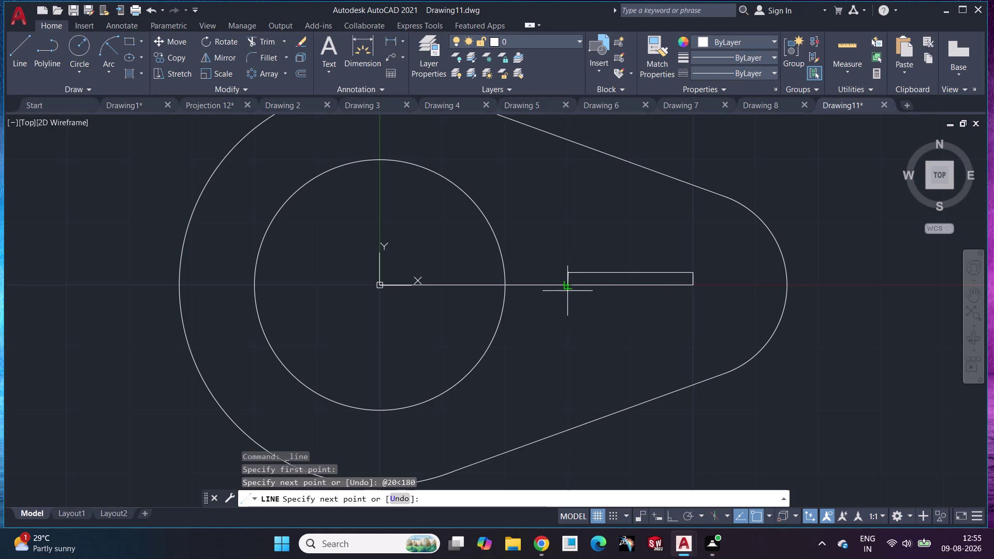
Finish the slot with a 2-unit downward edge at @2<270.
text(@2)
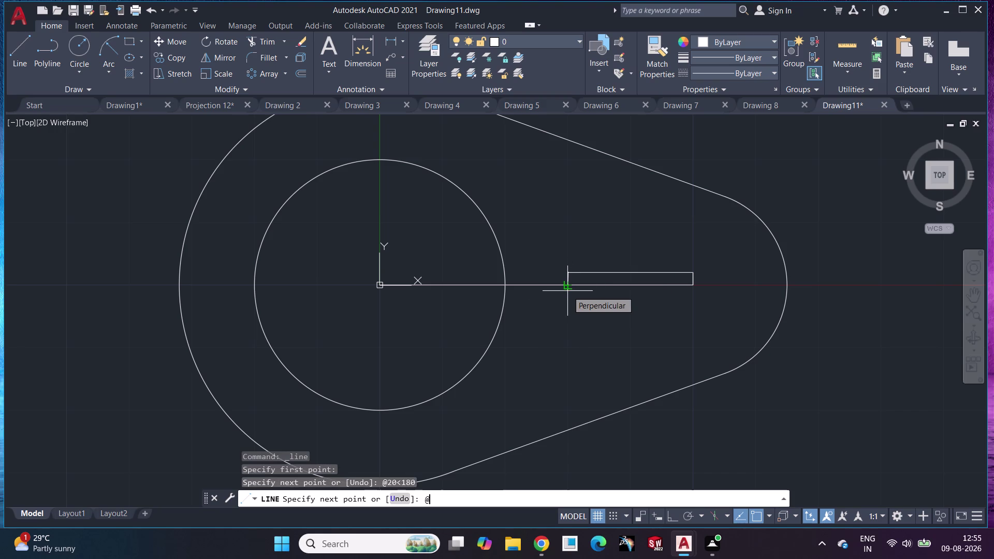
text(<)
text(27)
text(0)
key(Return)
scroll(up, 3)
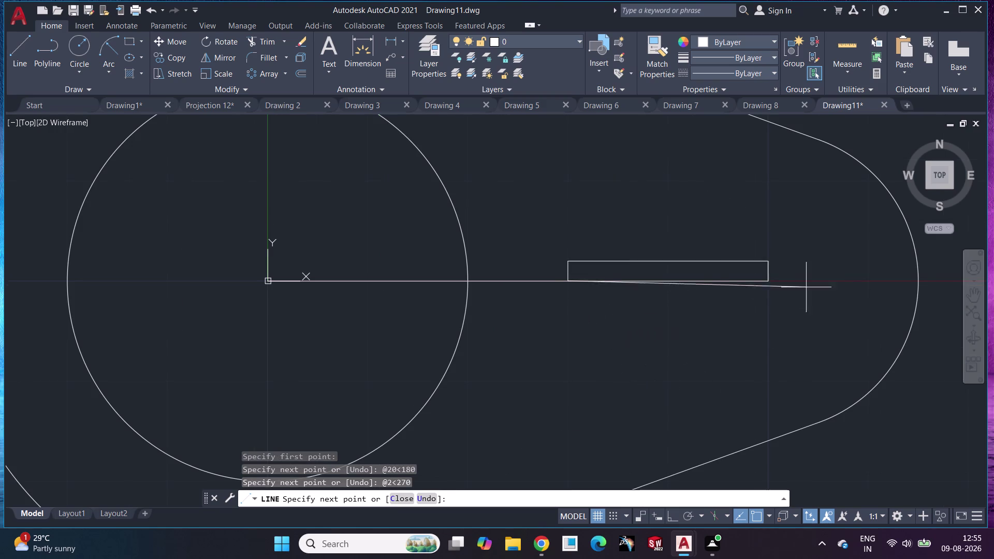
key(Escape)
Select the edges of the slot outline.
click(636, 261)
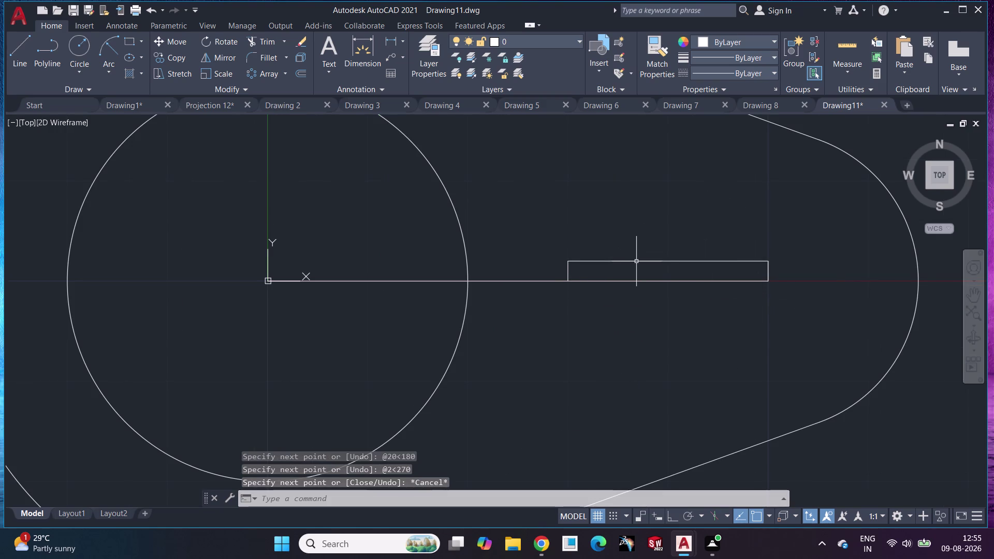
click(569, 268)
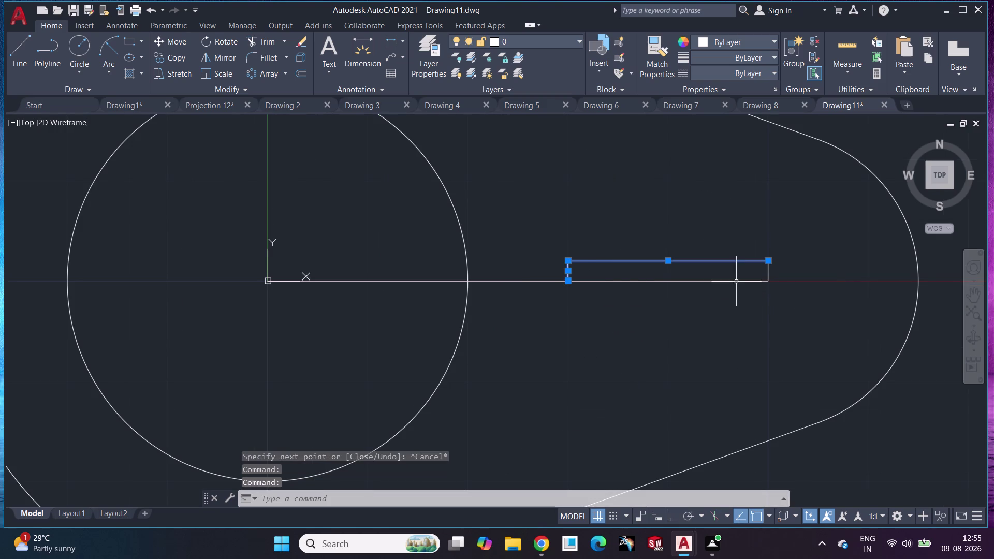
click(767, 273)
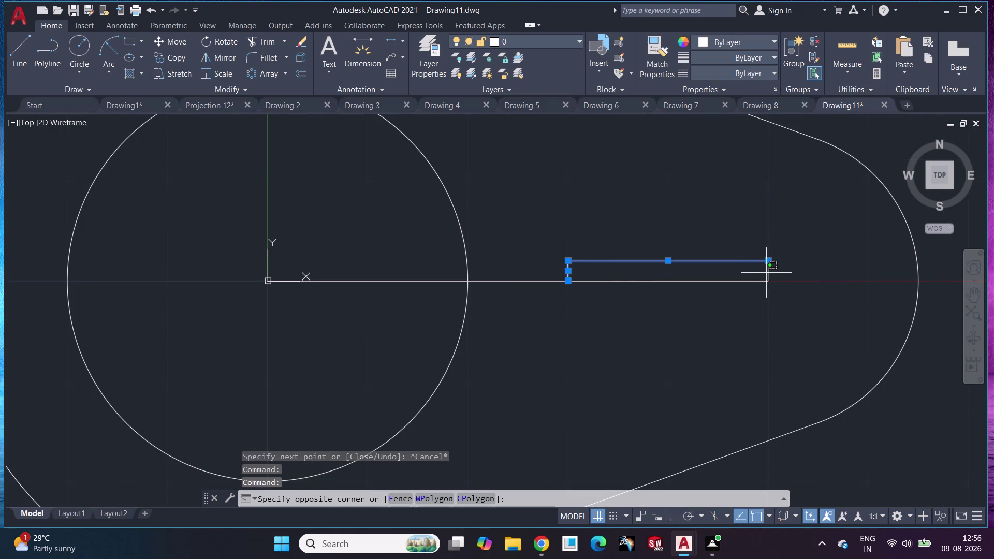
key(Escape)
click(767, 277)
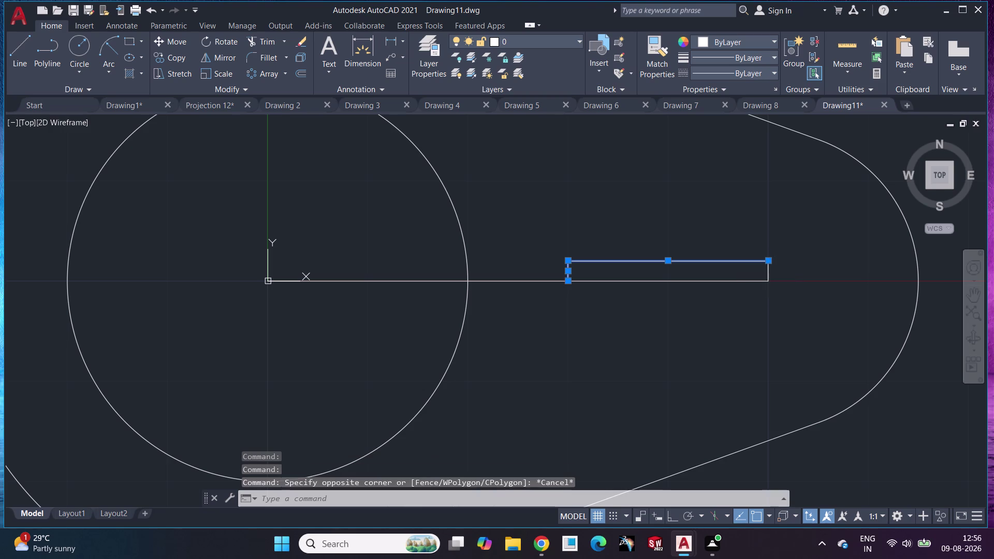
click(230, 61)
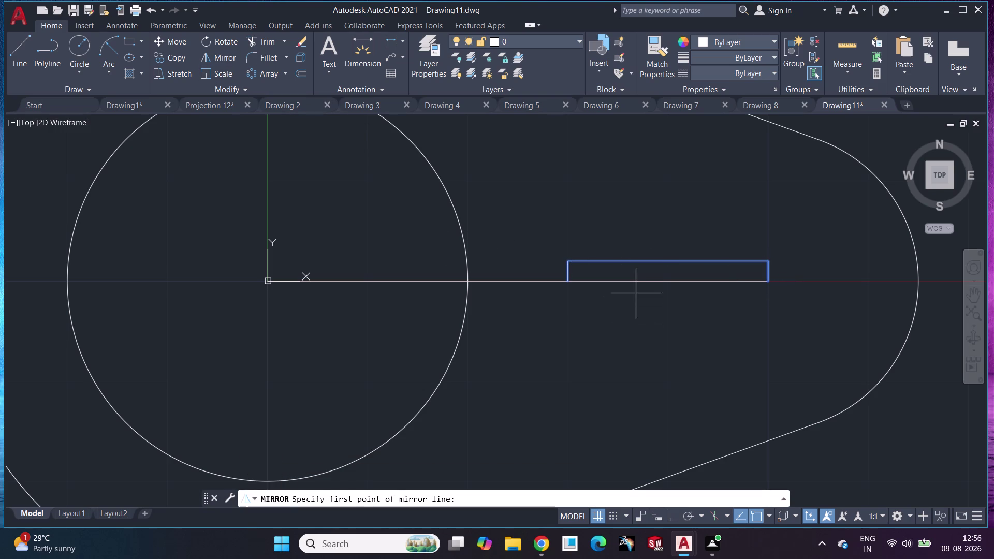
Mirror the keyway half edges across the horizontal centre line, keeping the originals.
click(634, 282)
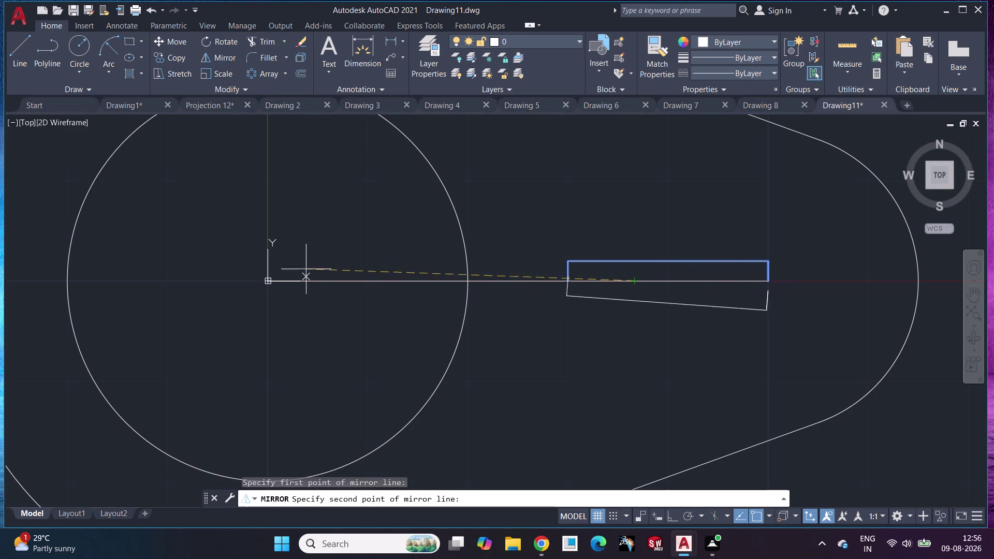
click(266, 281)
click(682, 374)
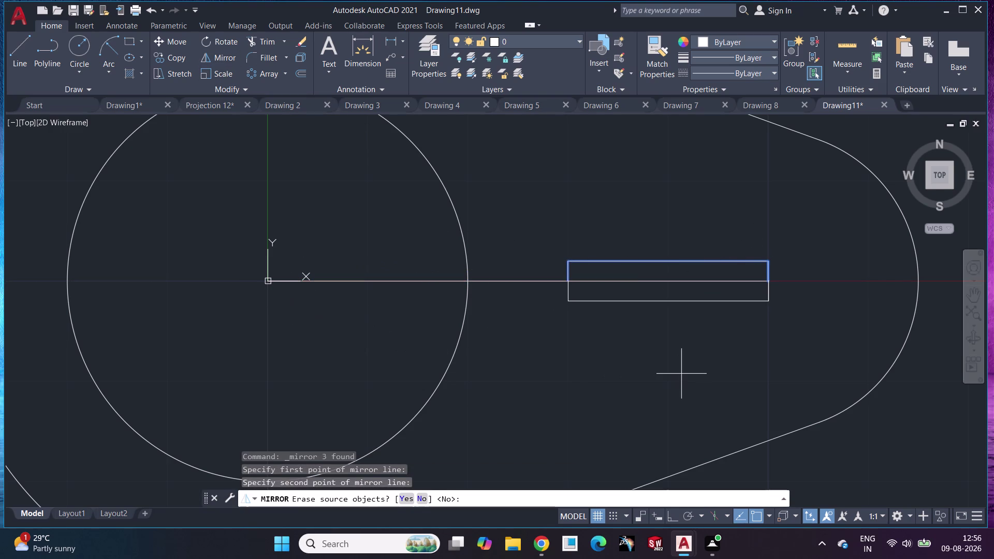
key(Escape)
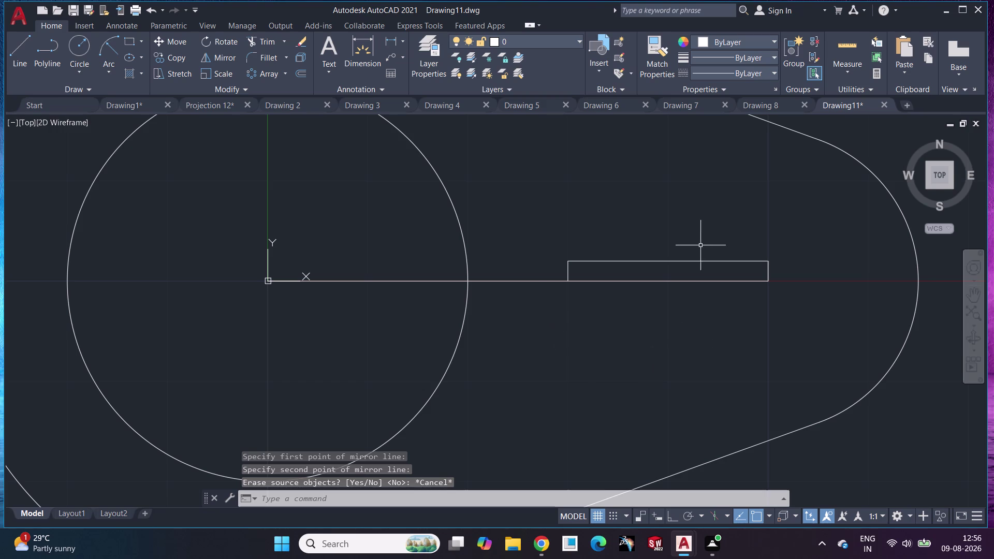
click(675, 260)
click(567, 268)
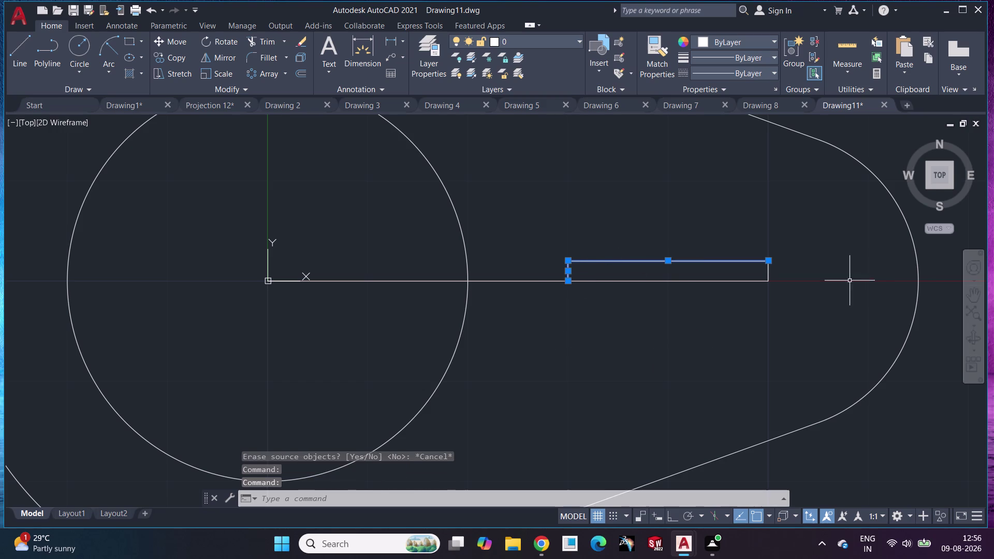
click(768, 270)
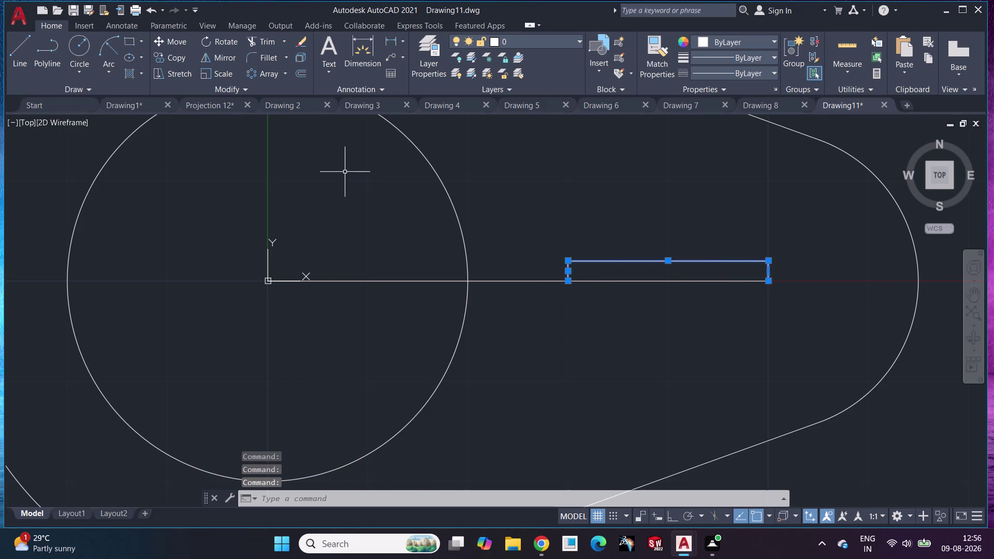
click(210, 58)
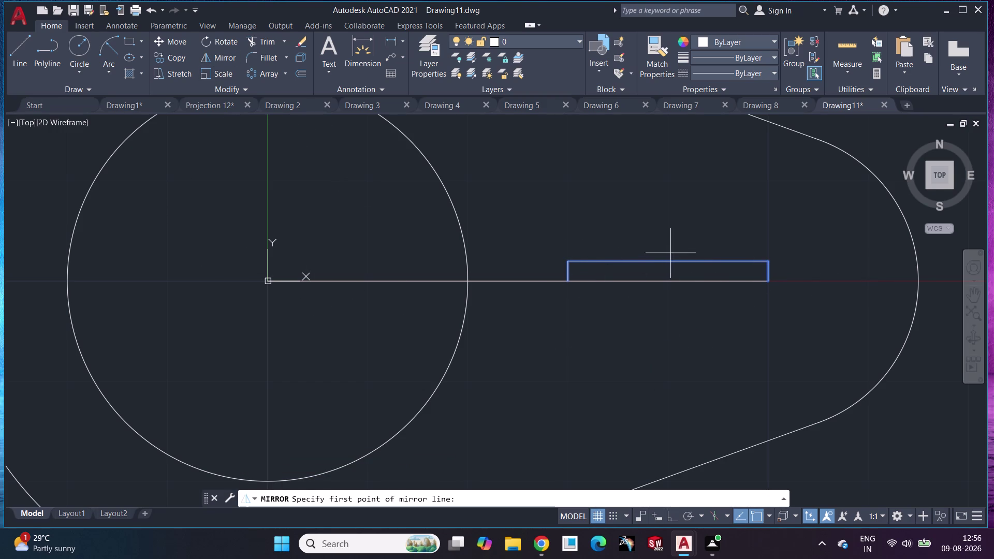
drag(271, 278, 276, 279)
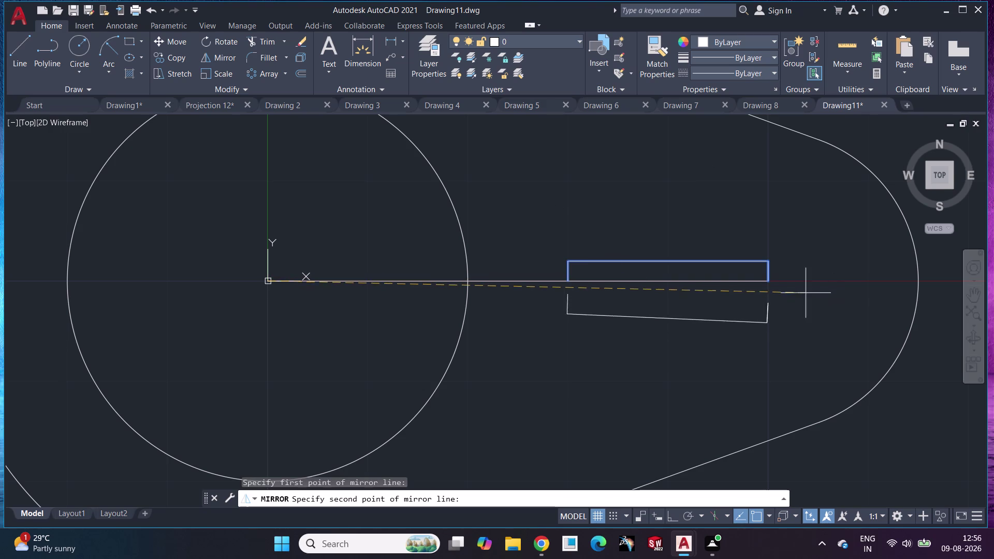
click(760, 274)
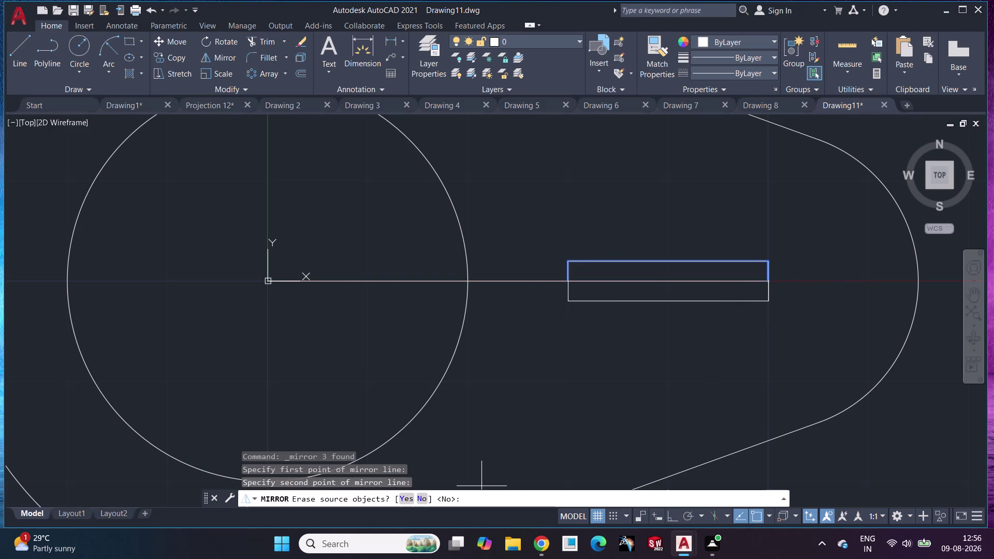
click(423, 495)
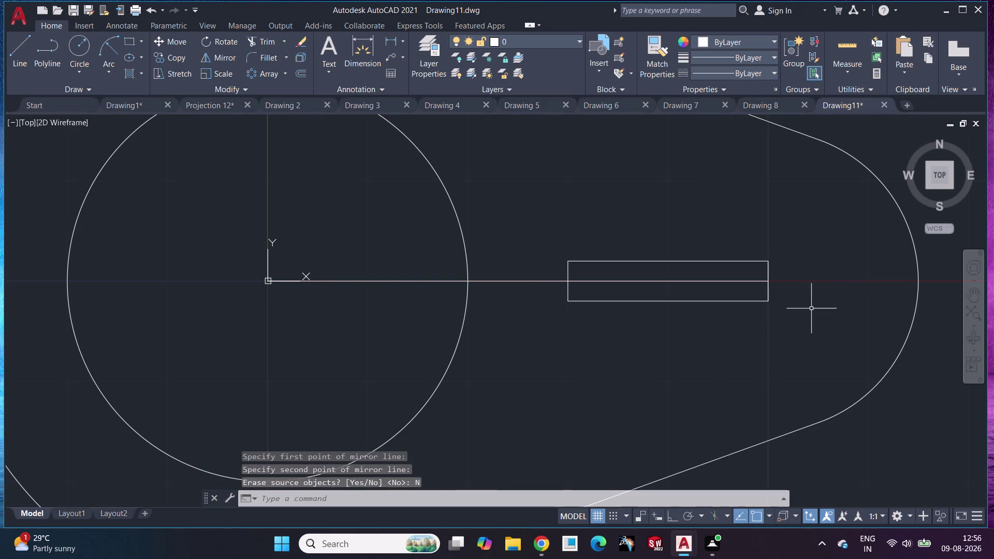
Erase the horizontal construction line running through the slot.
scroll(up, 3)
scroll(down, 3)
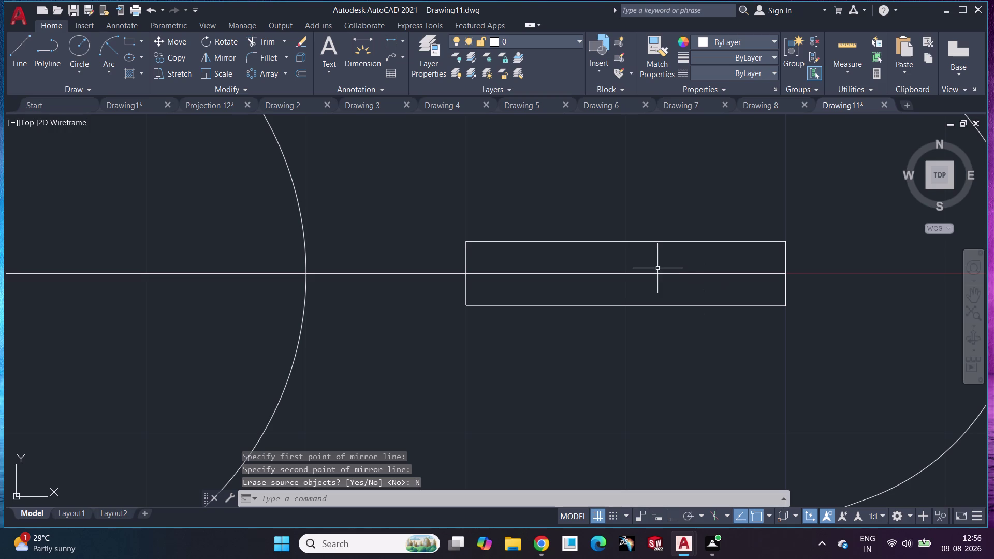
click(658, 275)
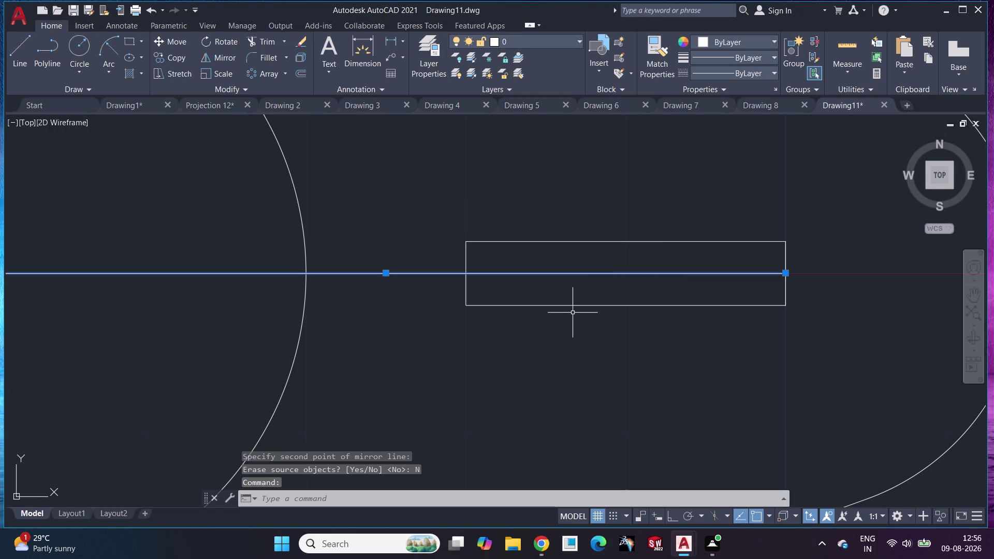
key(Delete)
scroll(down, 3)
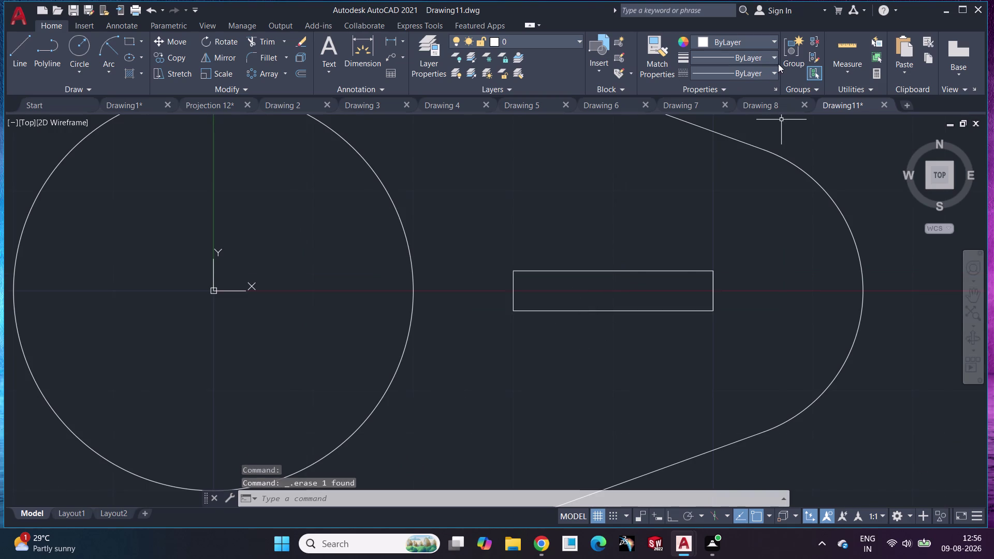
click(773, 72)
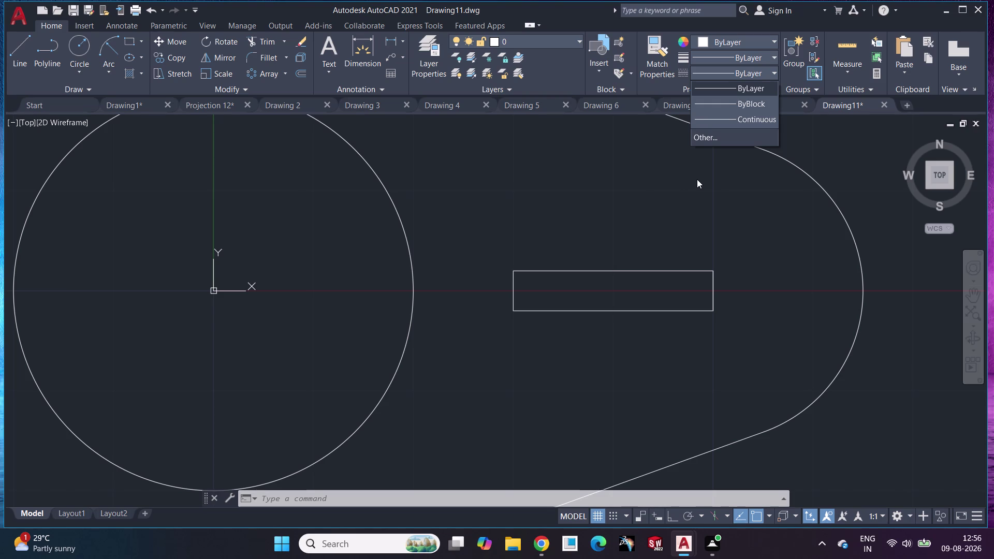
Pan to frame the whole lever and open the Properties Linetype dropdown.
scroll(down, 3)
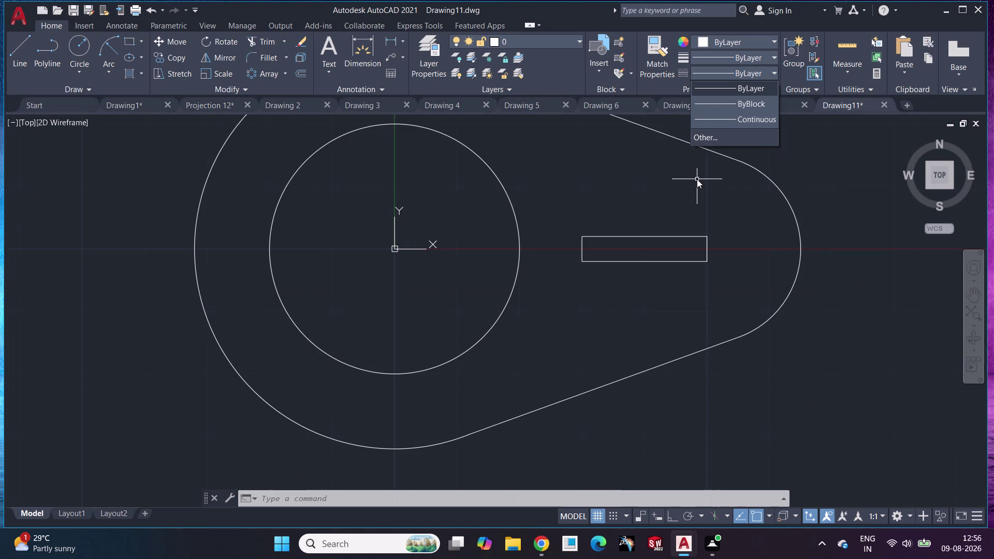
middle_drag(674, 317, 677, 383)
middle_drag(689, 190, 694, 266)
scroll(down, 3)
middle_drag(672, 247, 648, 216)
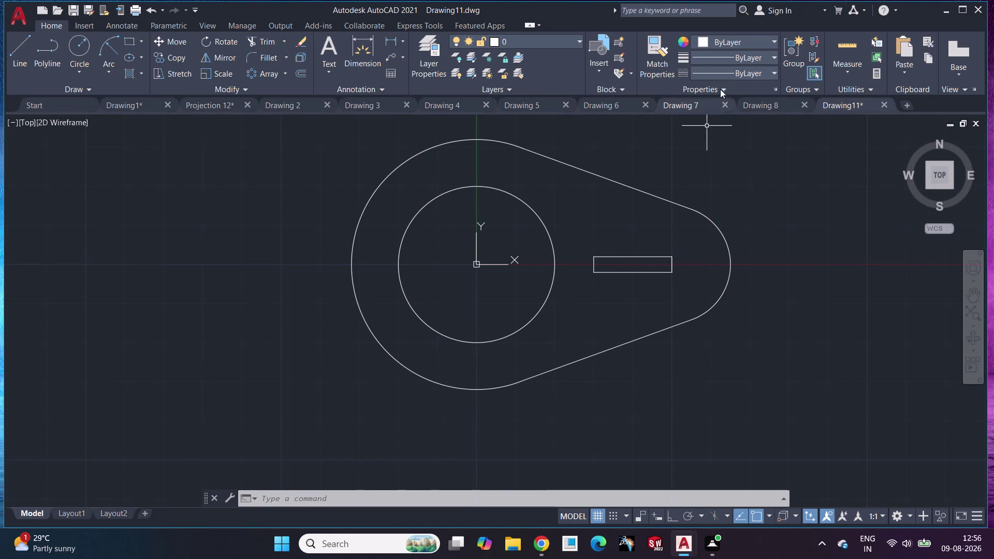
click(776, 73)
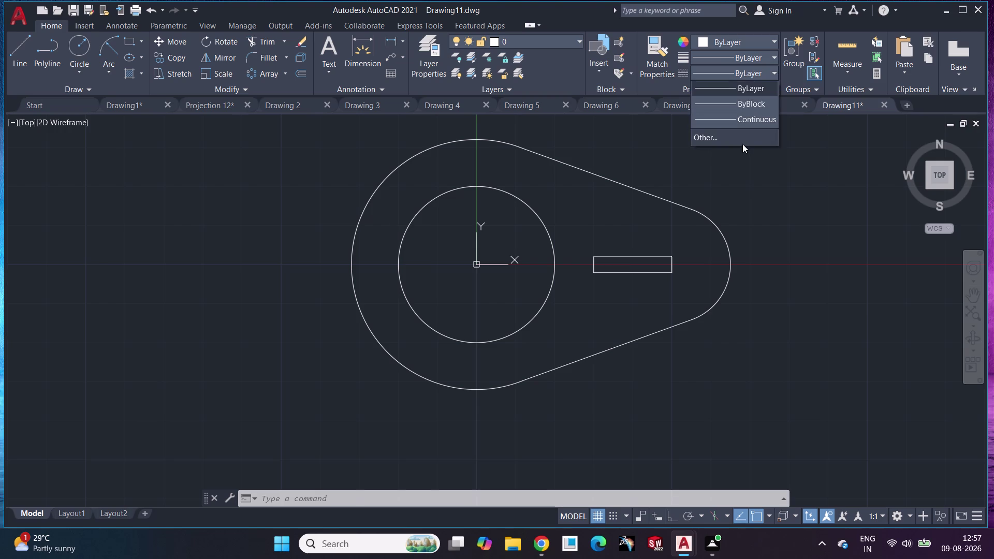
click(744, 129)
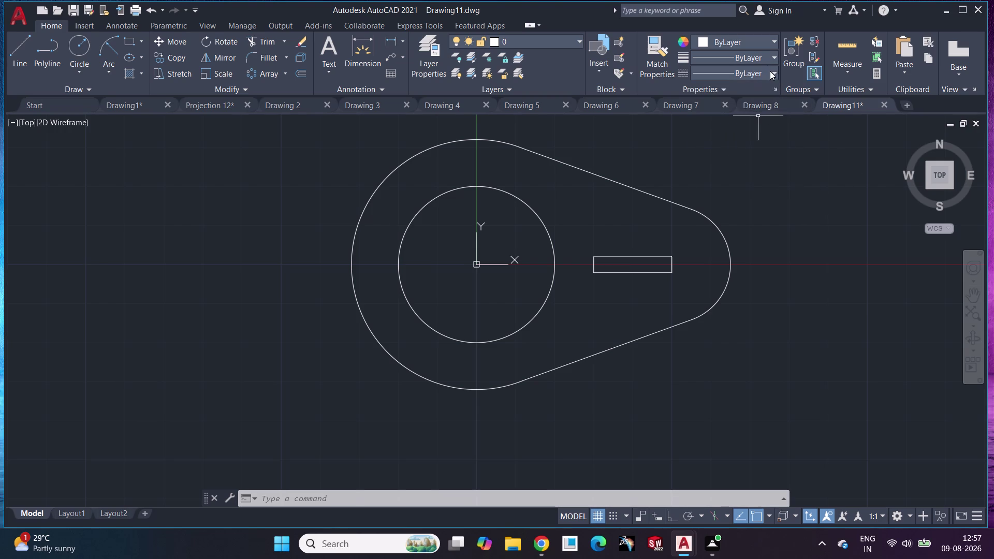
click(770, 71)
Load the ACAD_ISO02W100 dash linetype via the Linetype Manager and make it current.
click(731, 132)
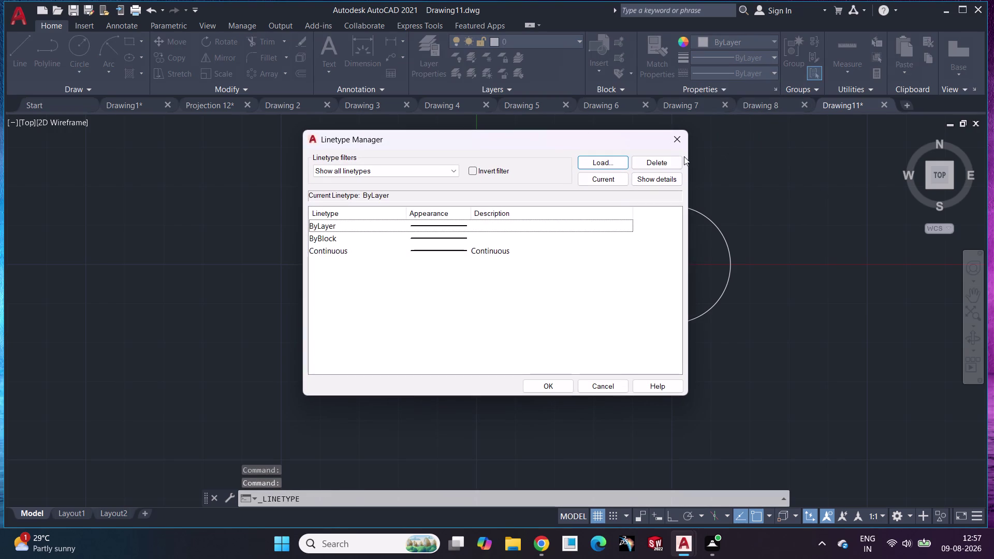
click(603, 163)
click(547, 241)
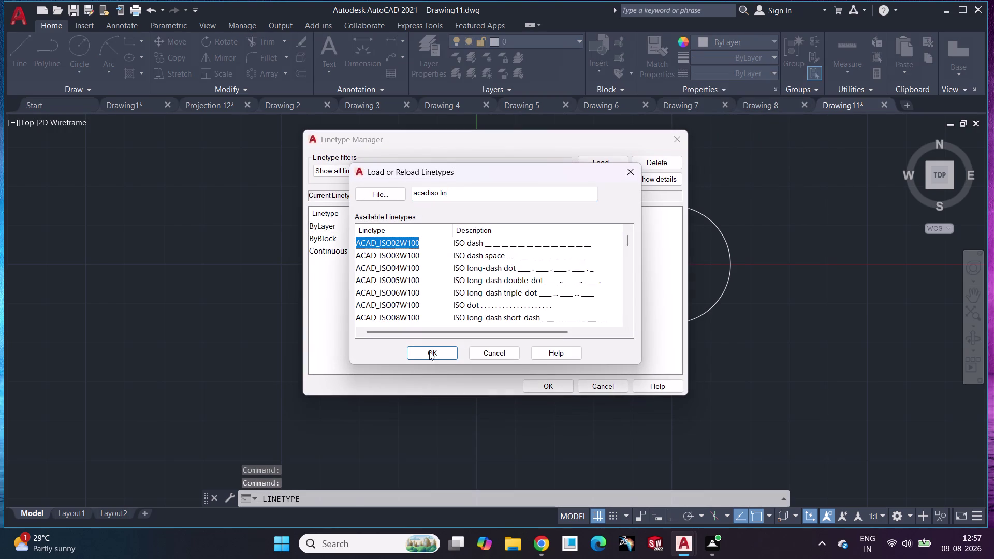
click(430, 356)
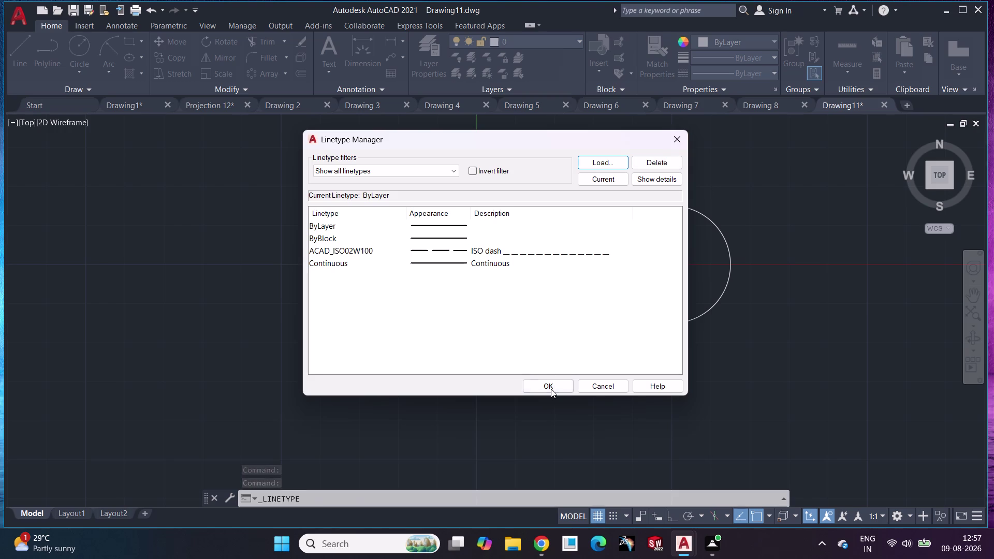
click(551, 389)
click(771, 71)
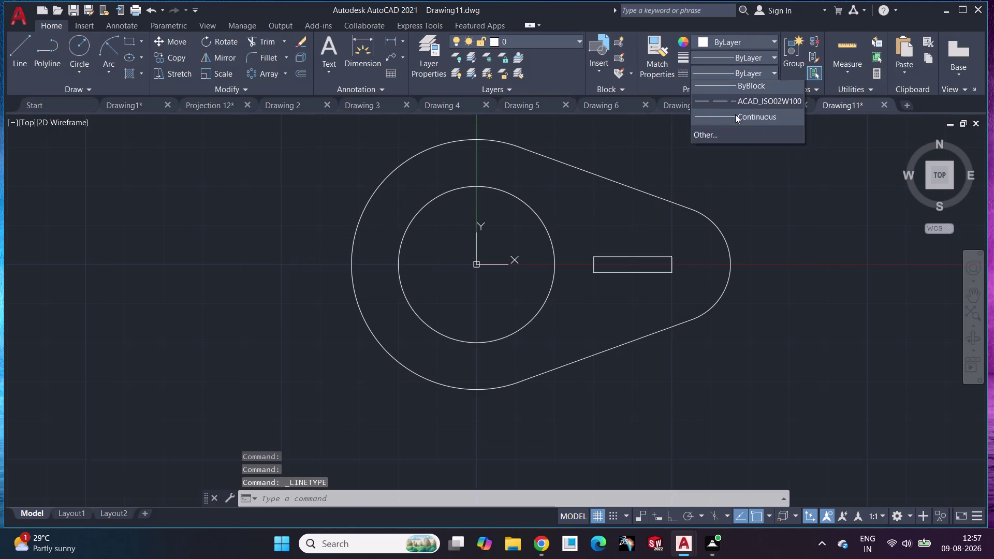
click(725, 125)
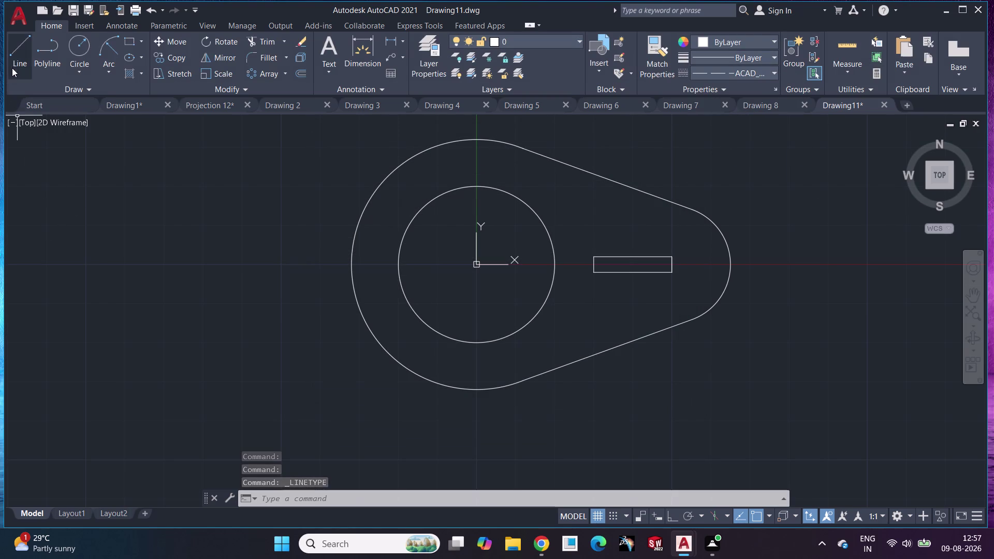
Draw a dashed horizontal centreline from the outer circle's left edge past the lever's right end.
click(13, 61)
click(351, 267)
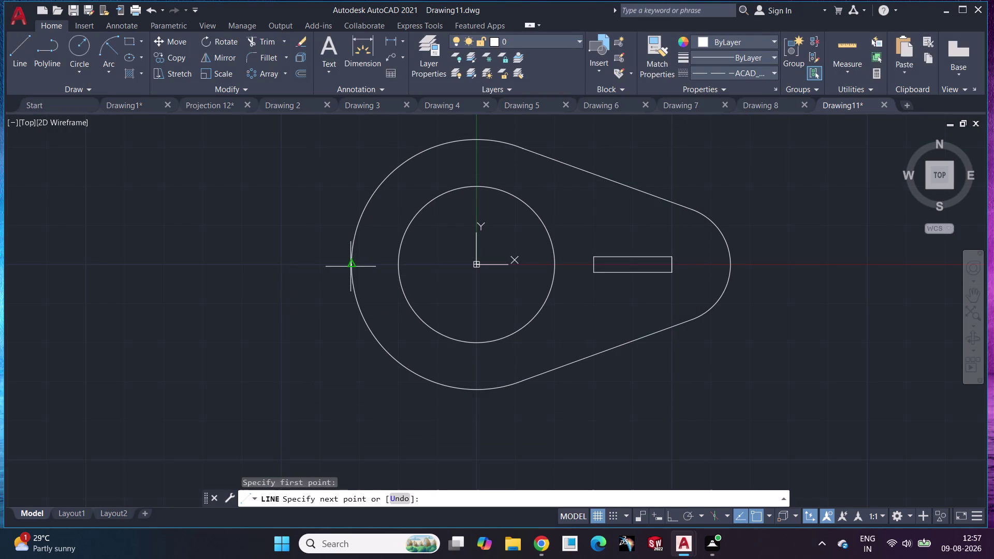
click(867, 263)
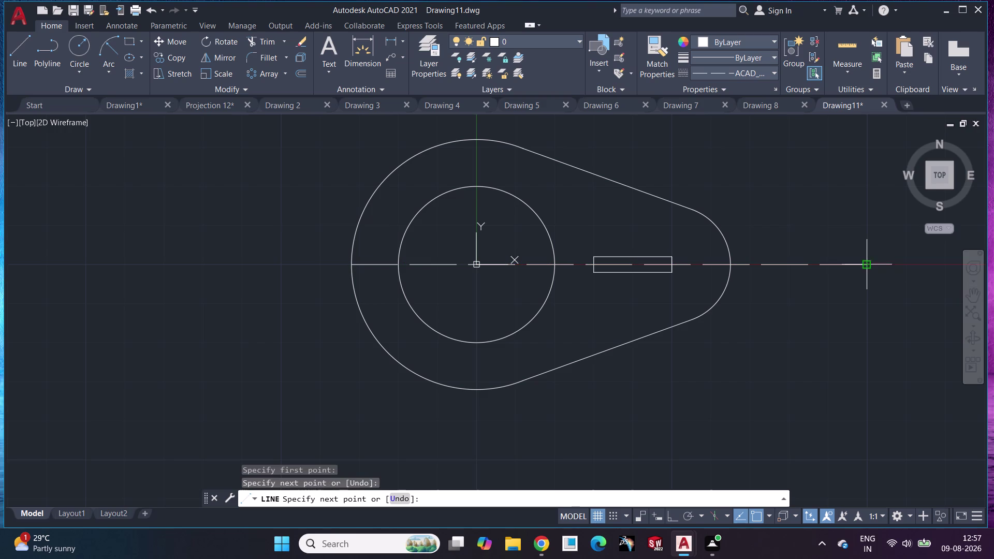
key(Escape)
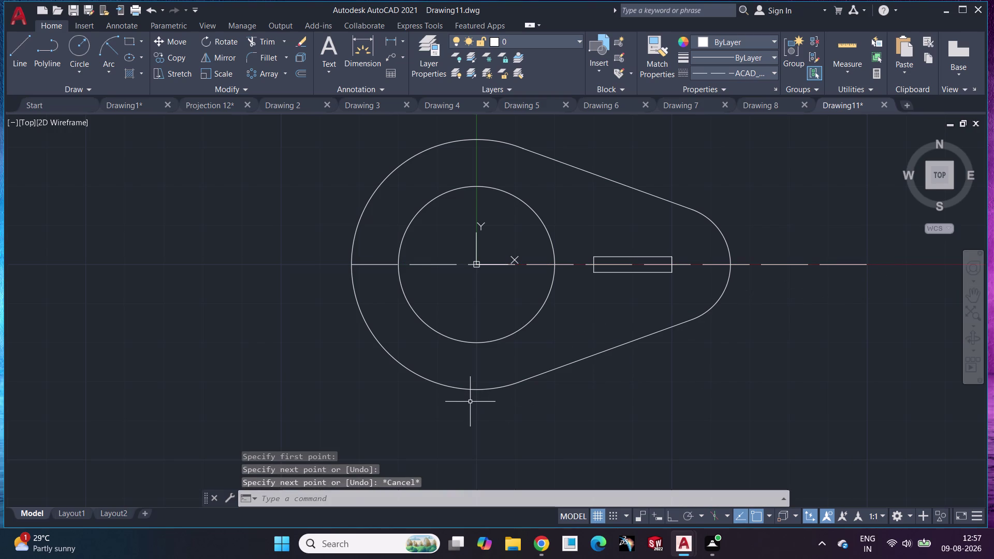
Adjust the view and start a horizontal linear dimension.
middle_drag(592, 443, 611, 502)
middle_drag(592, 473, 579, 438)
click(672, 445)
key(Escape)
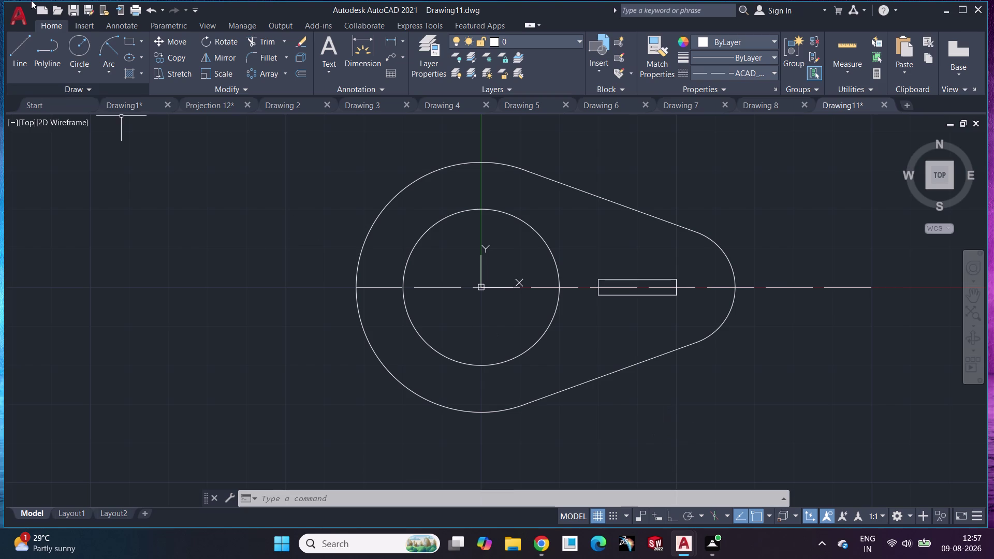
click(391, 37)
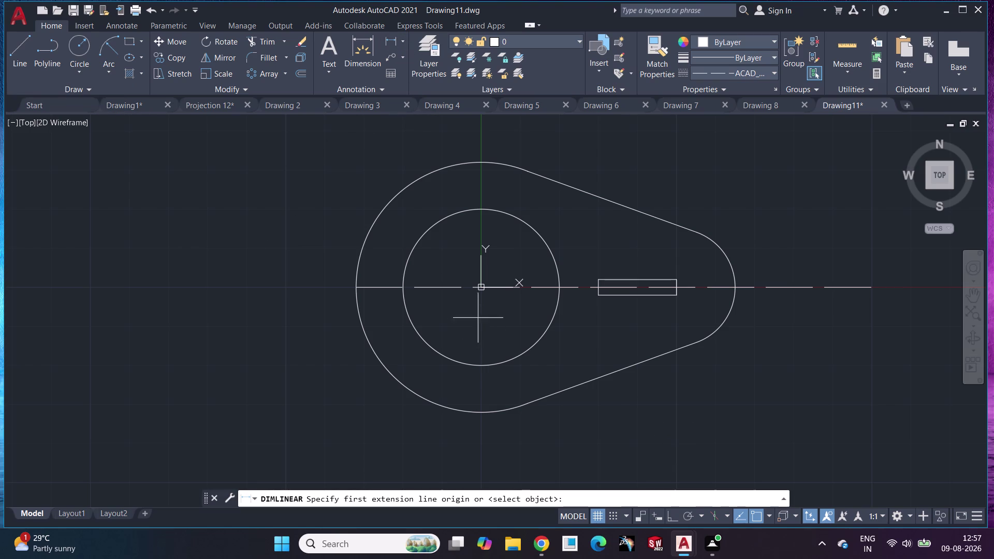
click(481, 289)
click(678, 286)
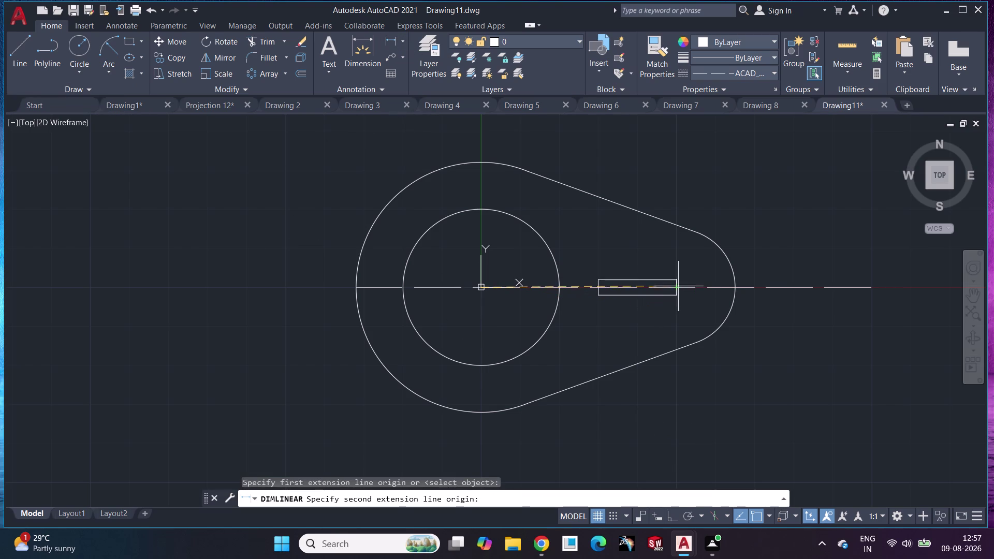
key(Escape)
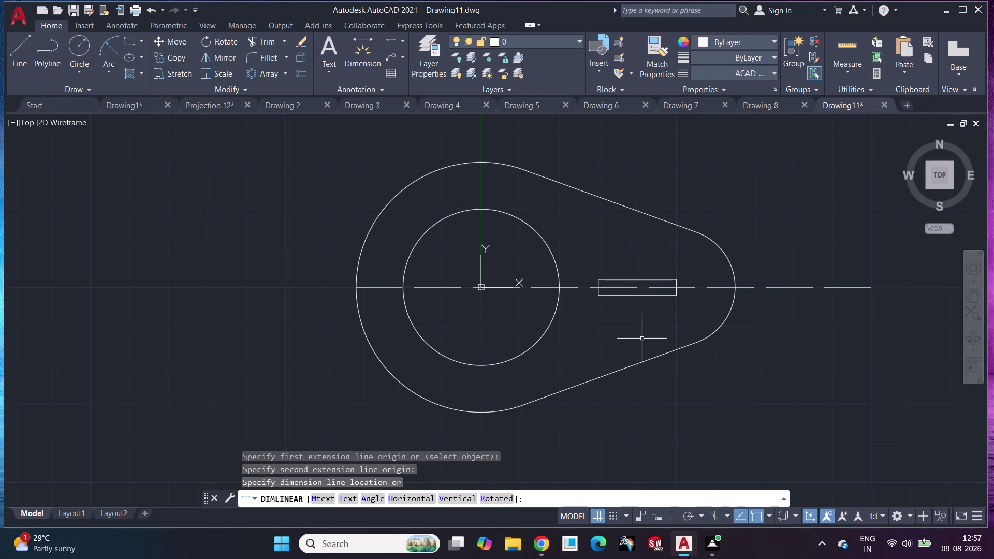
click(388, 38)
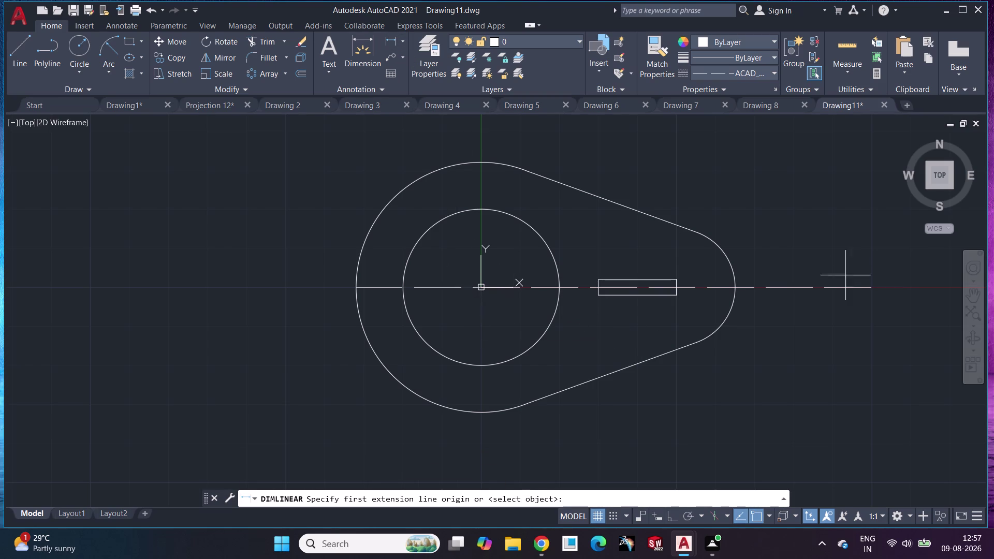
click(737, 288)
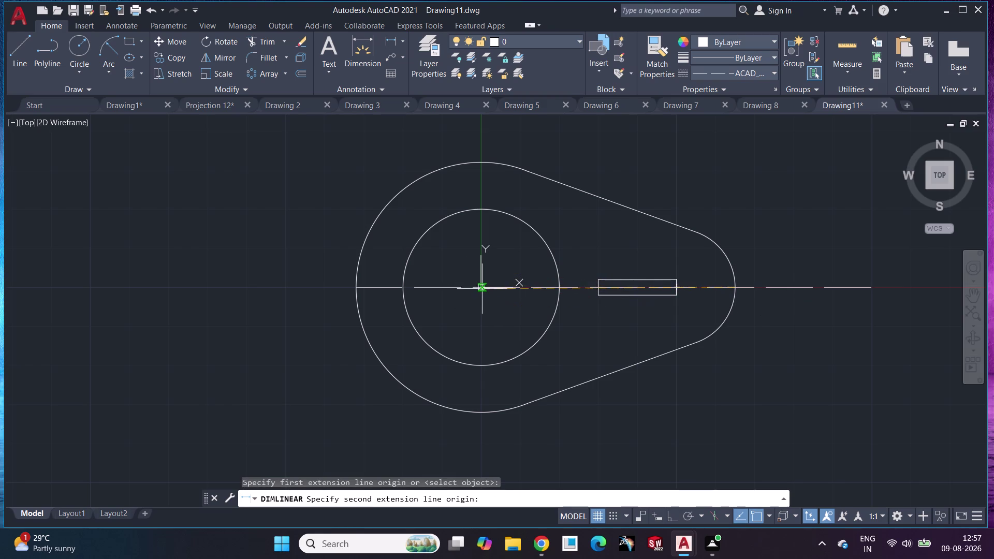
click(482, 288)
key(Escape)
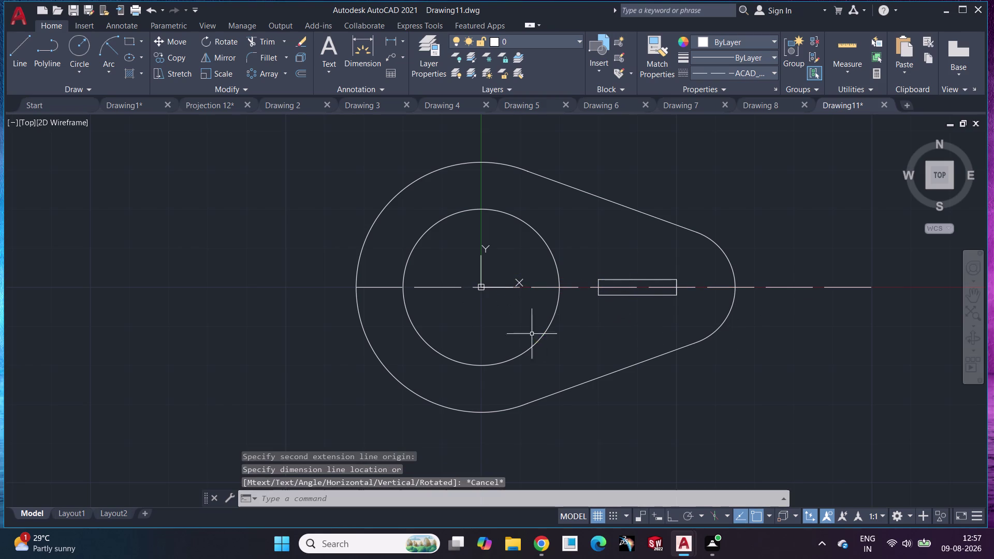
scroll(up, 3)
click(391, 36)
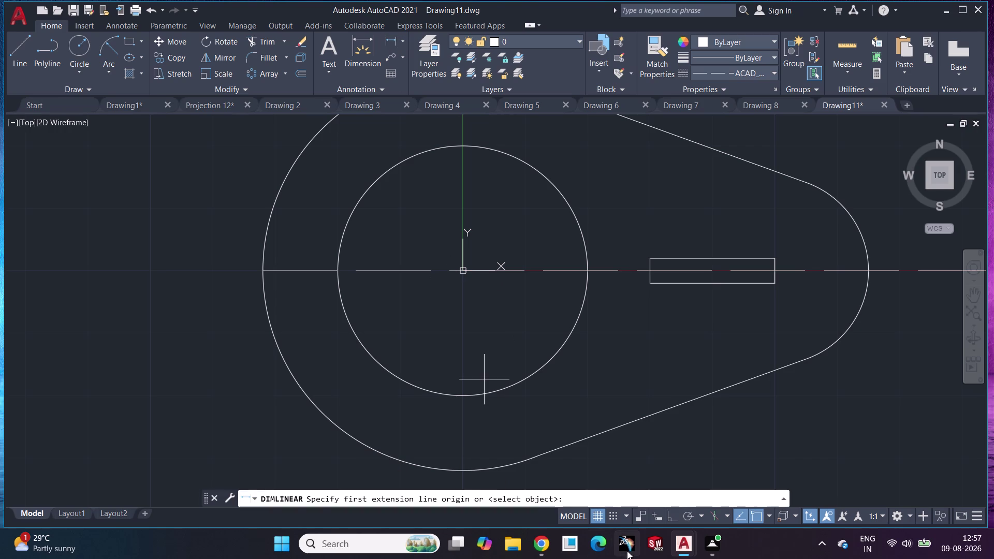
click(465, 275)
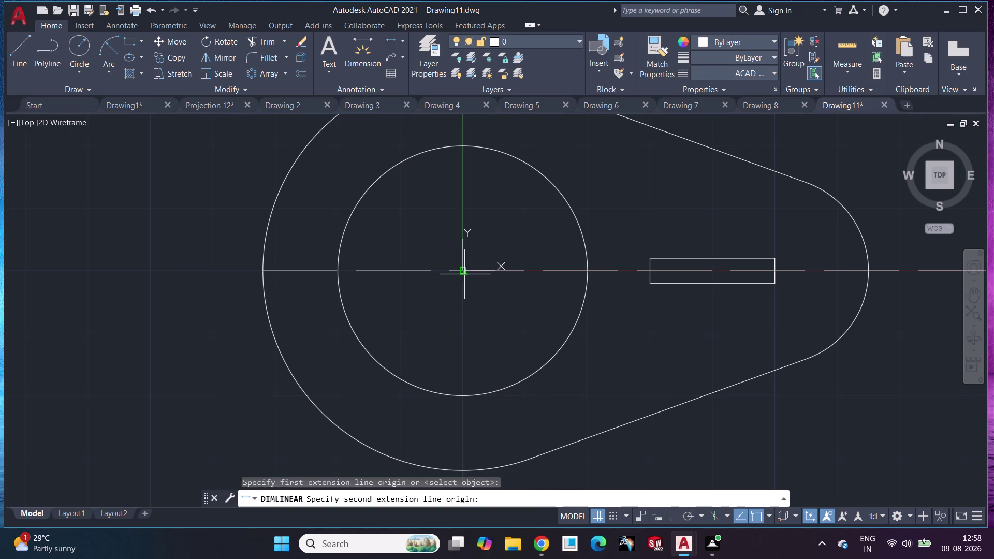
click(864, 272)
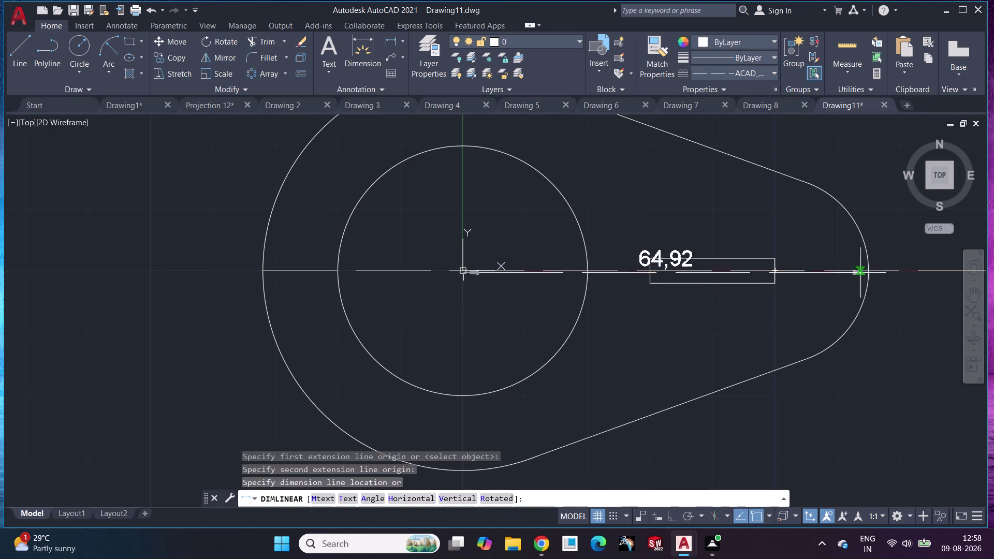
key(Escape)
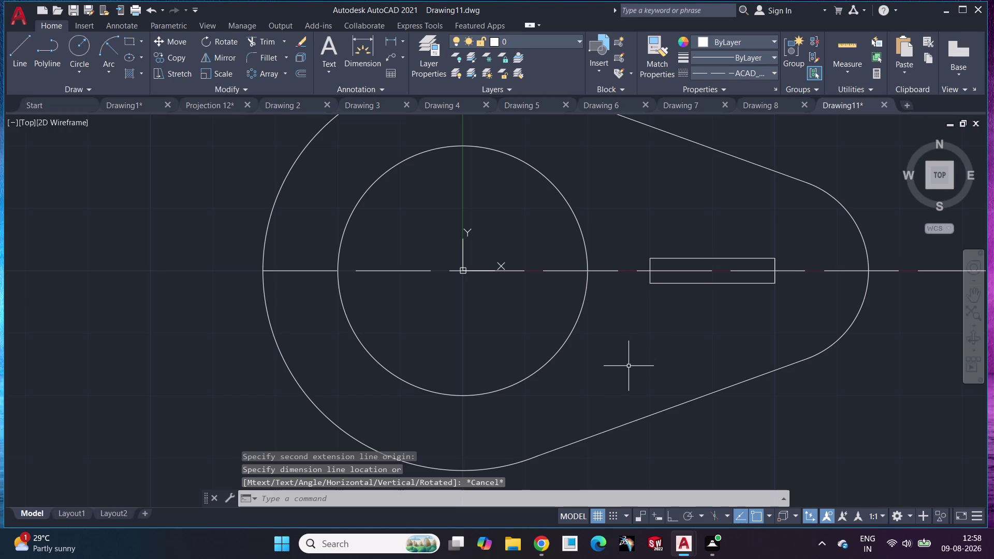
scroll(up, 3)
middle_drag(484, 308, 490, 309)
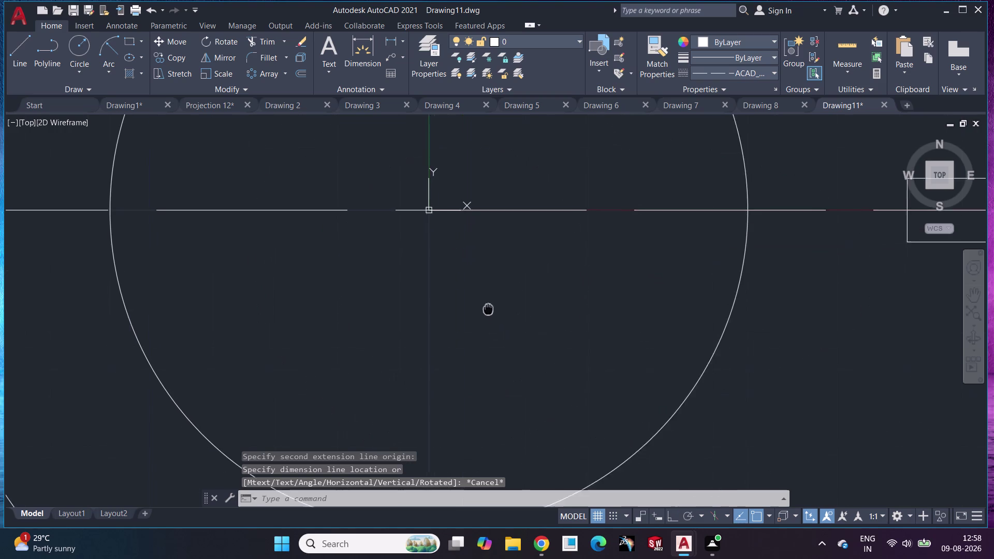
middle_drag(490, 310, 498, 341)
Delete the earlier dashed centreline.
click(402, 242)
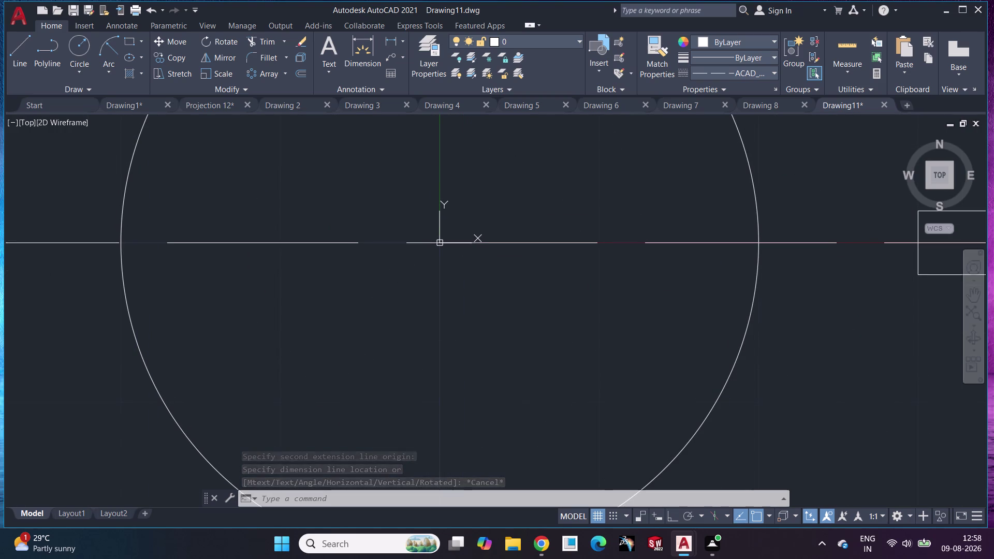
key(Delete)
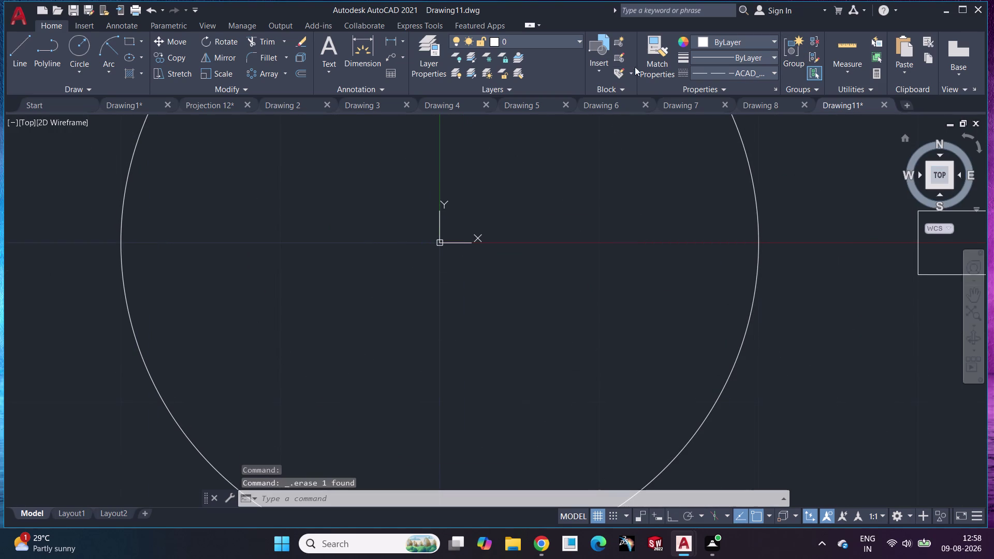
click(713, 70)
click(747, 112)
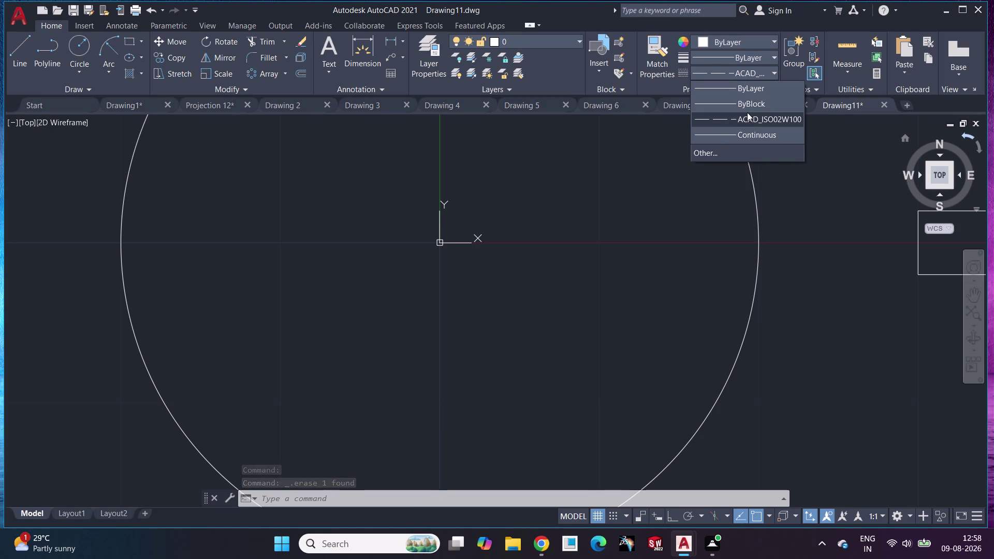
click(28, 48)
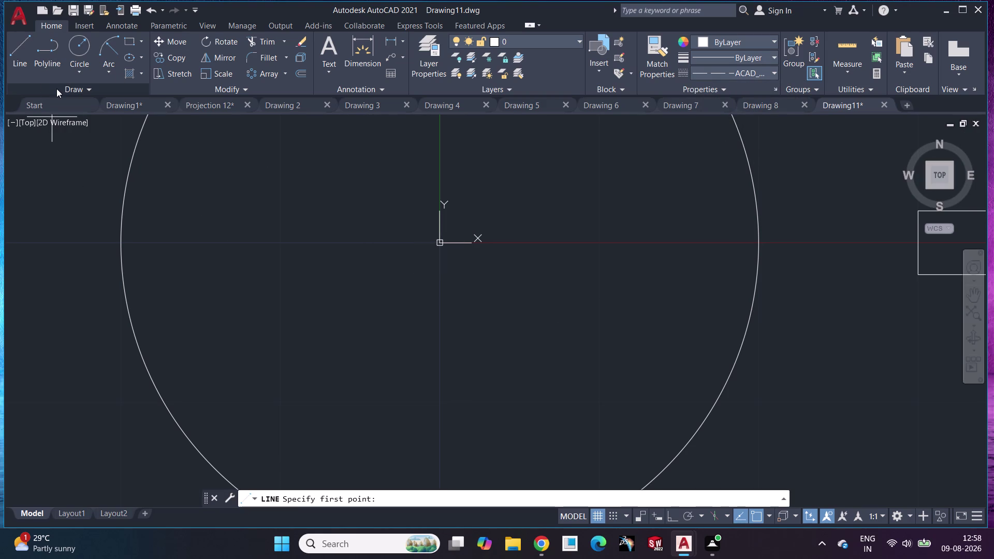
Turn Ortho on and keep ACAD_ISO02W100 as the current linetype.
key(F12)
key(F8)
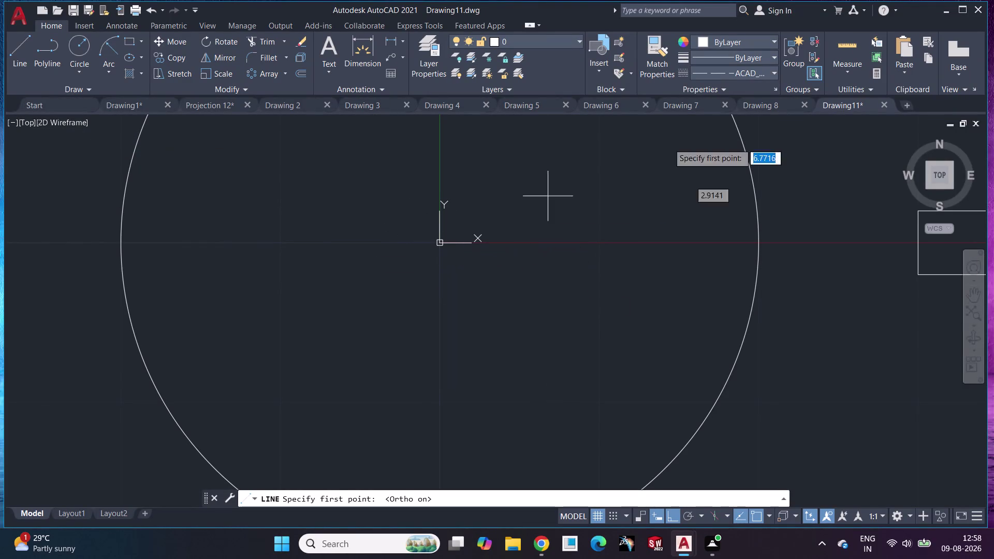
click(716, 76)
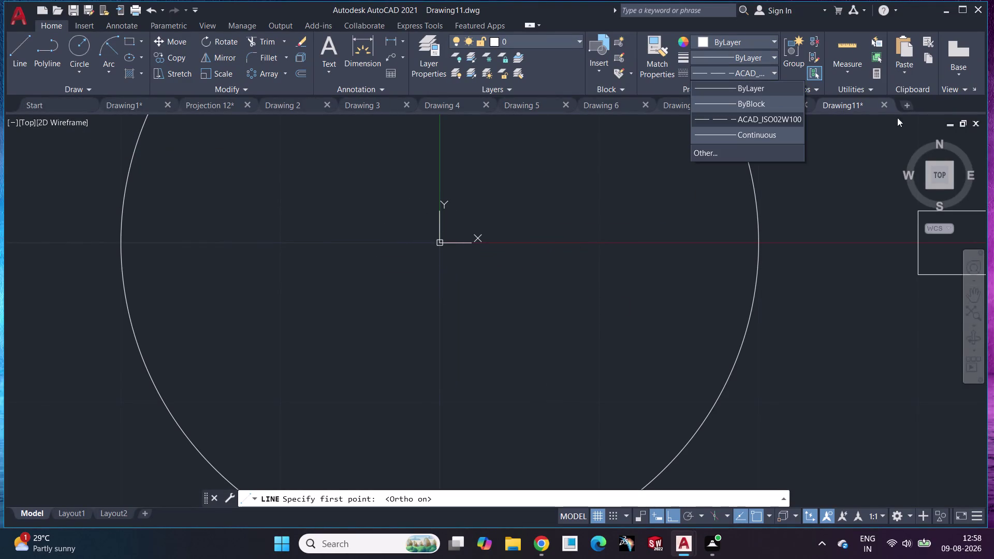
click(748, 119)
click(19, 38)
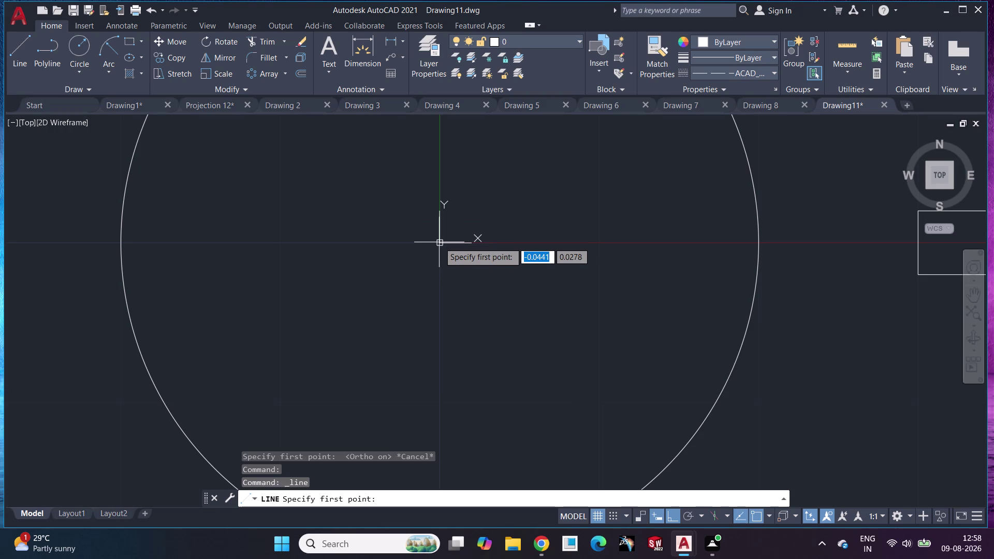
text(0,)
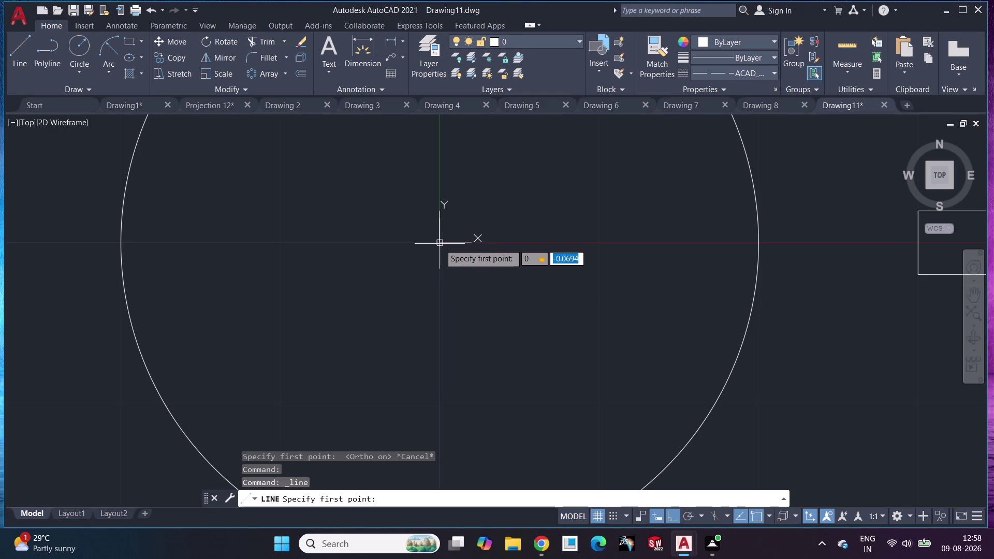
text(0)
key(Return)
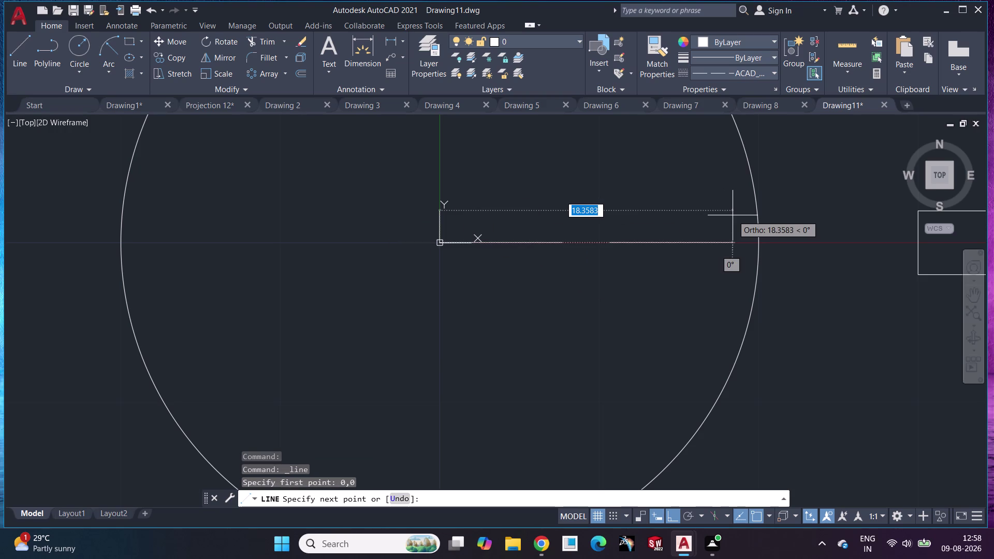
key(shift+at)
text(6)
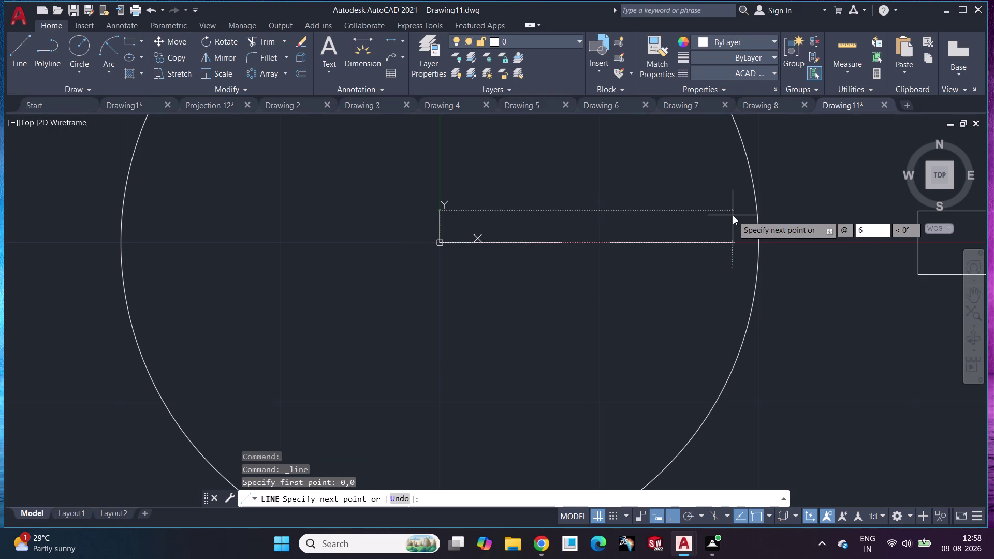
text(5)
text(<0)
key(Return)
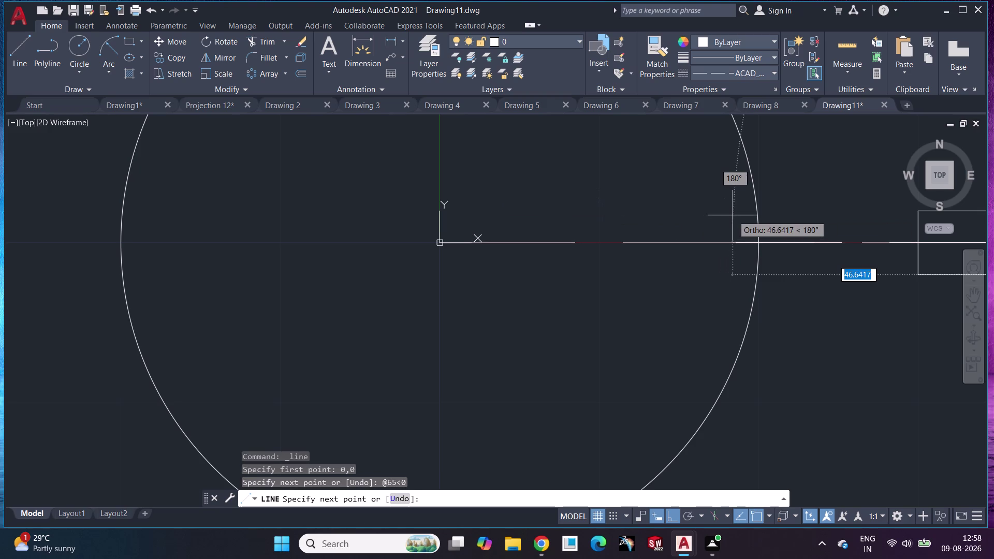
key(Escape)
scroll(down, 3)
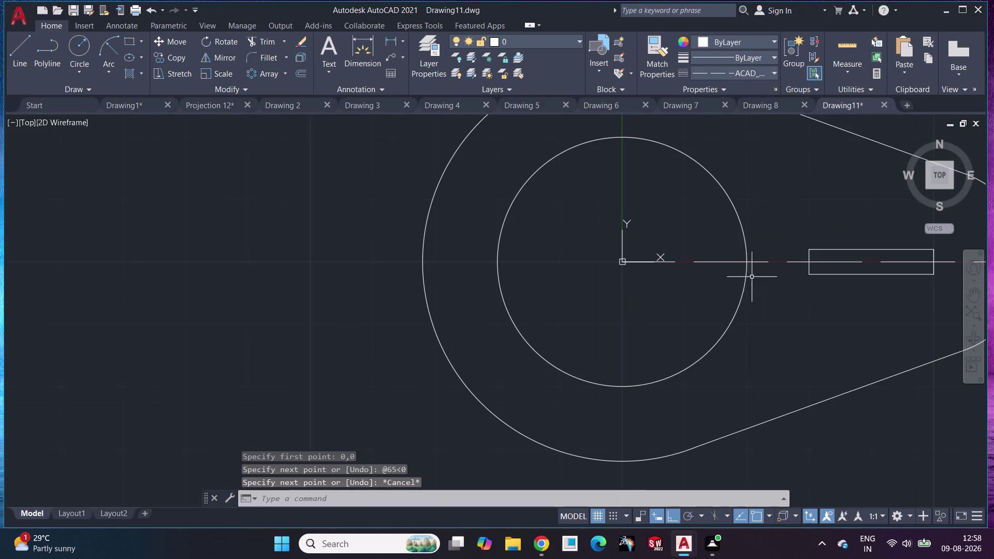
middle_drag(623, 253, 555, 231)
click(397, 40)
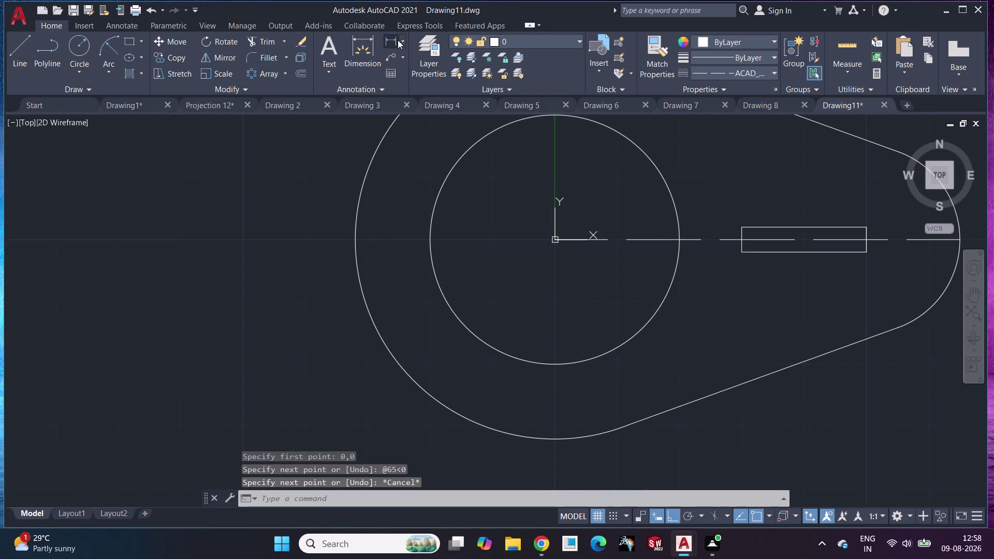
click(557, 240)
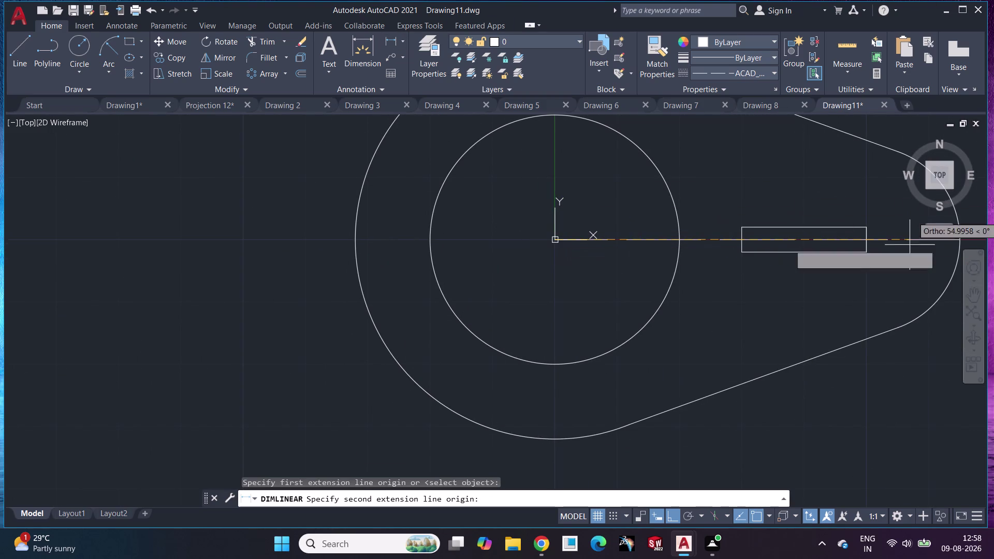
click(963, 242)
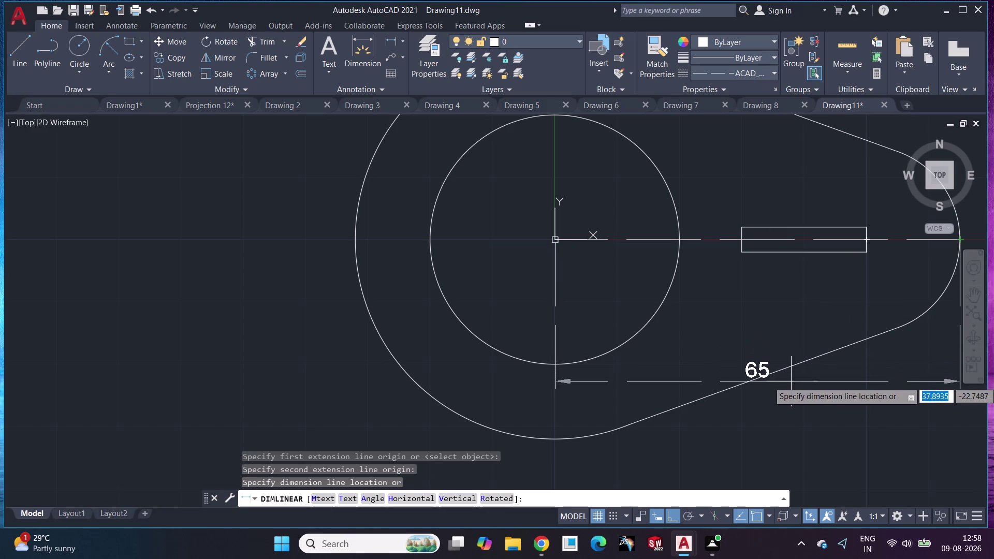
scroll(down, 3)
middle_drag(771, 437, 667, 231)
click(691, 435)
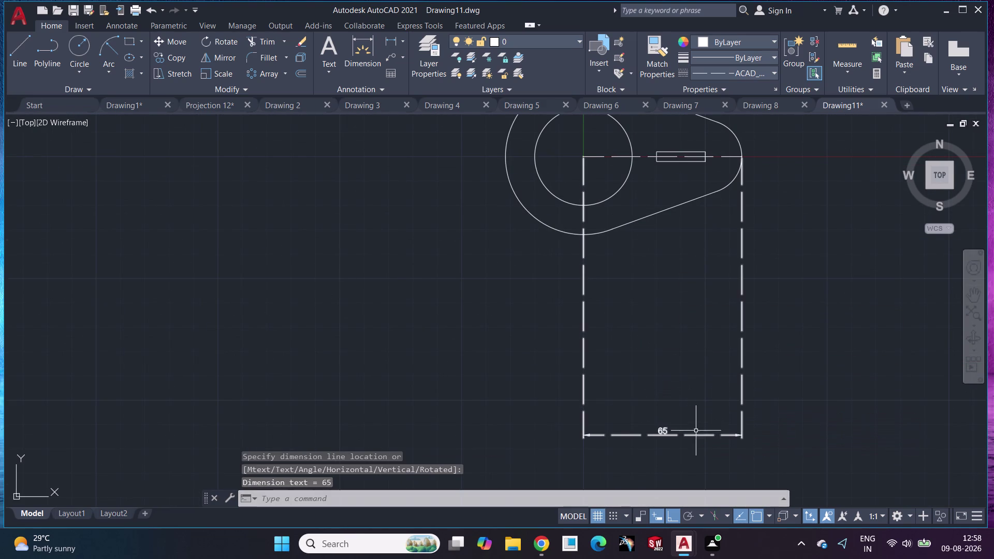
key(Escape)
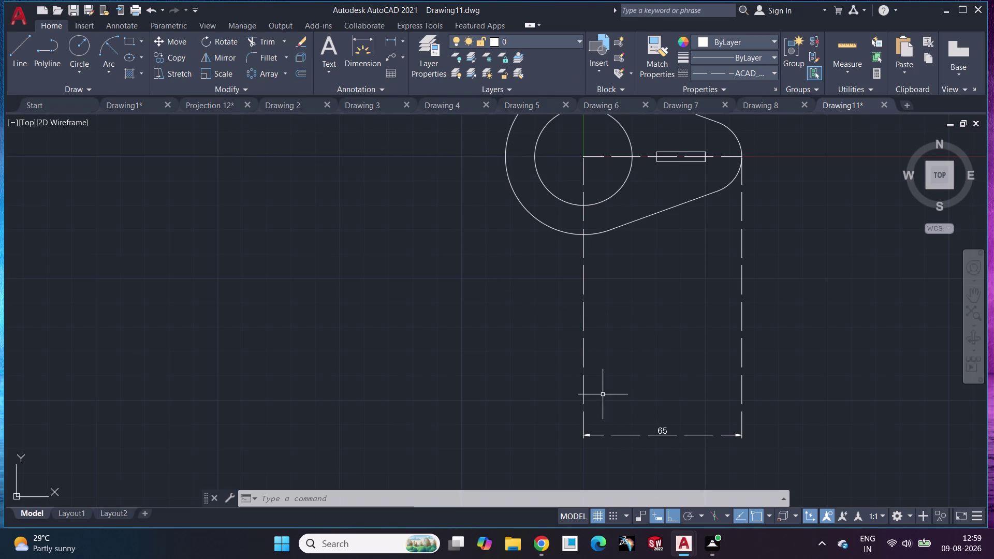
click(621, 437)
key(Delete)
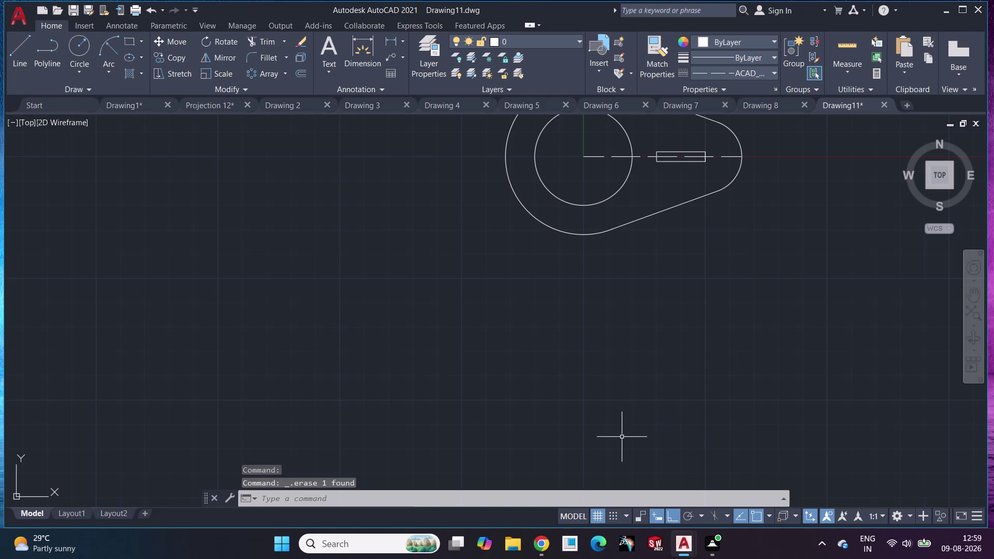
click(10, 39)
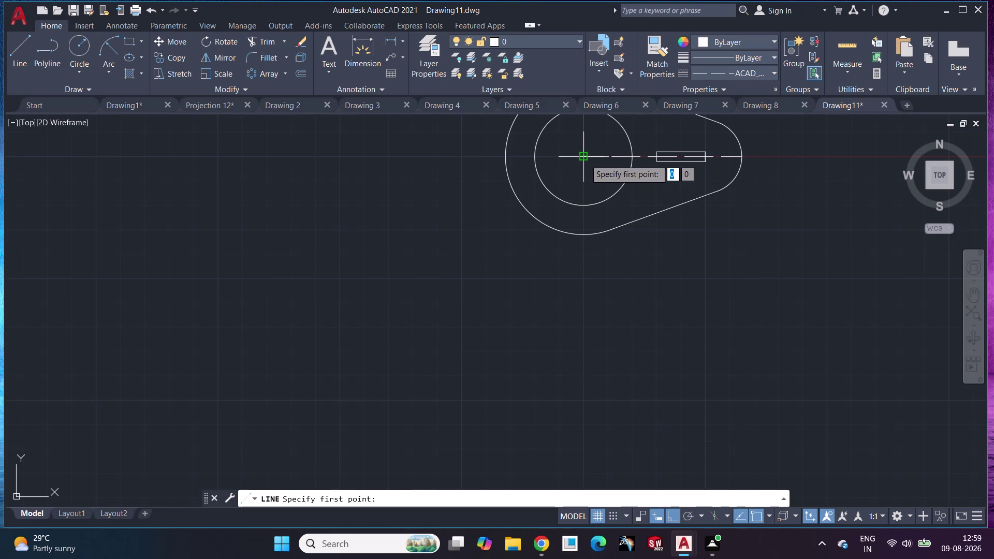
click(585, 157)
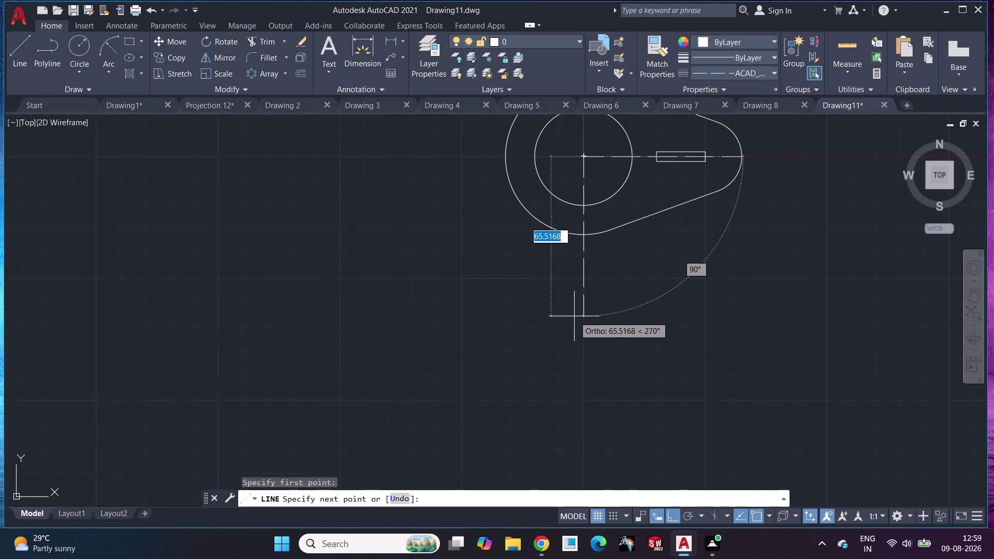
key(shift+at)
text(50)
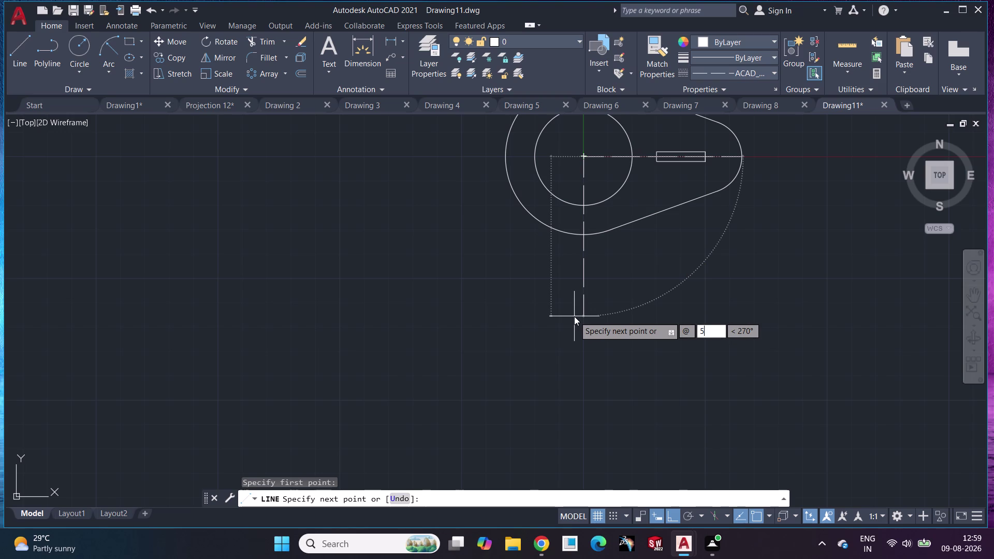
text(<270)
key(Return)
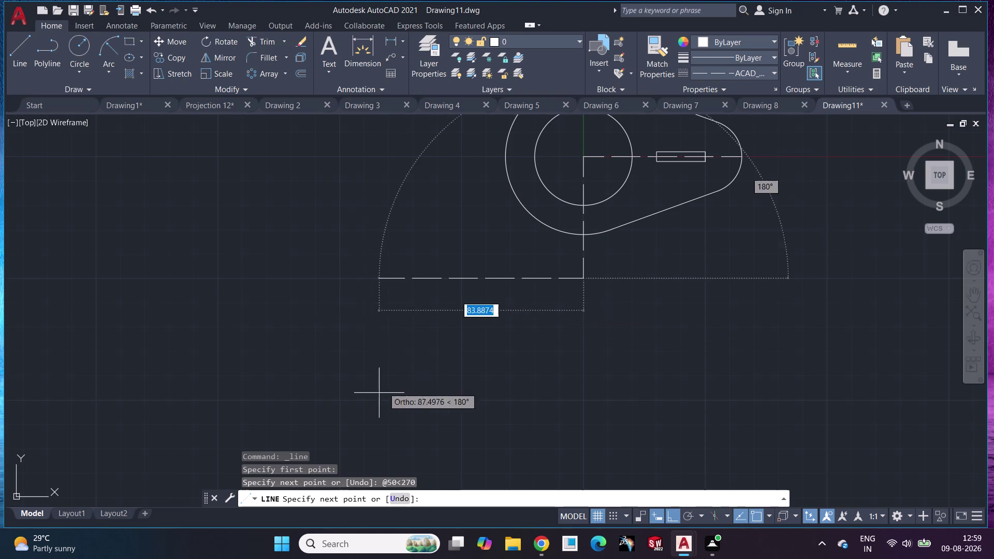
text(@18)
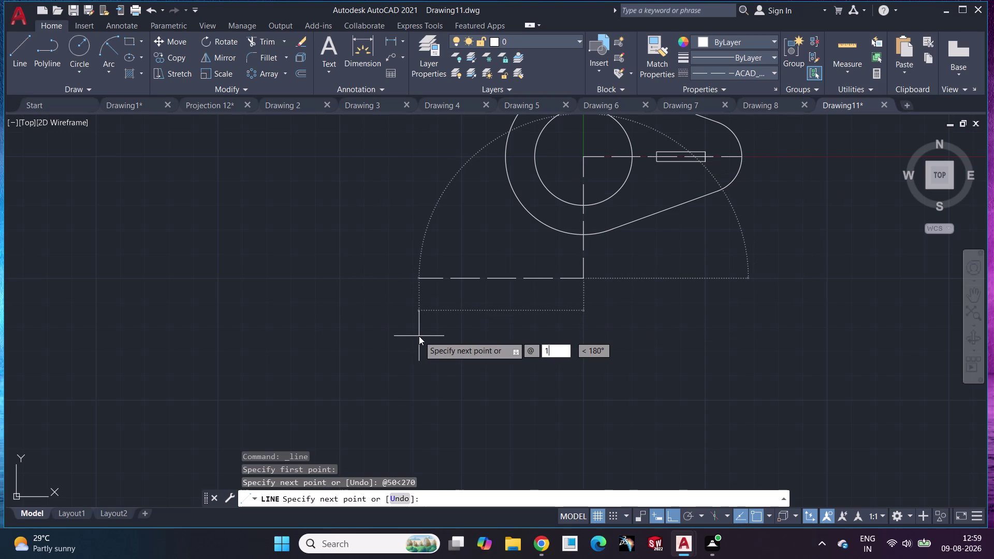
text(<)
text(180)
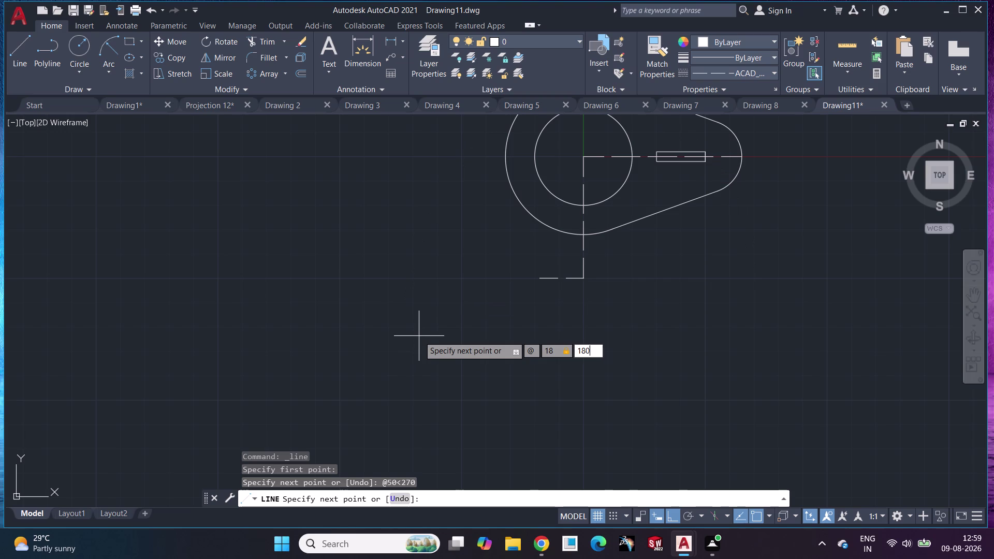
key(Return)
key(Escape)
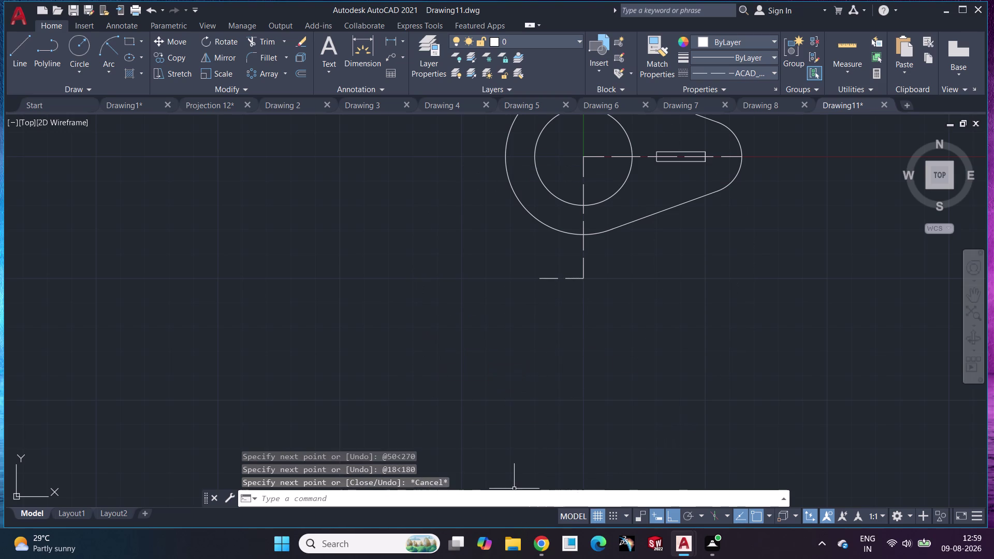
middle_drag(555, 371, 547, 468)
scroll(up, 3)
scroll(up, 3)
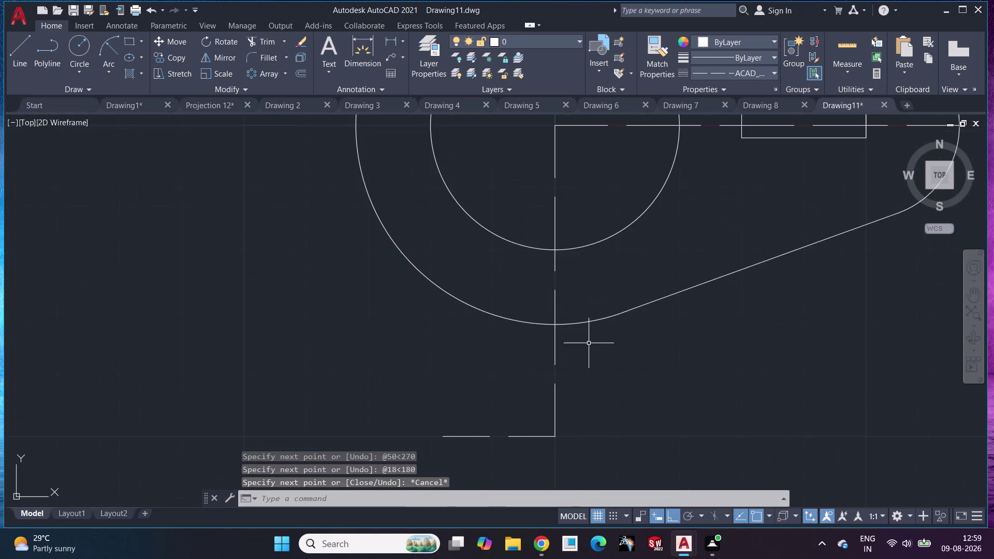
Set the current linetype back to ByLayer.
middle_drag(588, 343, 604, 274)
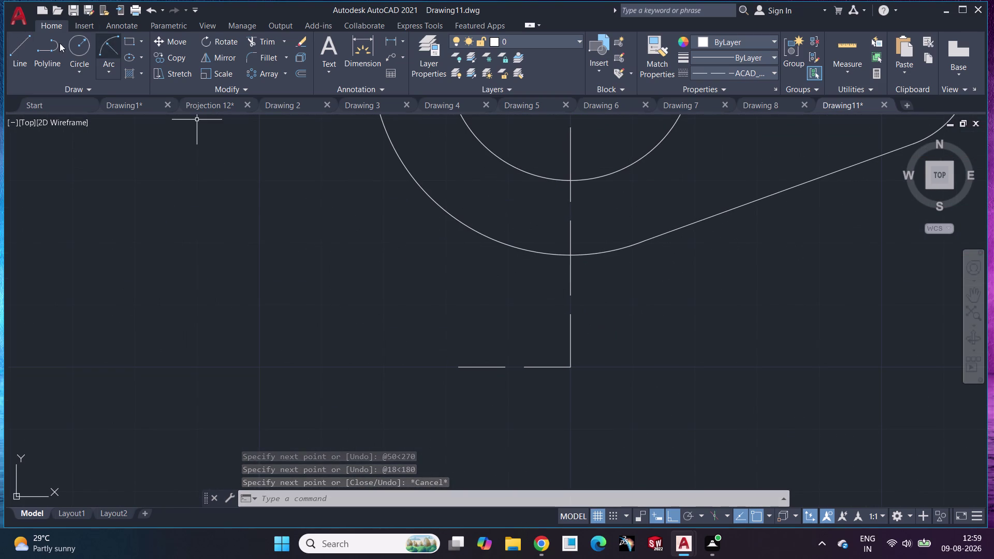
click(79, 48)
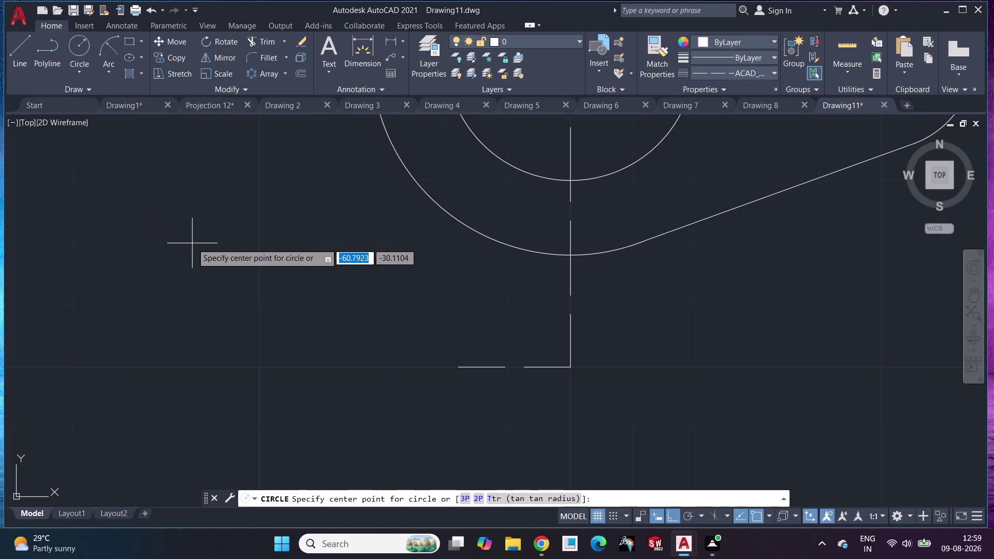
click(460, 369)
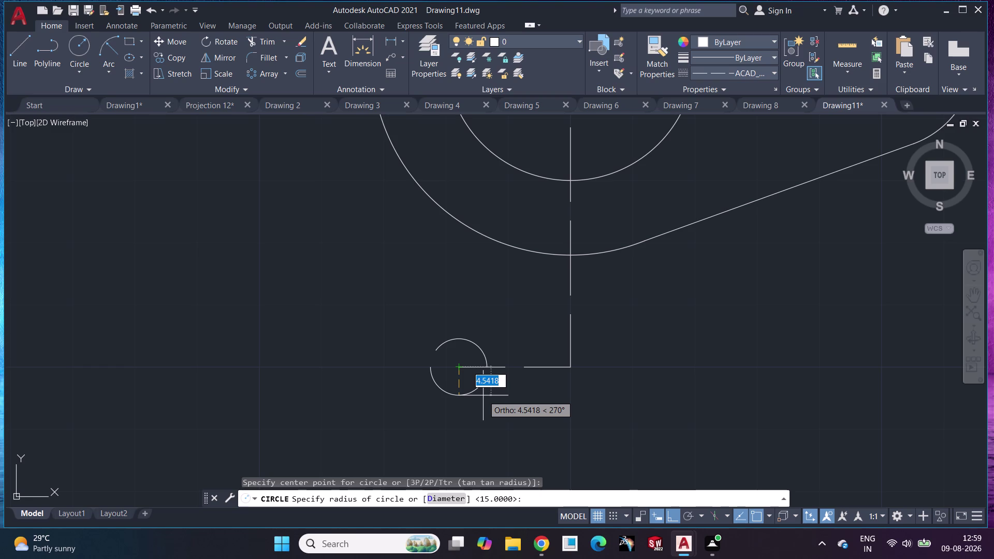
key(Escape)
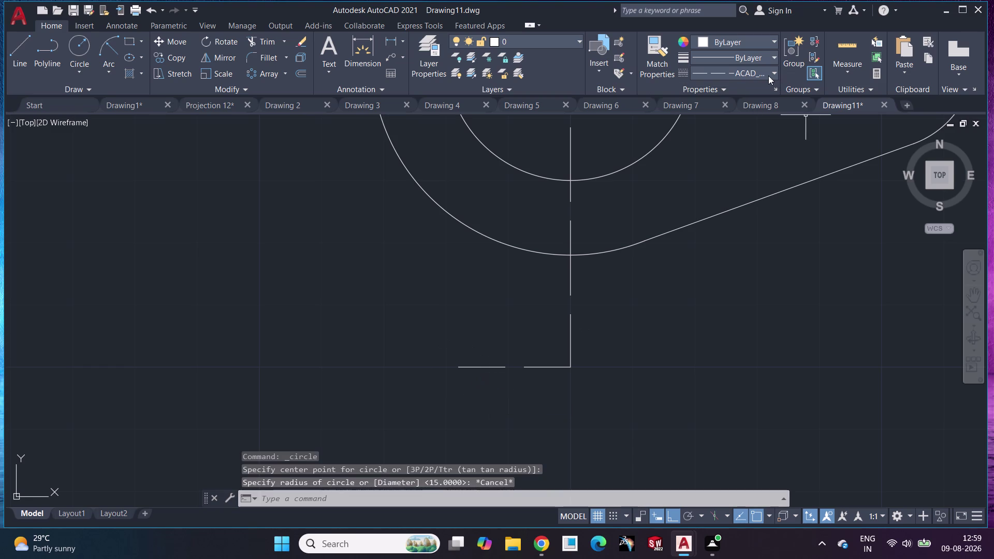
click(769, 76)
click(748, 93)
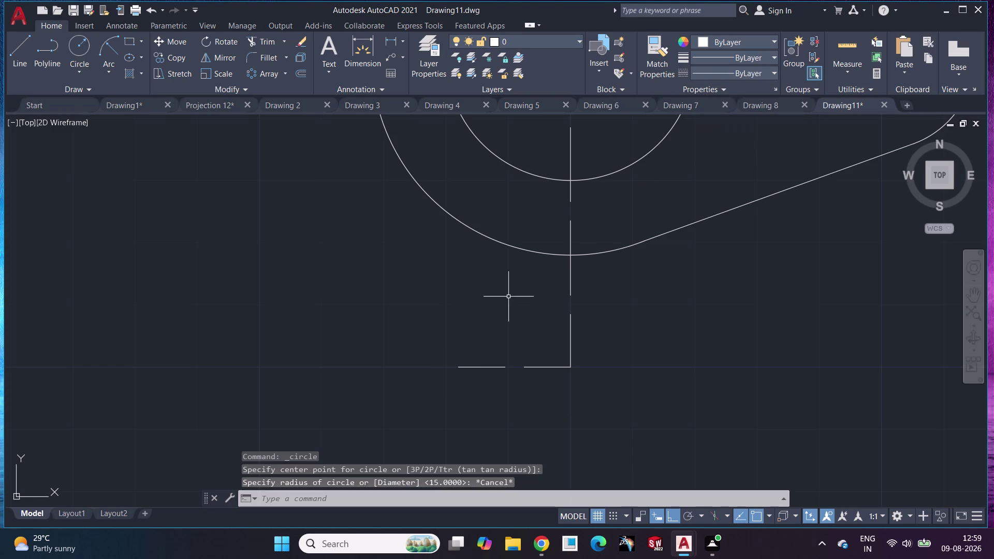
Draw a trial radius-16 circle at the 18 line's left end, then delete it.
click(75, 44)
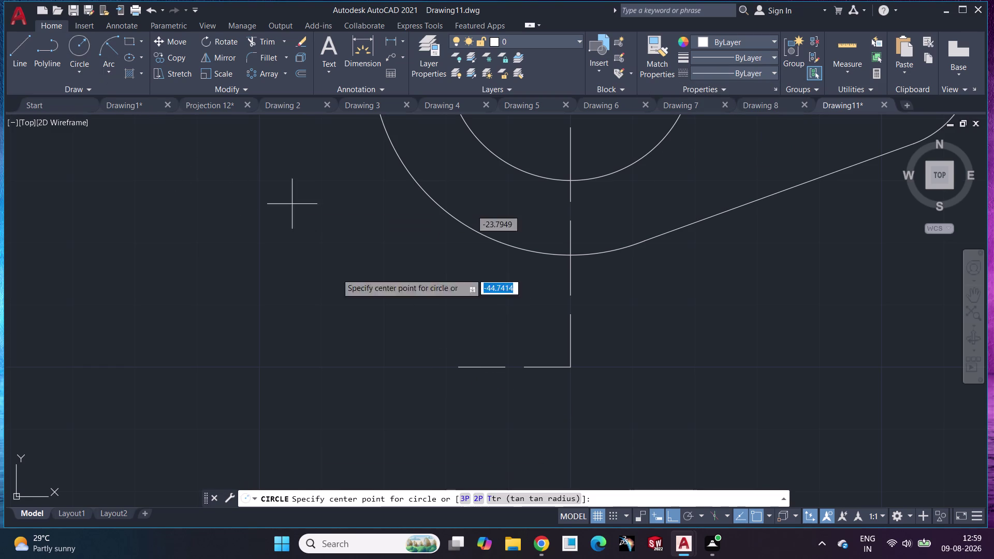
click(462, 363)
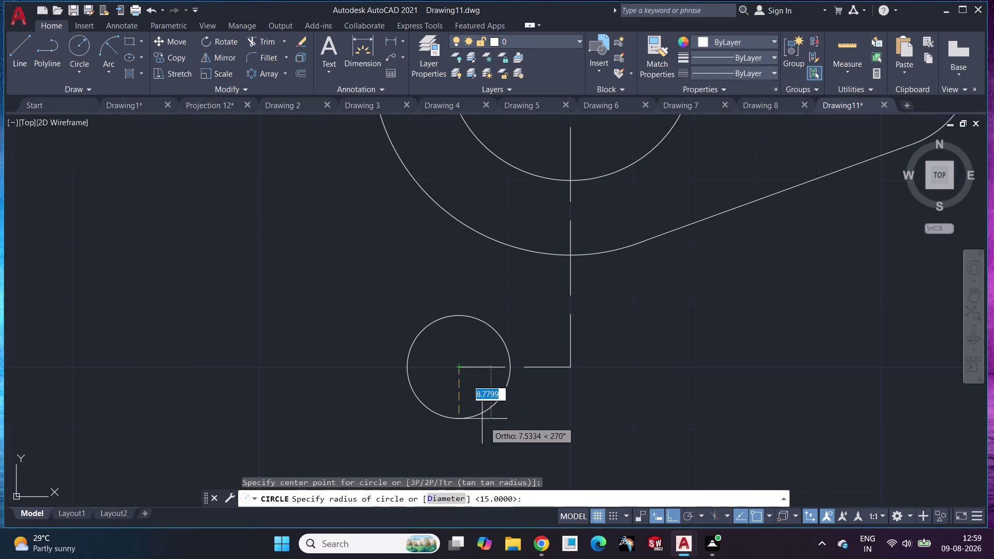
text(16)
key(Return)
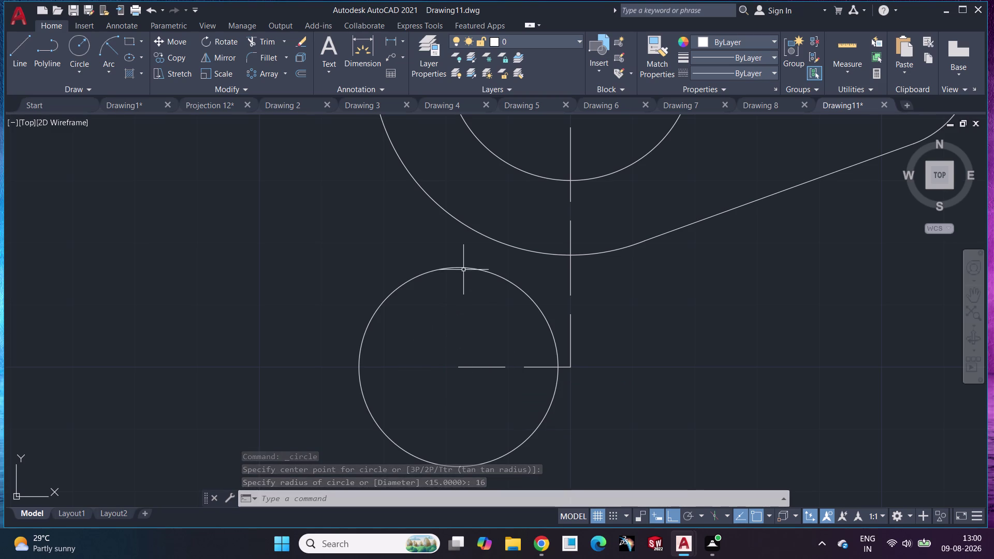
click(86, 63)
click(83, 116)
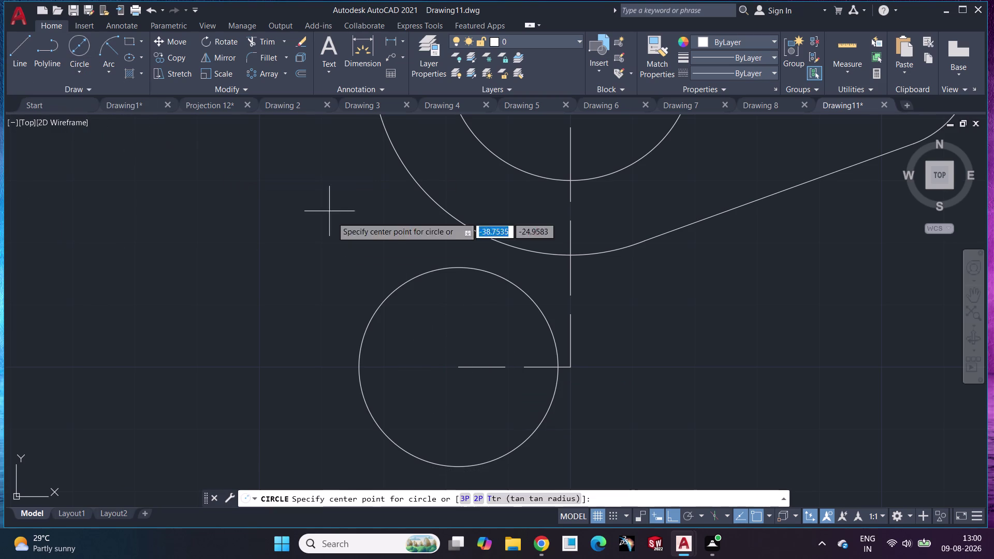
key(Escape)
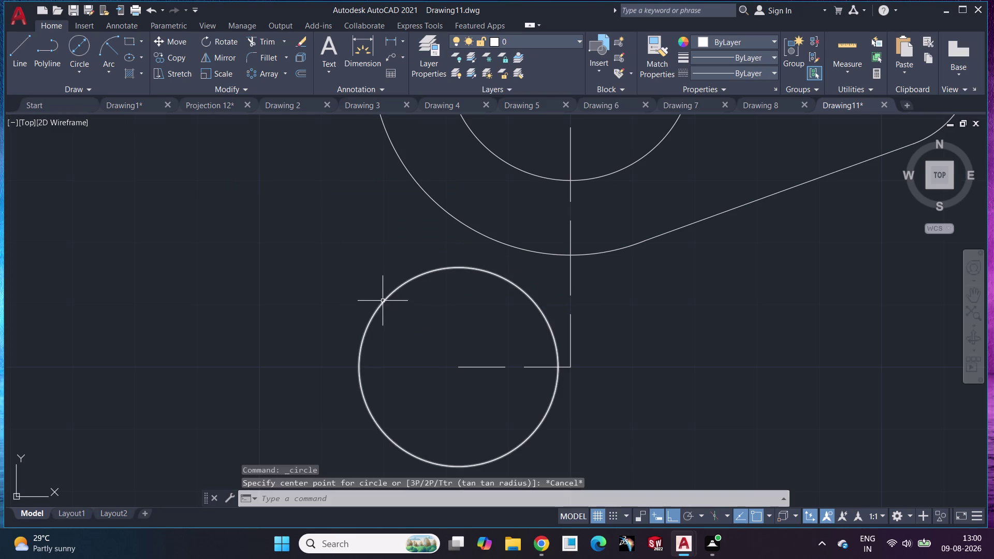
click(383, 300)
key(Delete)
Redraw the boss as a 32-diameter circle at the 18 line's left end.
click(66, 47)
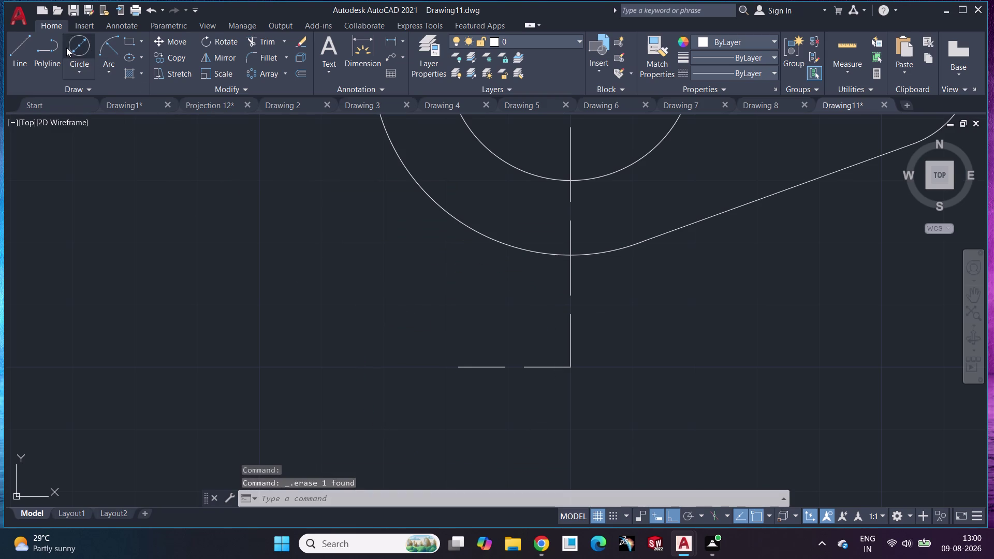
click(459, 368)
text(3)
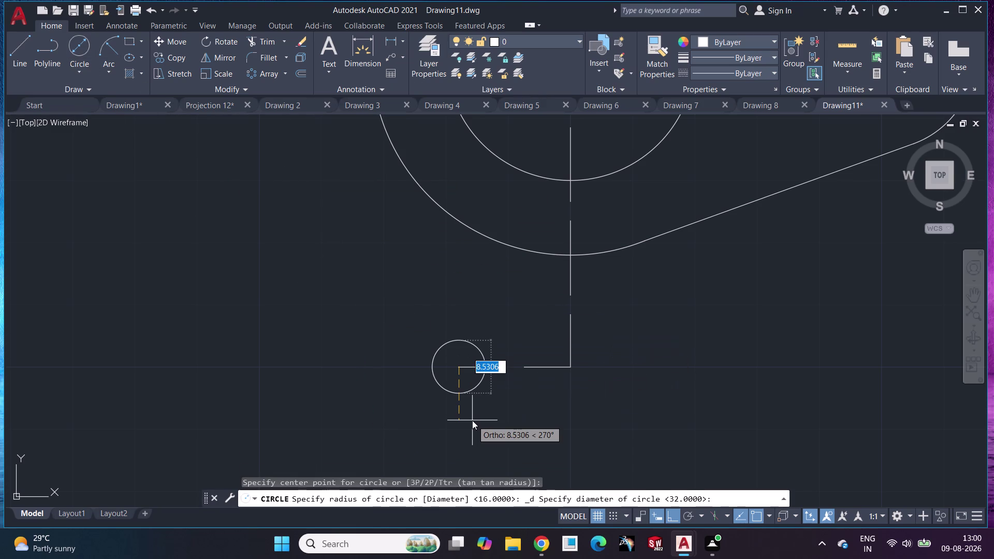
text(2)
key(Return)
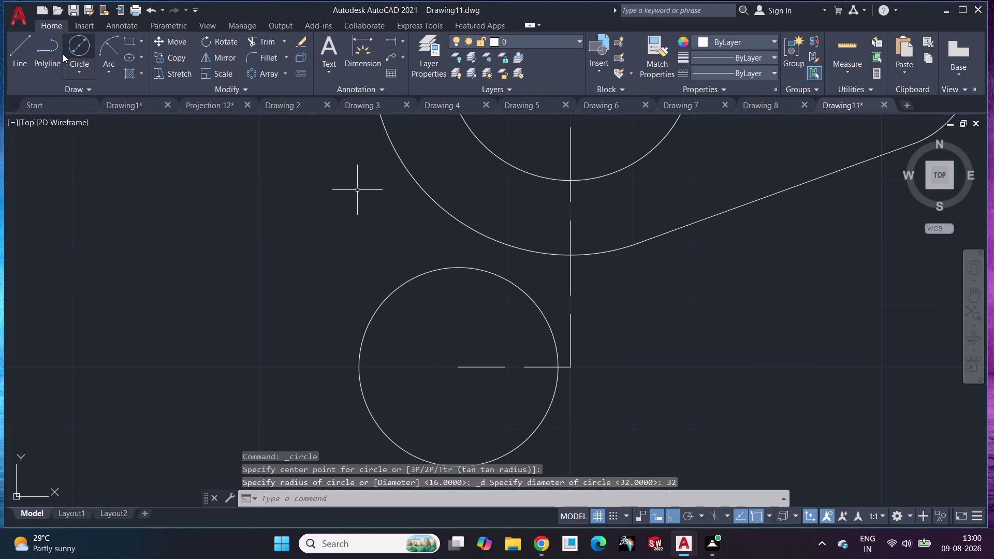
Add a concentric 10-diameter hole circle at the same centre.
click(74, 56)
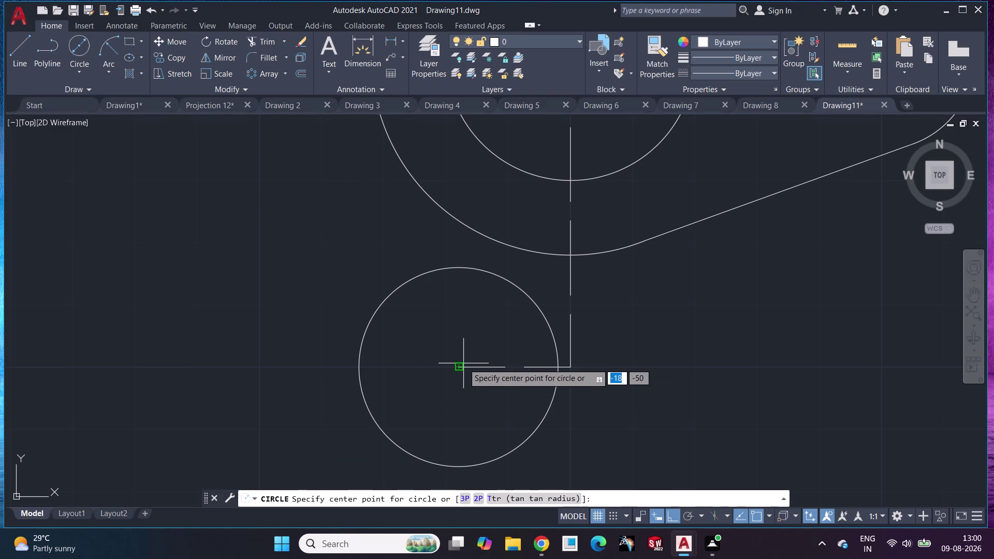
click(460, 367)
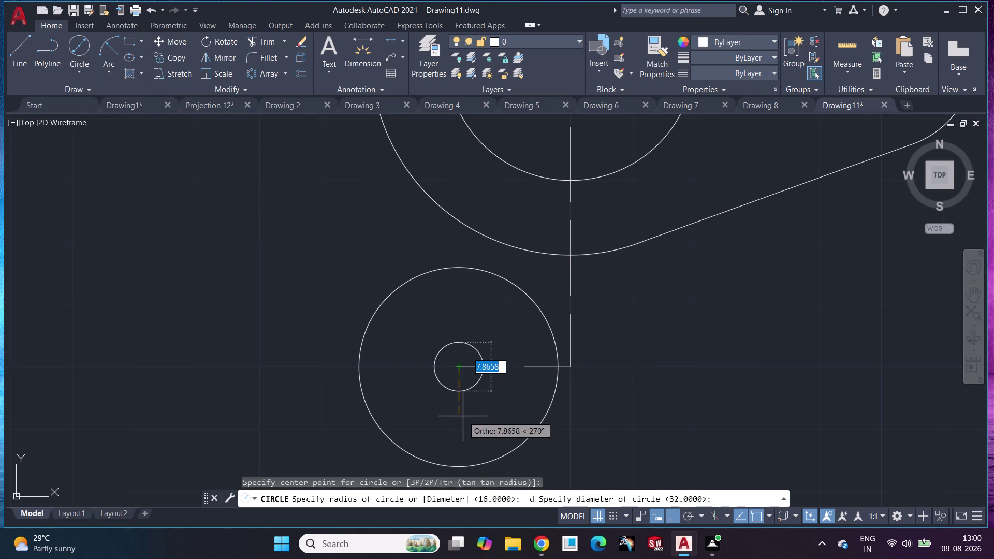
text(10)
key(Return)
key(Return)
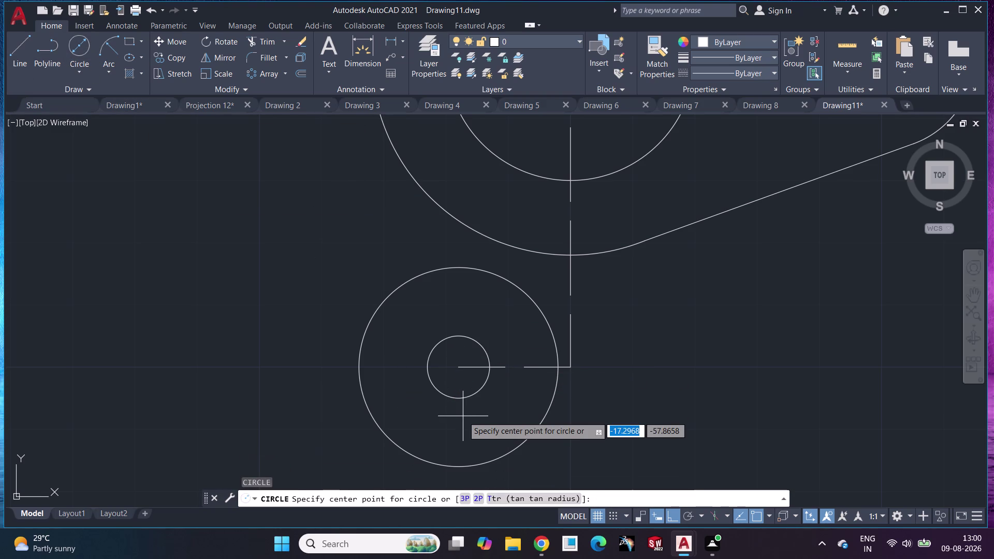
key(Escape)
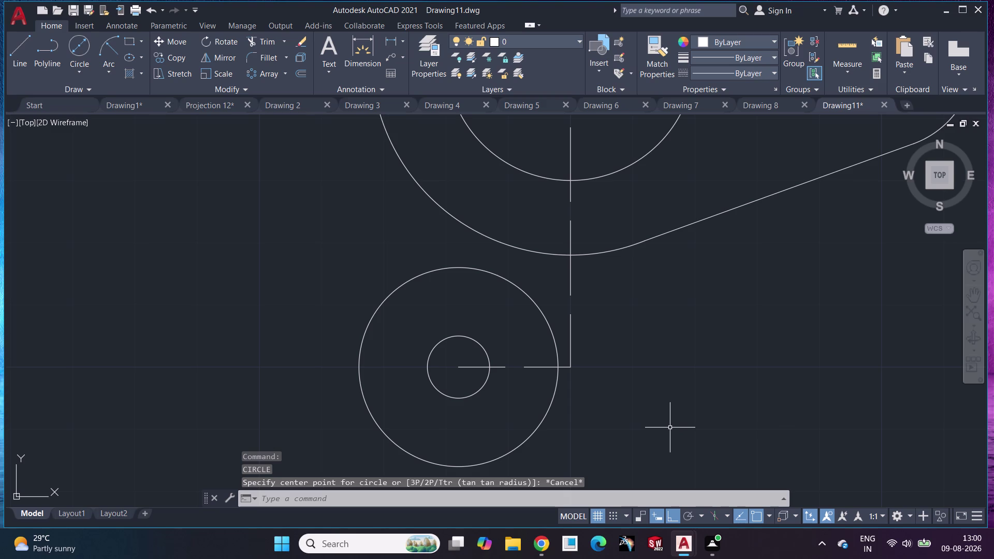
click(450, 266)
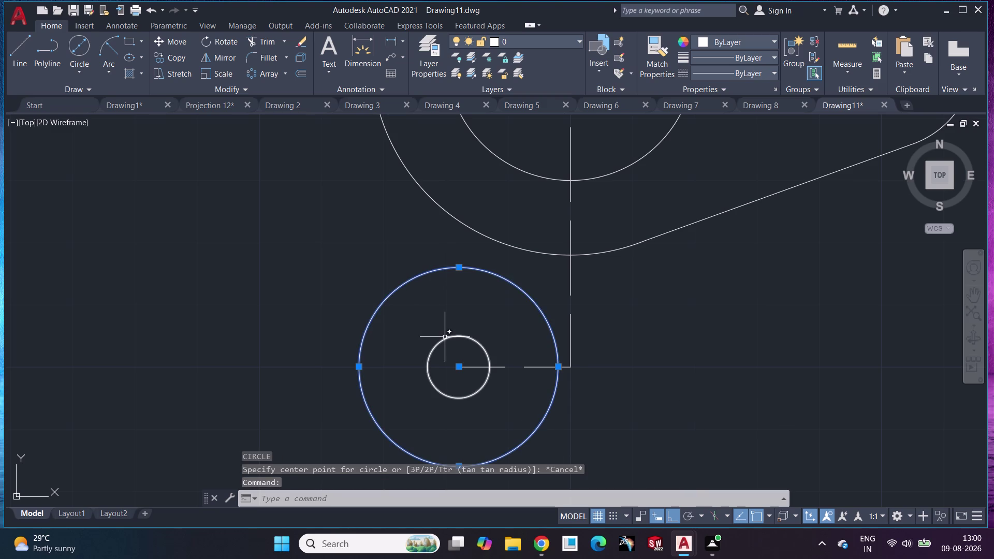
Mirror the 32 boss and 10 hole circles across the vertical dashed centreline, keeping originals.
click(448, 338)
click(215, 58)
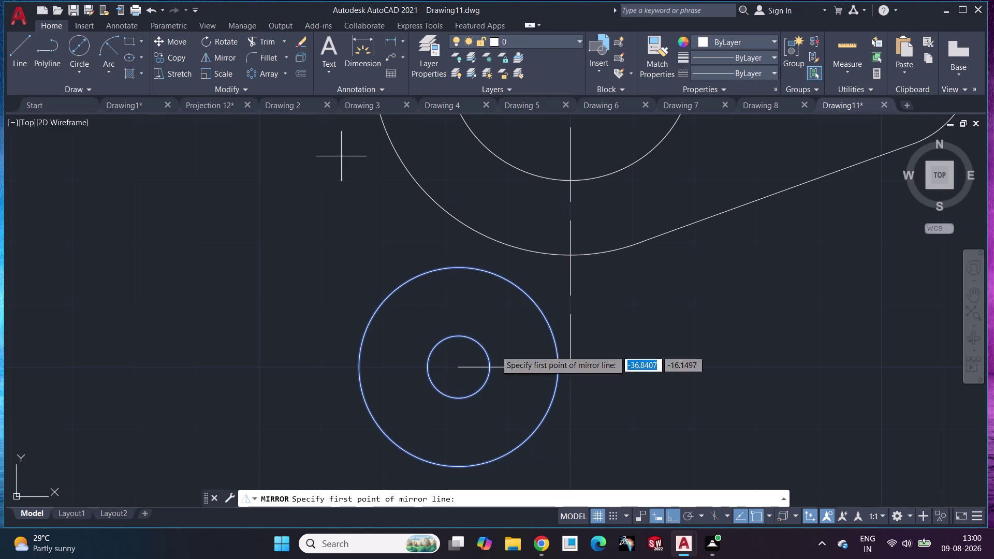
click(571, 368)
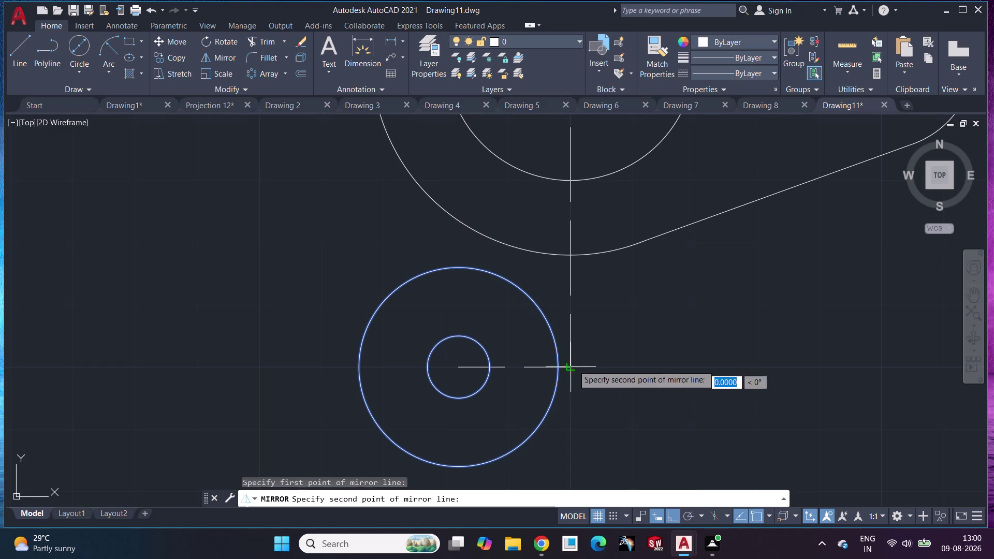
click(572, 256)
drag(609, 298, 573, 256)
scroll(down, 3)
middle_drag(877, 317, 670, 356)
scroll(up, 3)
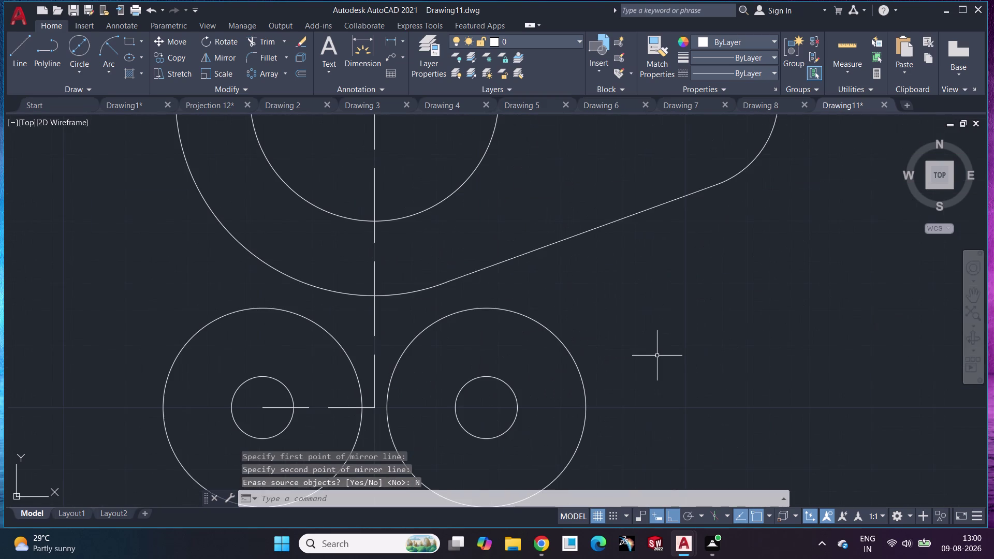
middle_drag(703, 334, 723, 307)
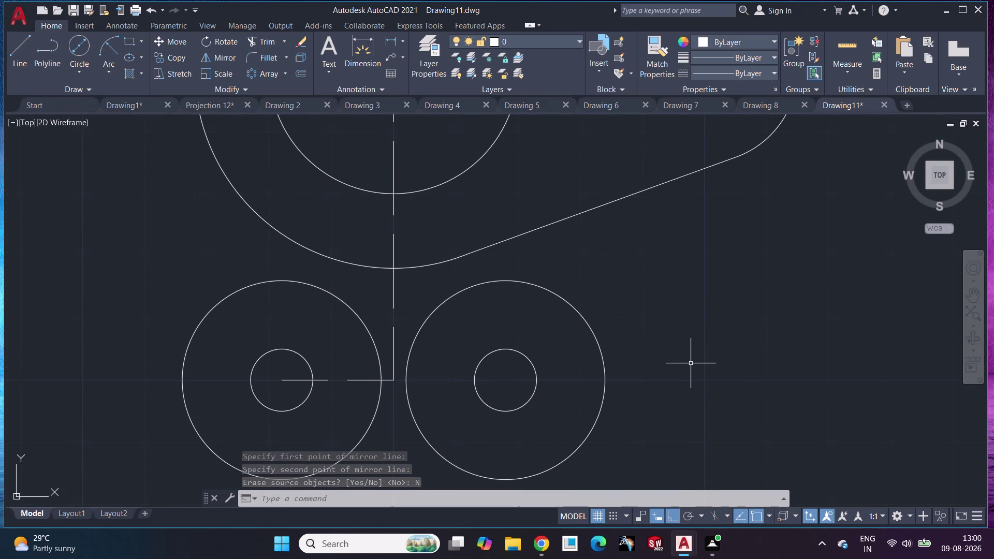
middle_drag(695, 365, 732, 306)
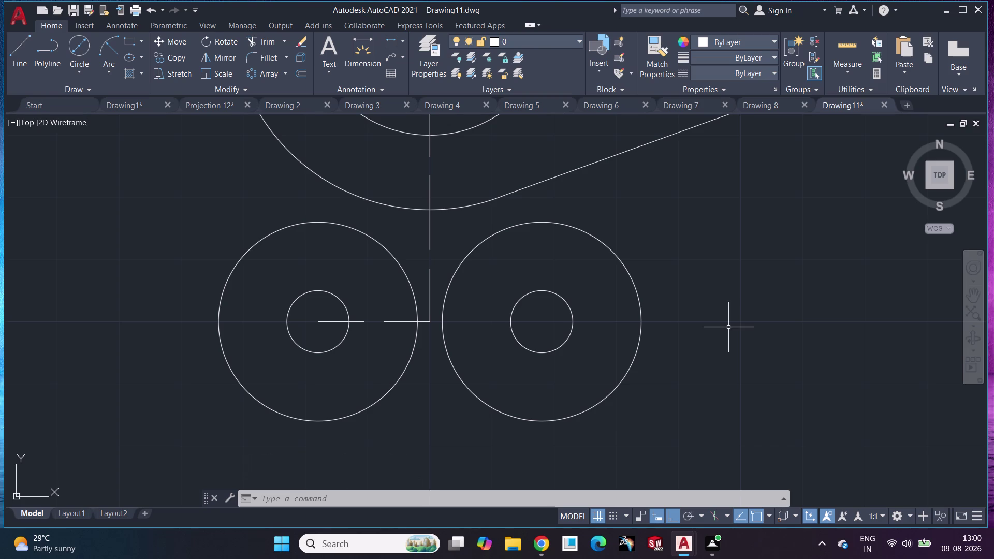
click(88, 71)
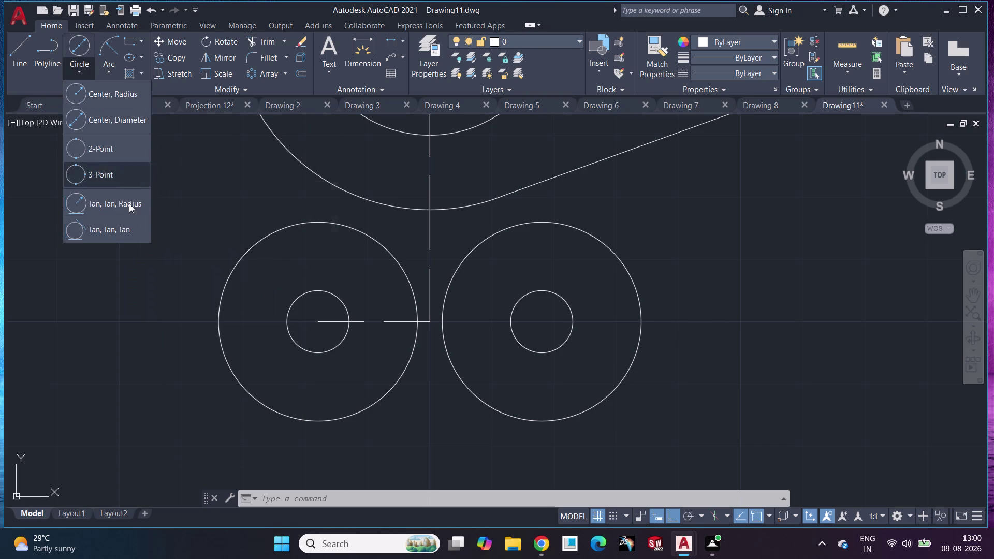
Try a radius-32 circle tangent to both bosses, then undo it.
click(124, 208)
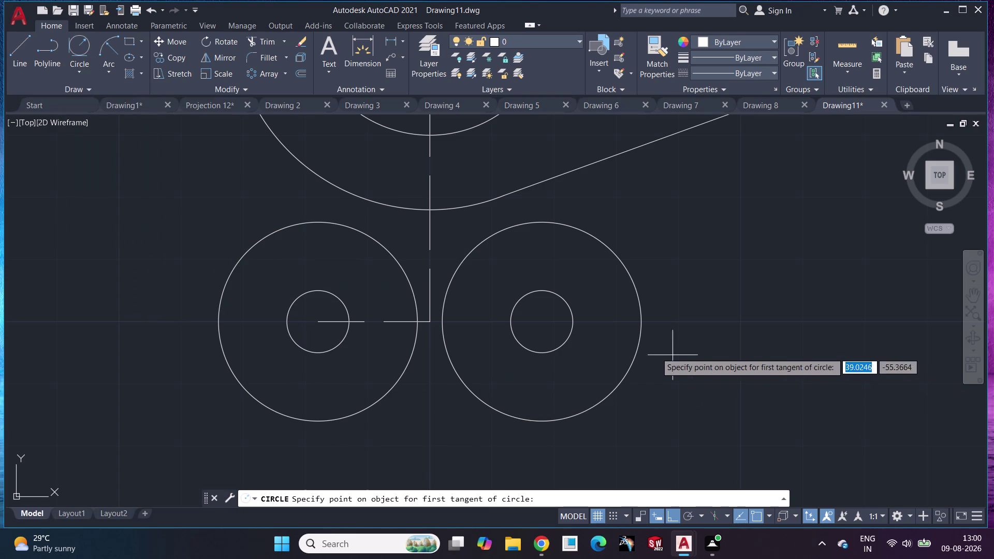
click(638, 346)
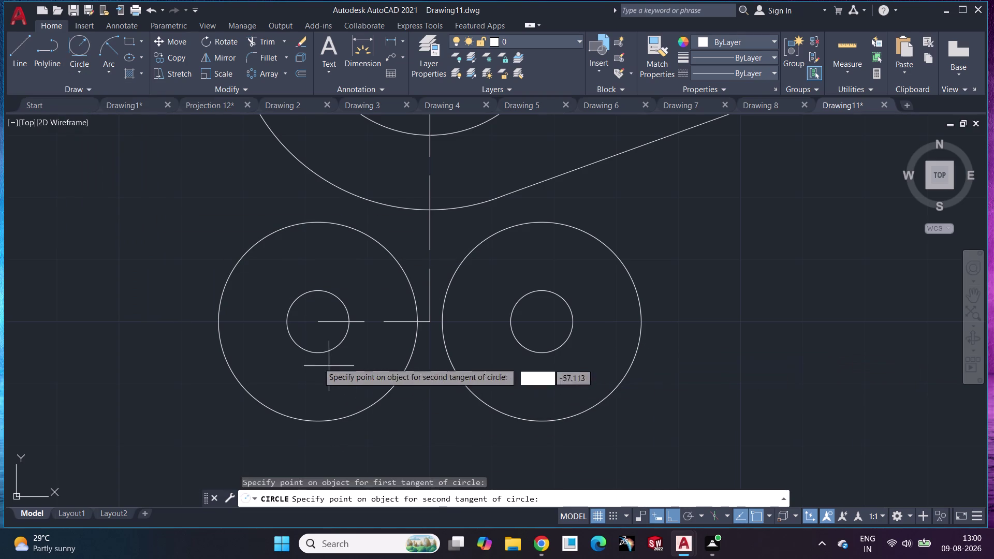
click(221, 351)
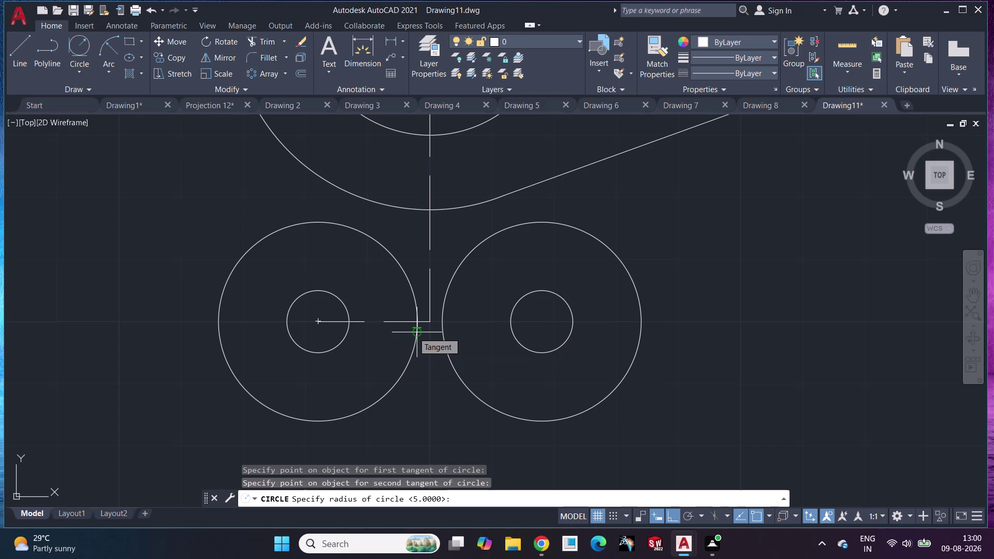
text(32)
key(Return)
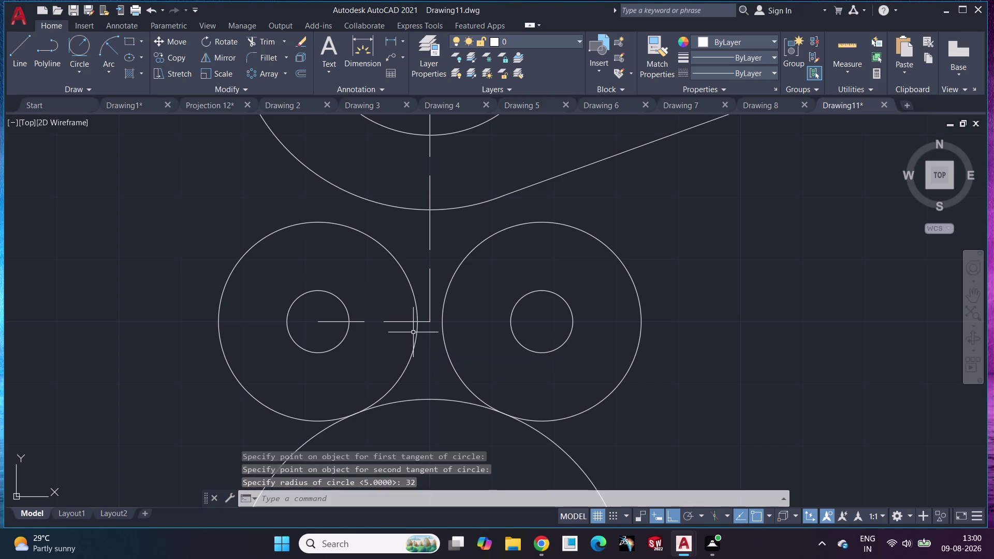
key(ctrl+z)
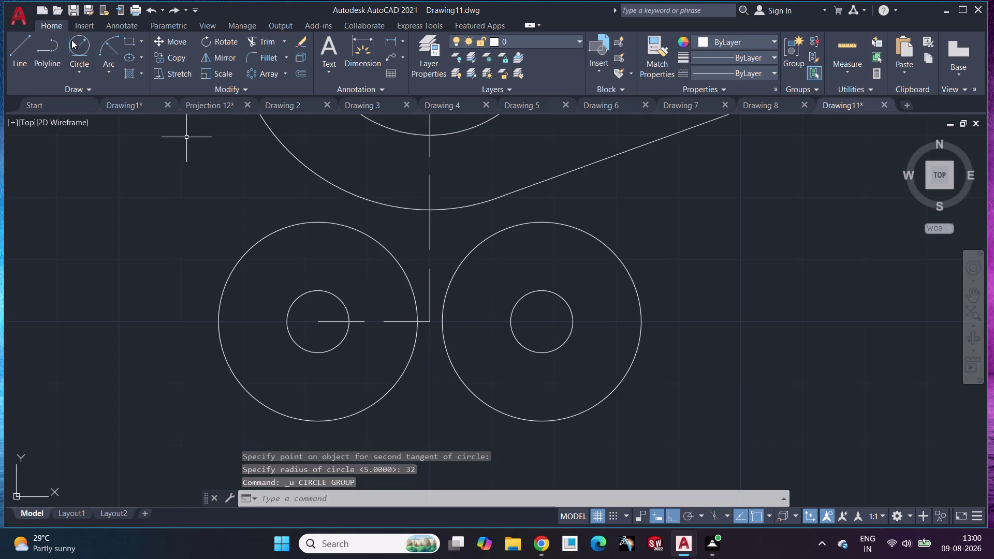
Draw a radius-12 circle tangent to both bosses.
click(73, 48)
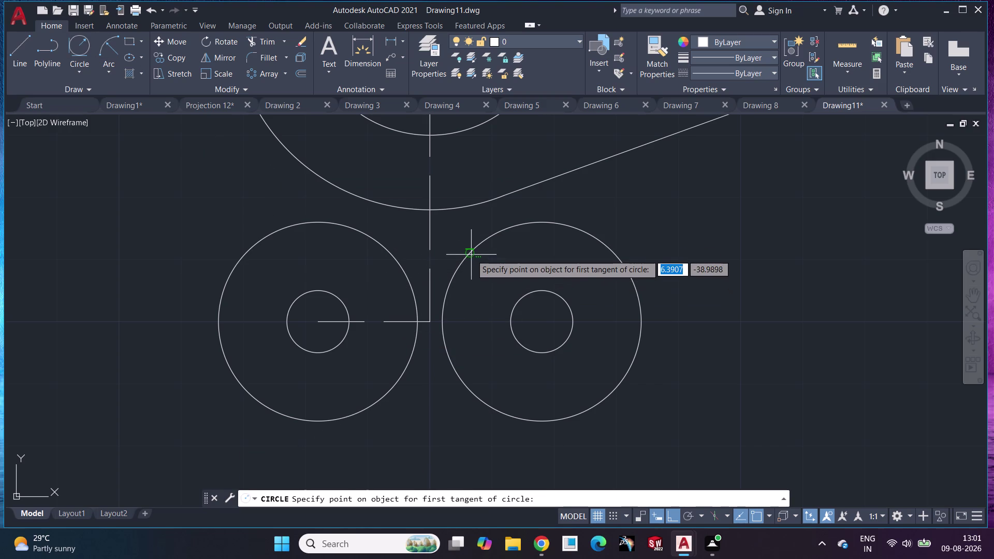
click(395, 260)
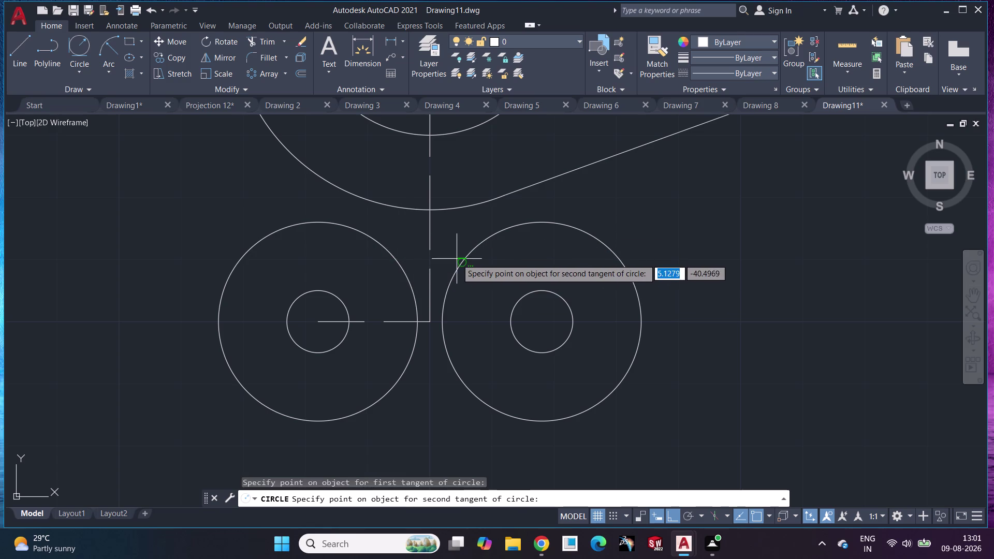
click(462, 263)
text(12)
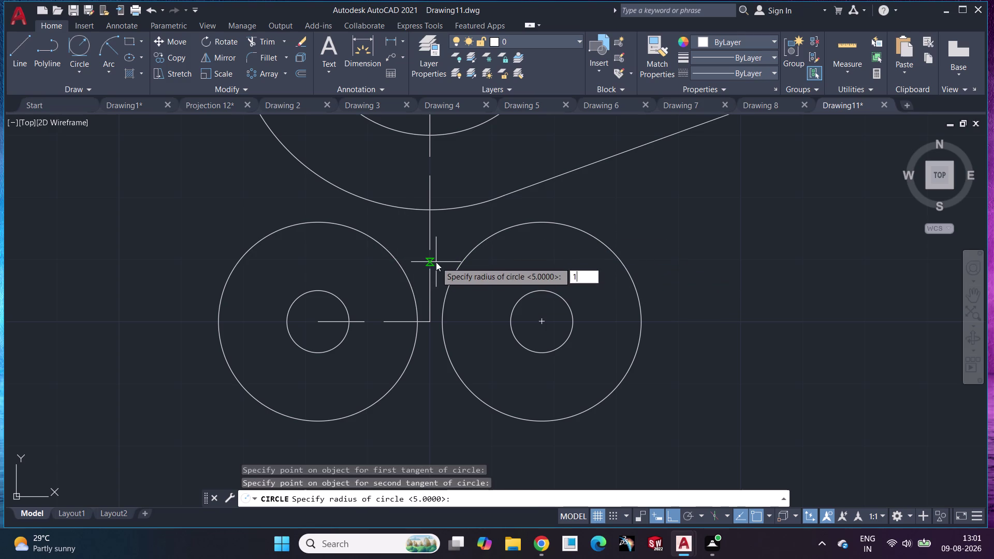
key(Return)
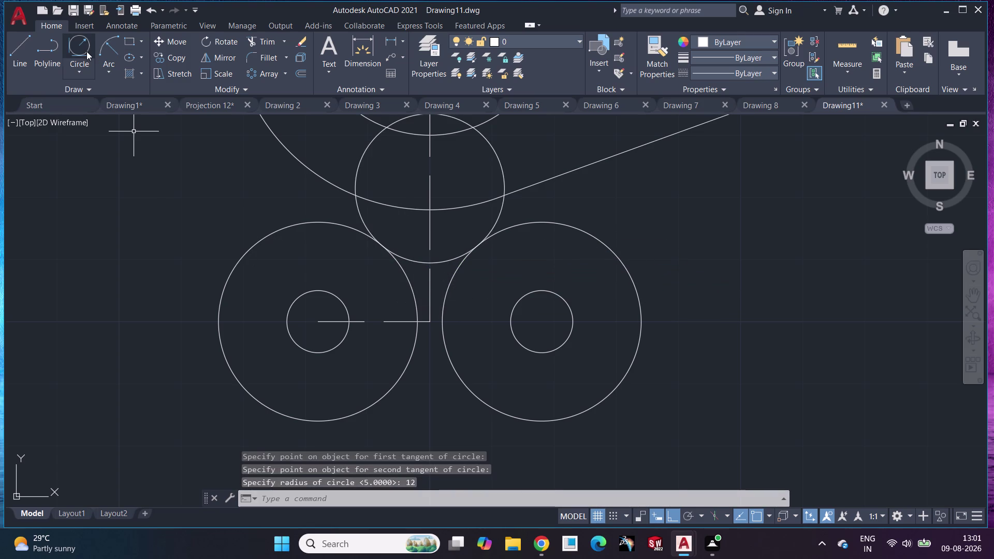
Draw a radius-32 tangent circle below the bosses, then delete it.
click(87, 51)
middle_drag(362, 337, 371, 262)
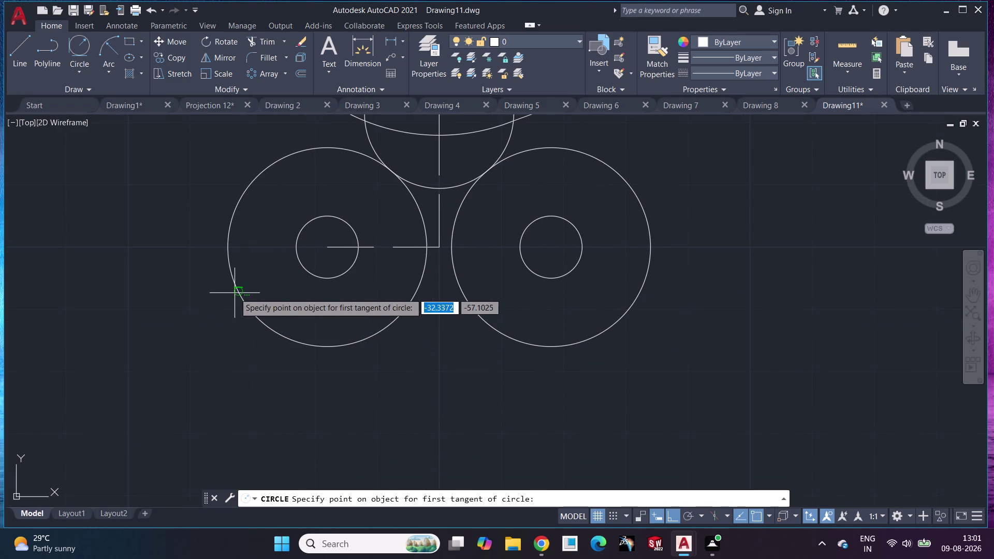
click(229, 267)
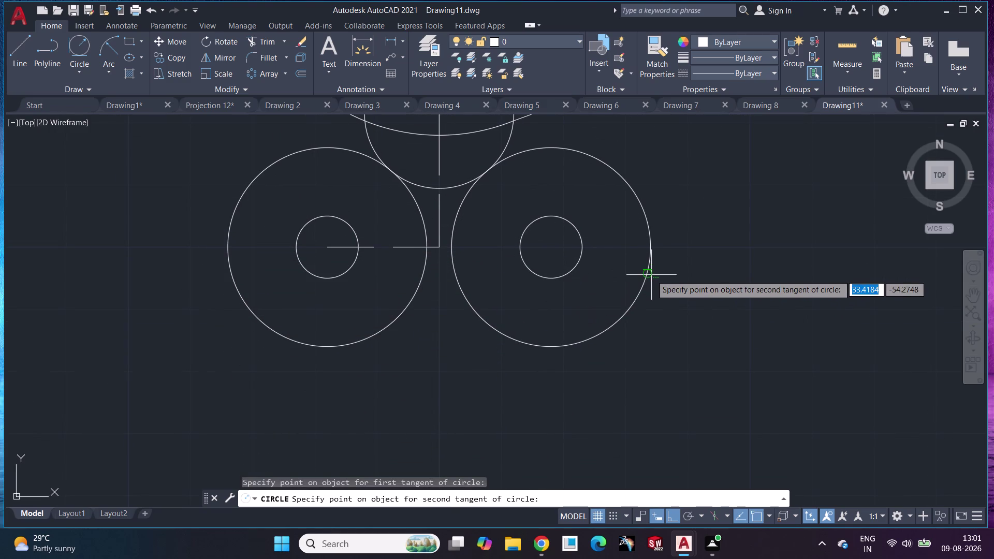
click(648, 269)
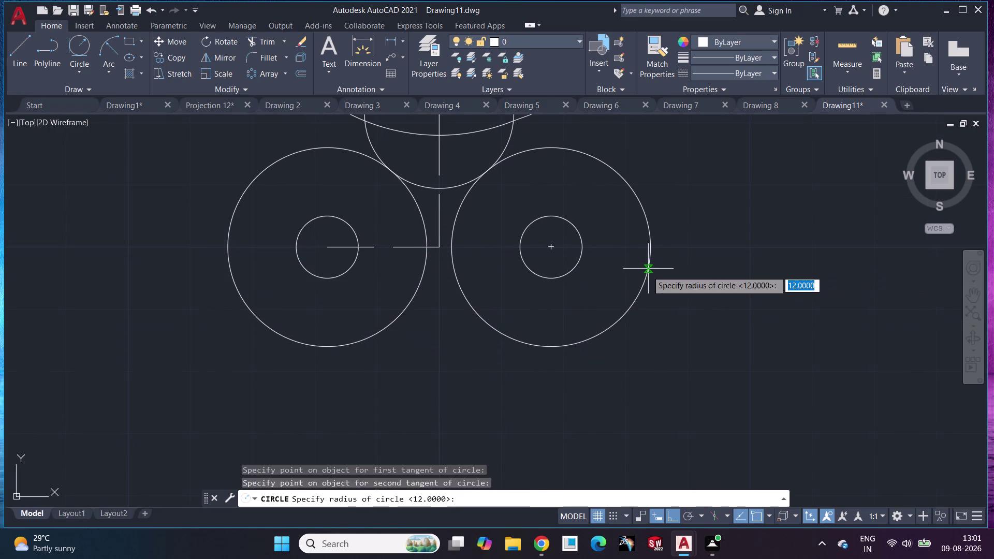
key(3)
key(2)
key(Return)
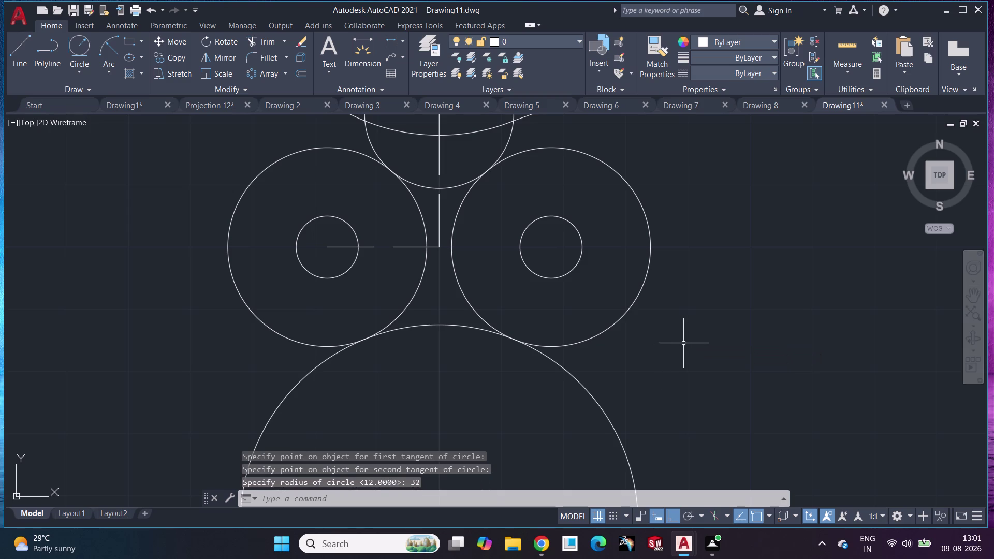
click(605, 405)
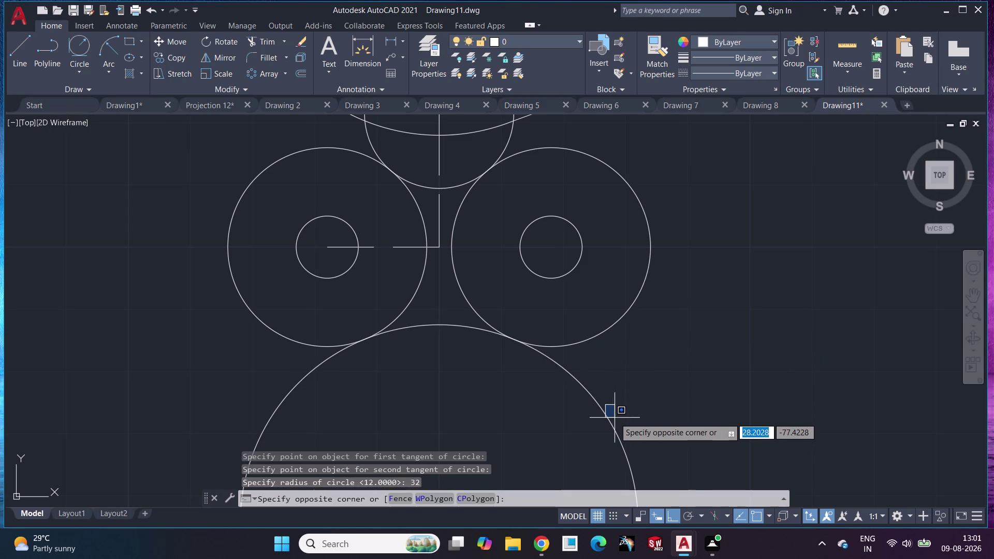
key(Escape)
click(613, 427)
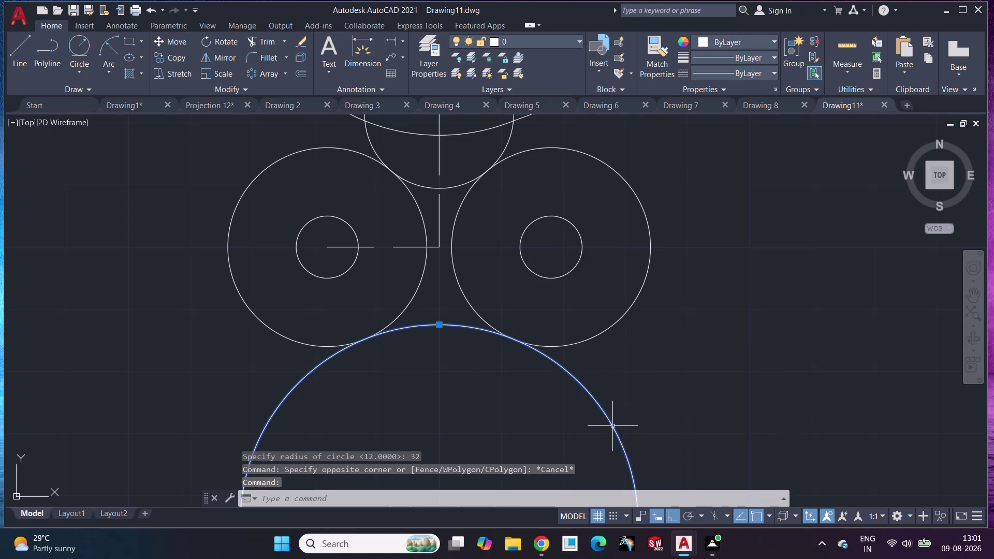
key(Delete)
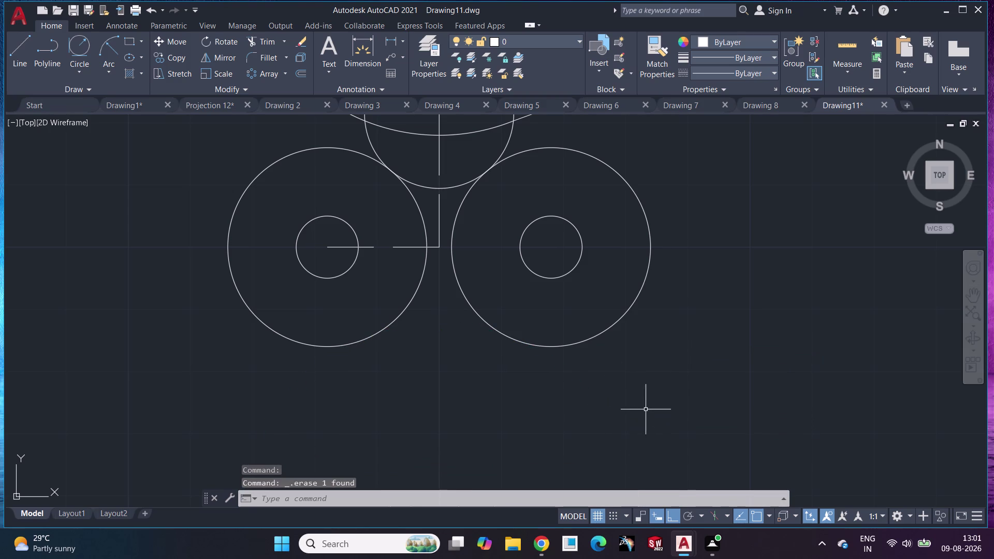
middle_drag(460, 185, 463, 266)
Trim the radius-12 circle down to a short arc joining the two lower bosses.
click(257, 40)
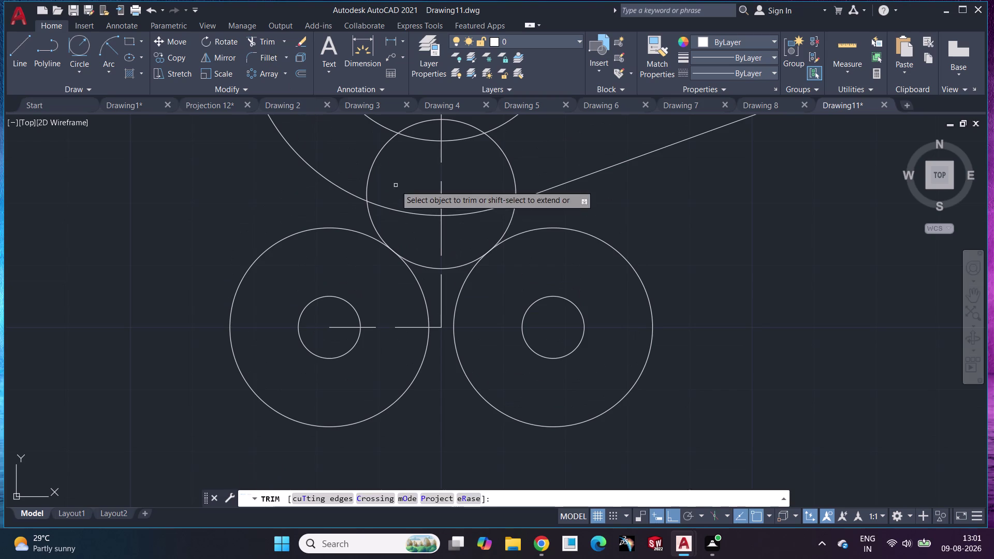
click(375, 227)
click(370, 167)
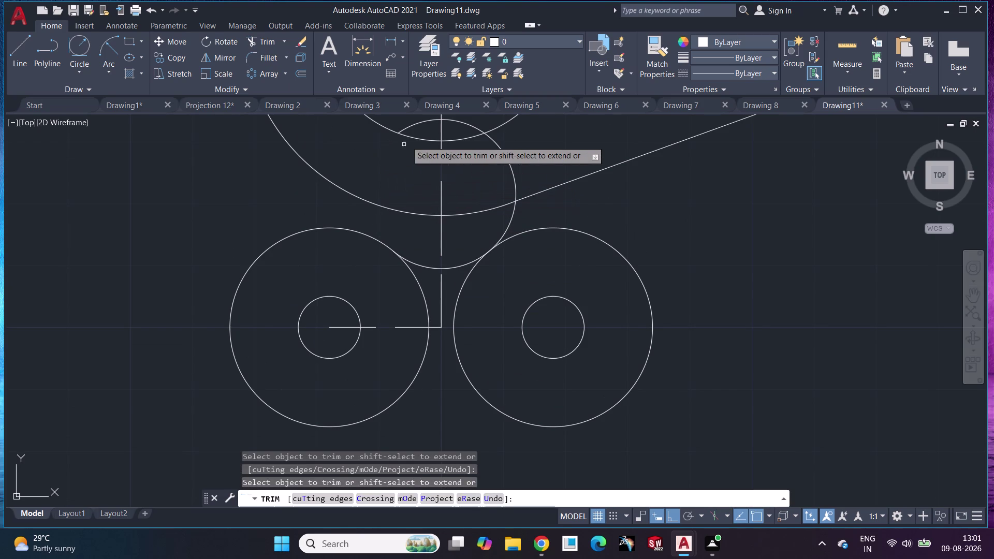
click(412, 126)
click(471, 127)
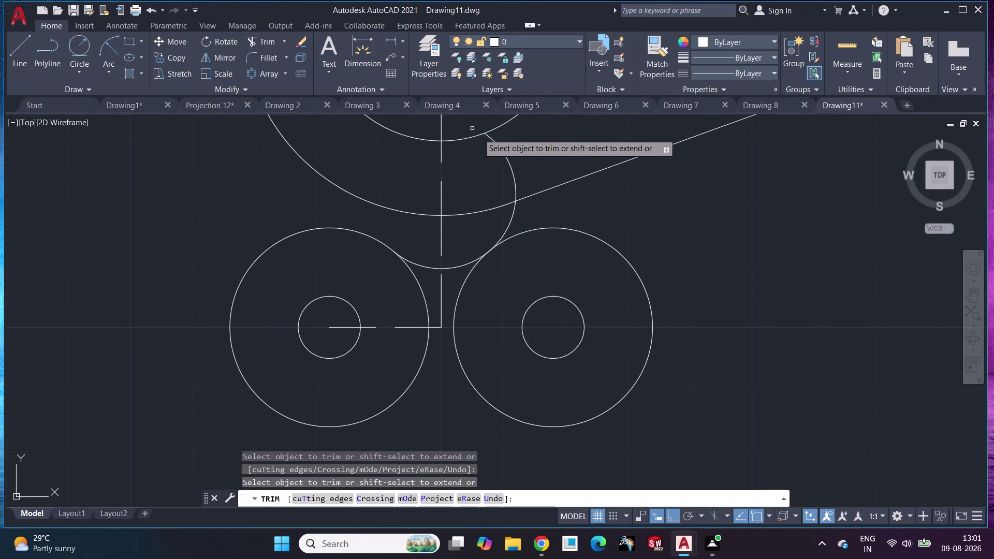
click(511, 173)
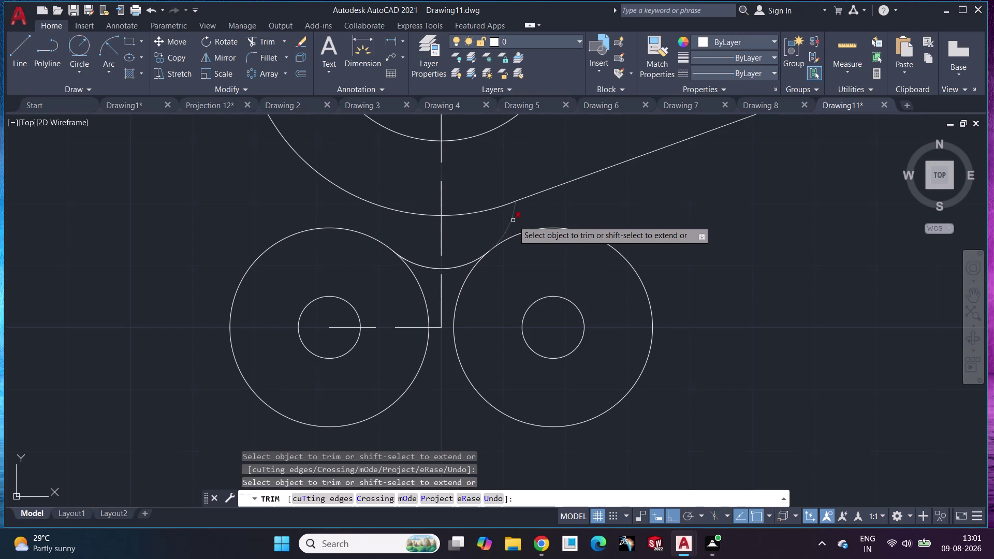
click(513, 221)
key(Escape)
Zoom out to show the whole lever and select the lower left boss.
scroll(down, 3)
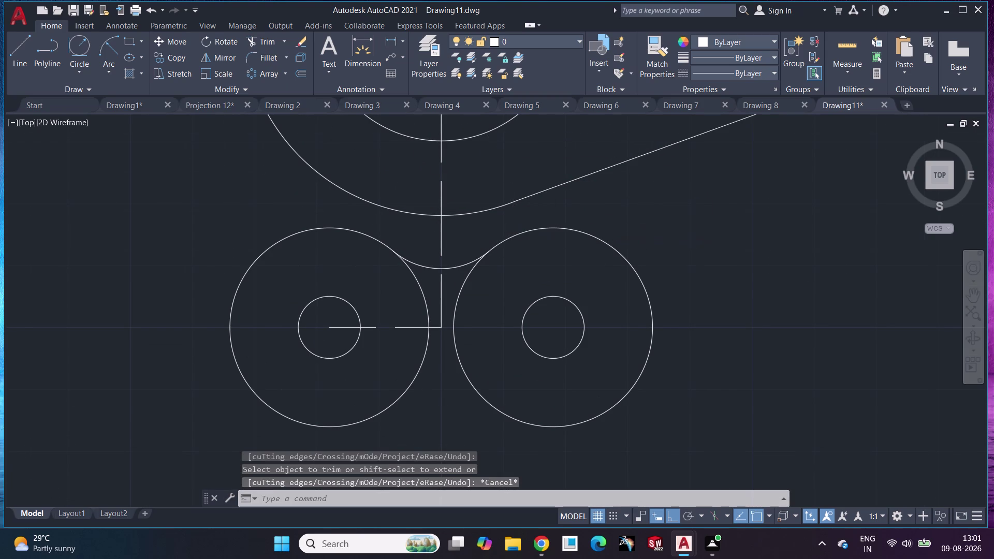
middle_drag(697, 222, 704, 274)
scroll(down, 3)
middle_drag(701, 267, 593, 283)
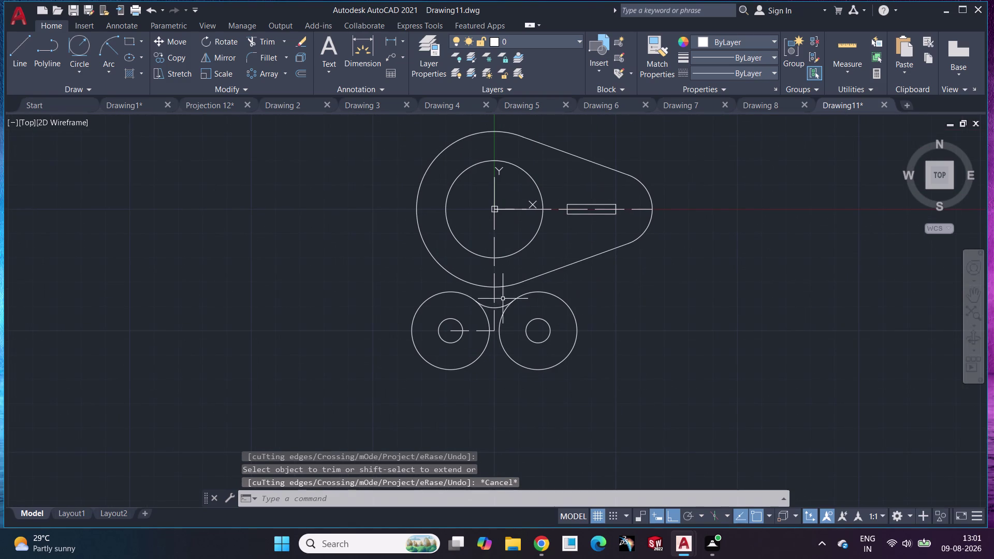
click(458, 293)
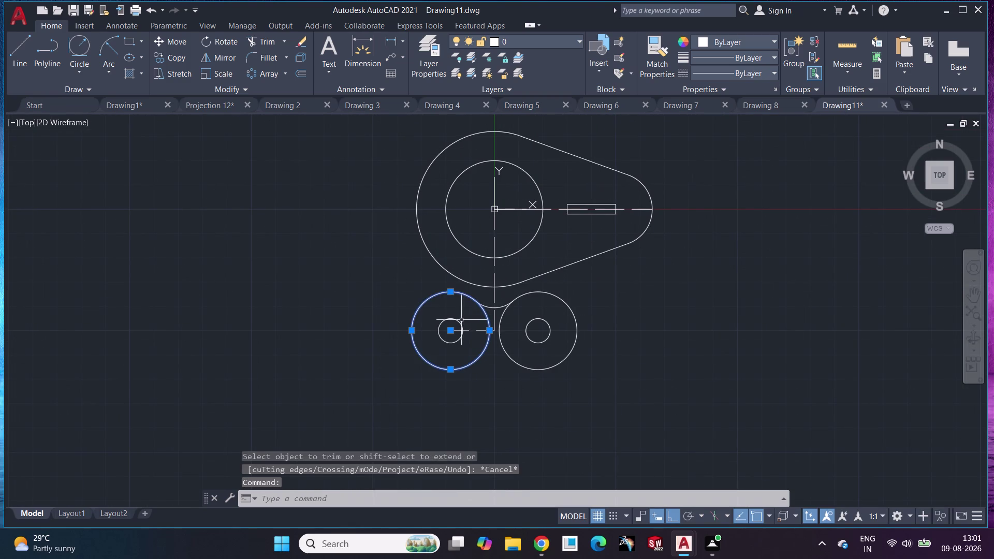
Add both boss holes, the lower right boss and the joining arc to the selection.
click(458, 322)
click(502, 307)
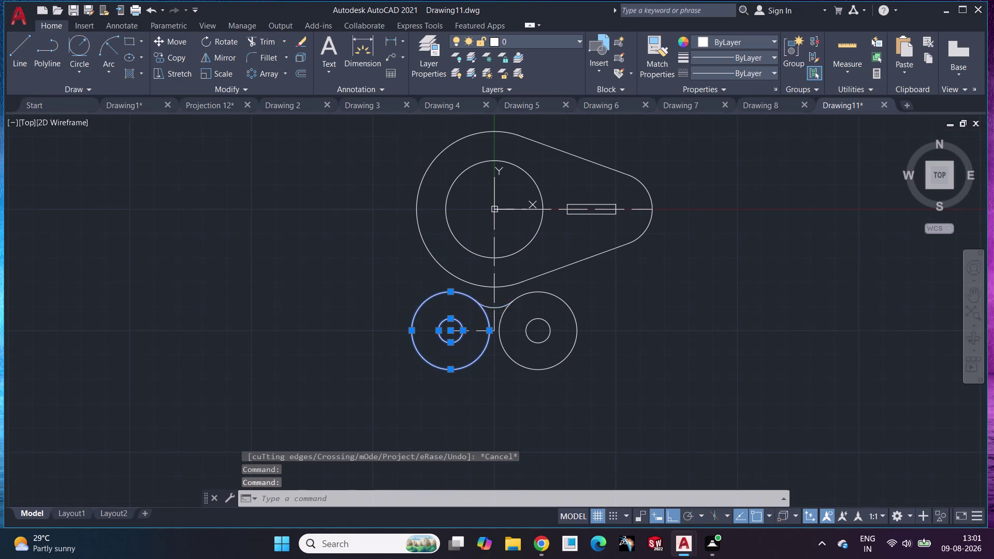
click(527, 294)
click(535, 320)
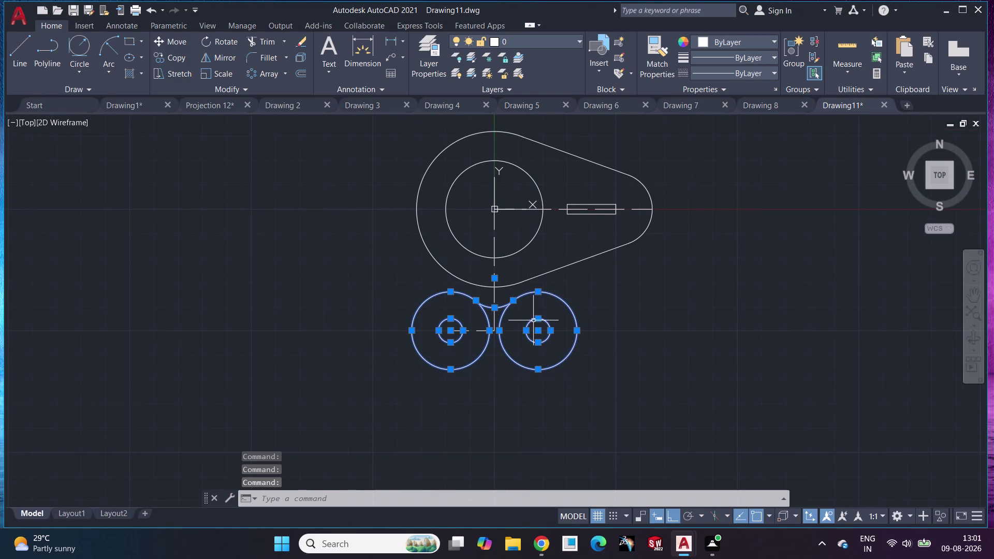
click(232, 53)
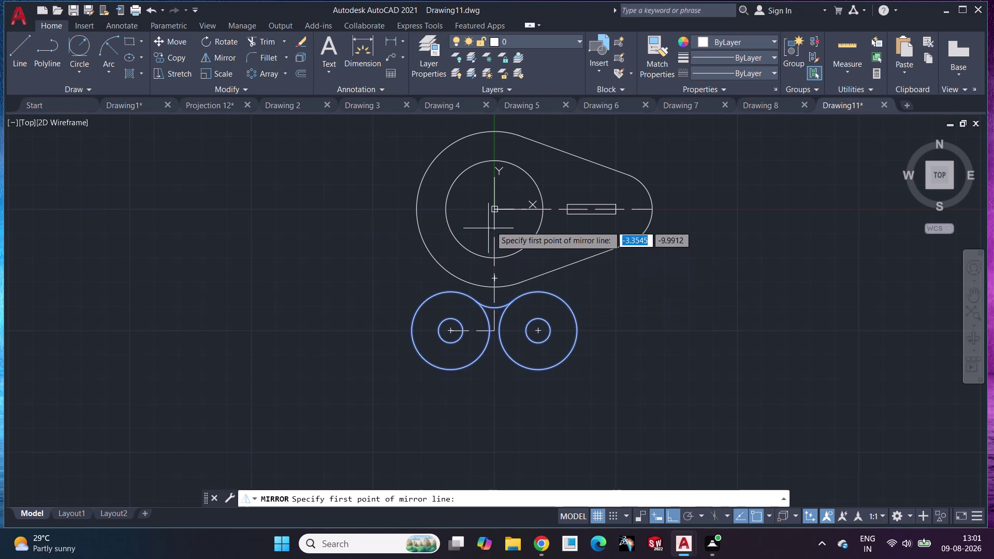
Mirror the selection across the horizontal centerline, keeping the originals.
click(495, 208)
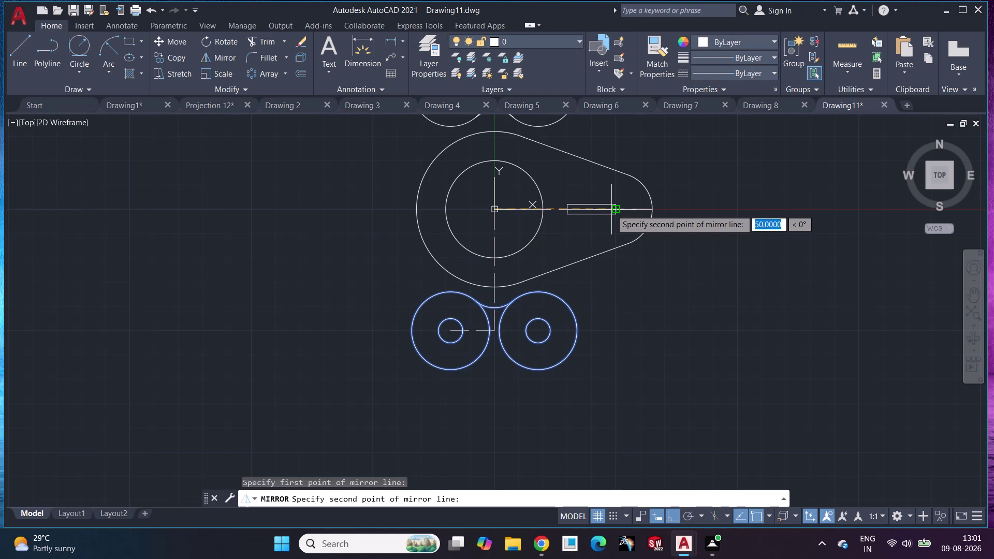
click(651, 208)
drag(667, 251, 650, 206)
middle_drag(612, 156, 612, 273)
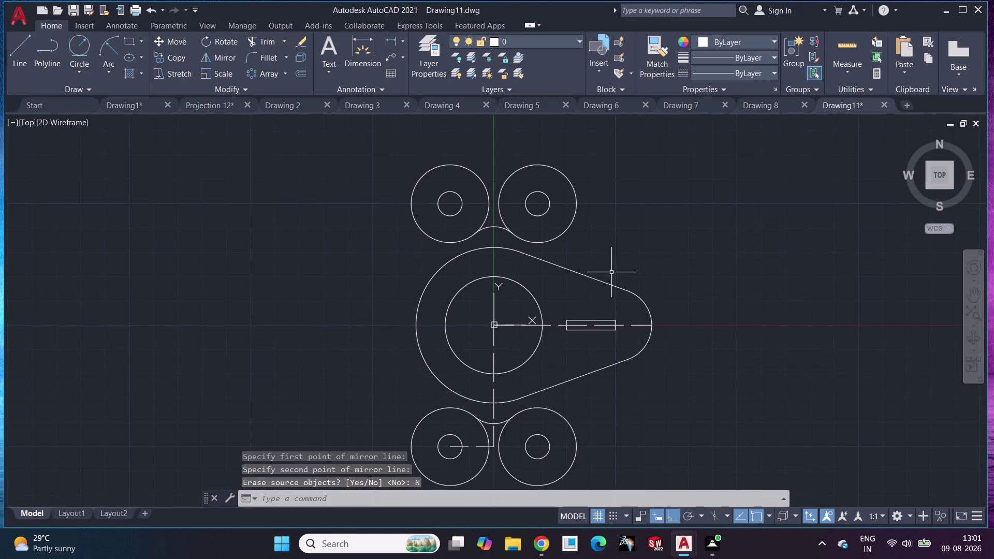
click(78, 44)
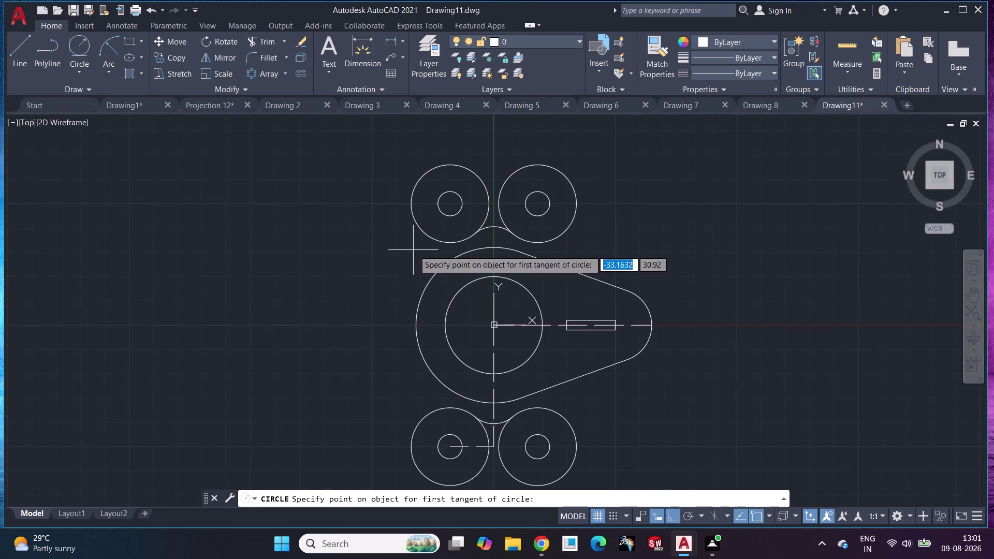
click(414, 190)
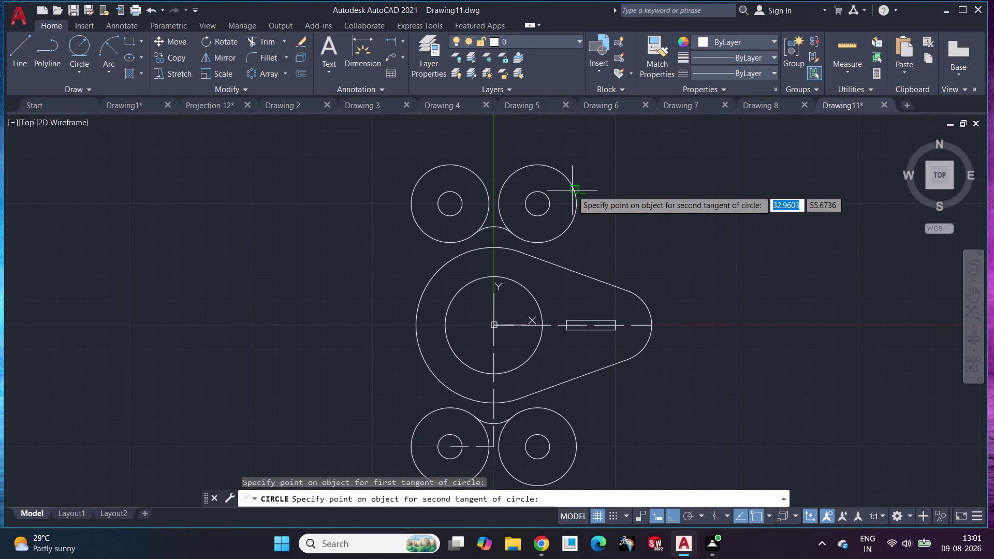
click(577, 192)
key(3)
key(2)
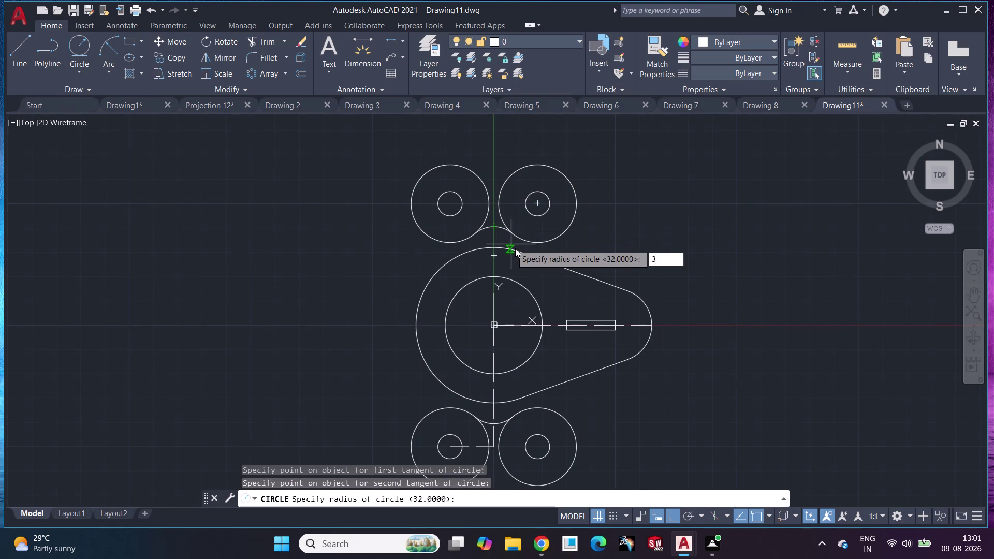
key(Return)
key(ctrl+z)
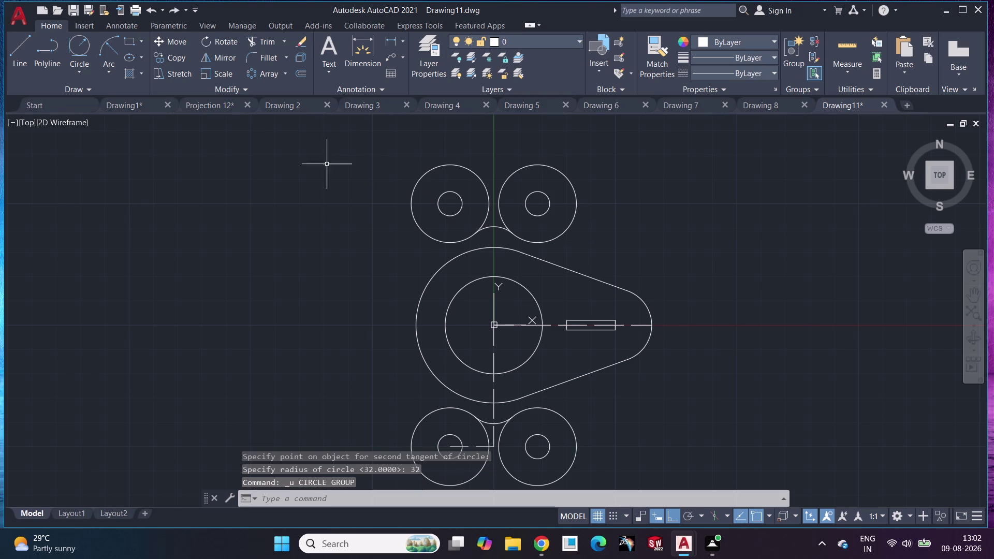
click(75, 45)
click(430, 238)
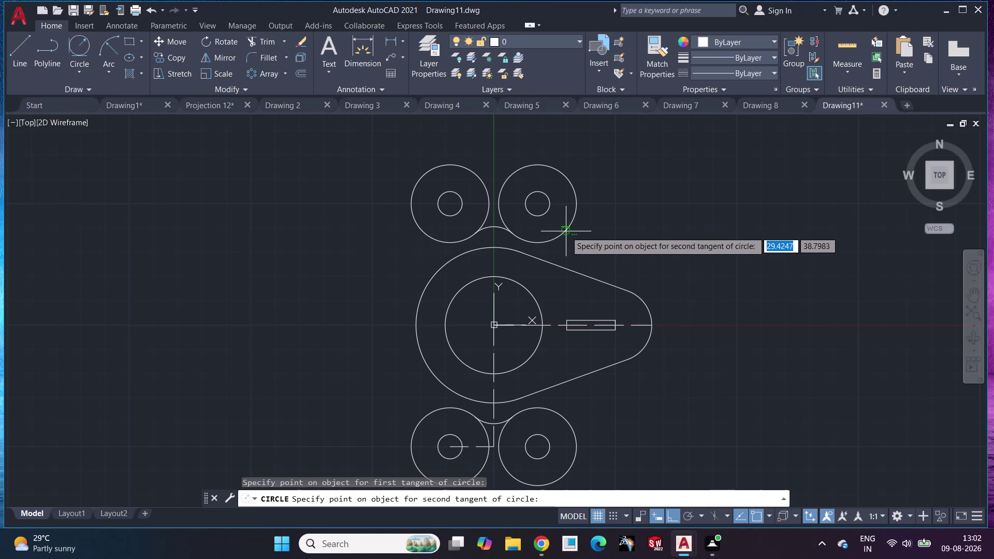
click(566, 231)
key(3)
key(2)
key(Return)
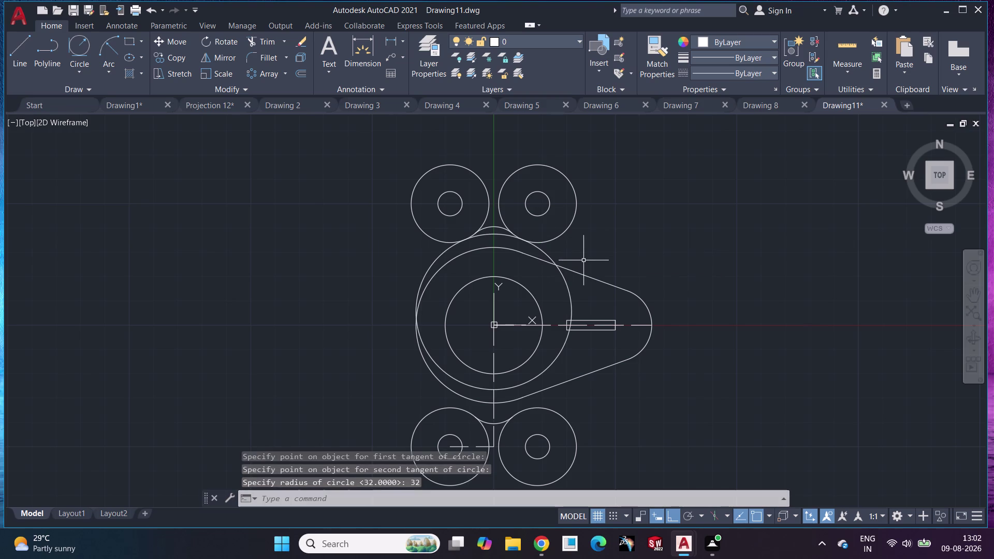
key(ctrl+z)
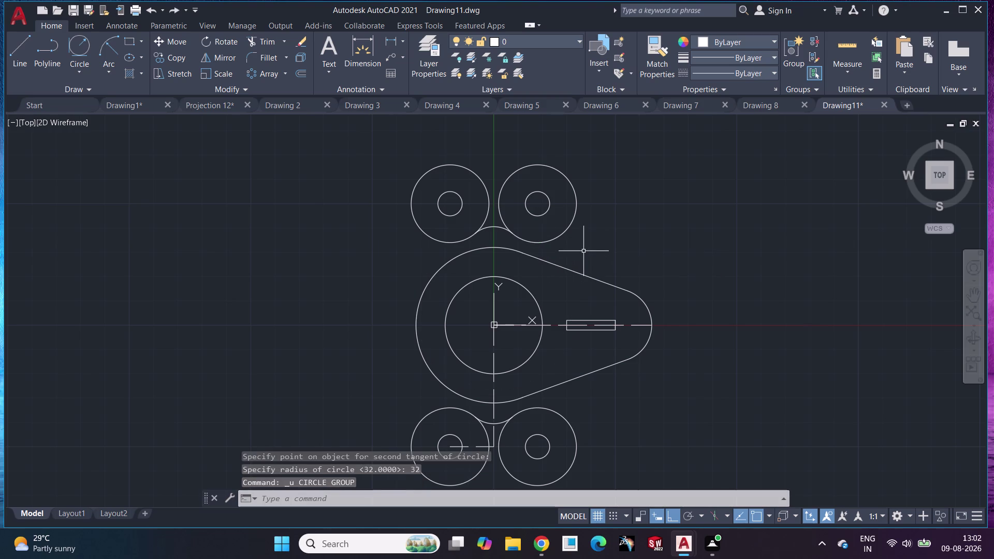